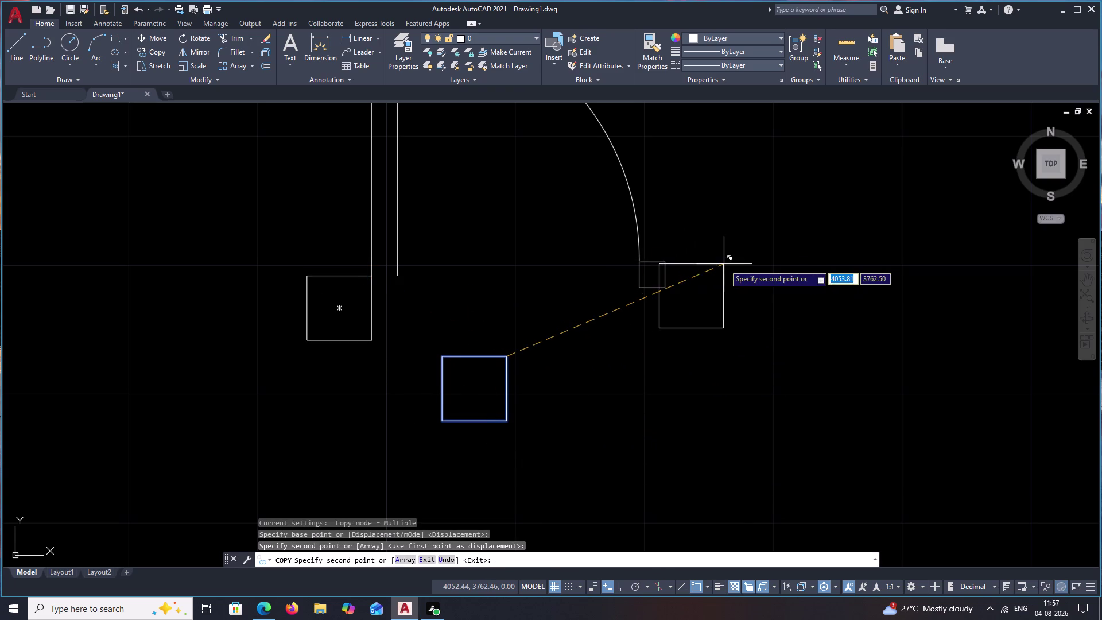
Cancel the unfinished copy and erase the stray square and two short lines at the arc's end.
key(Escape)
drag(688, 238, 640, 310)
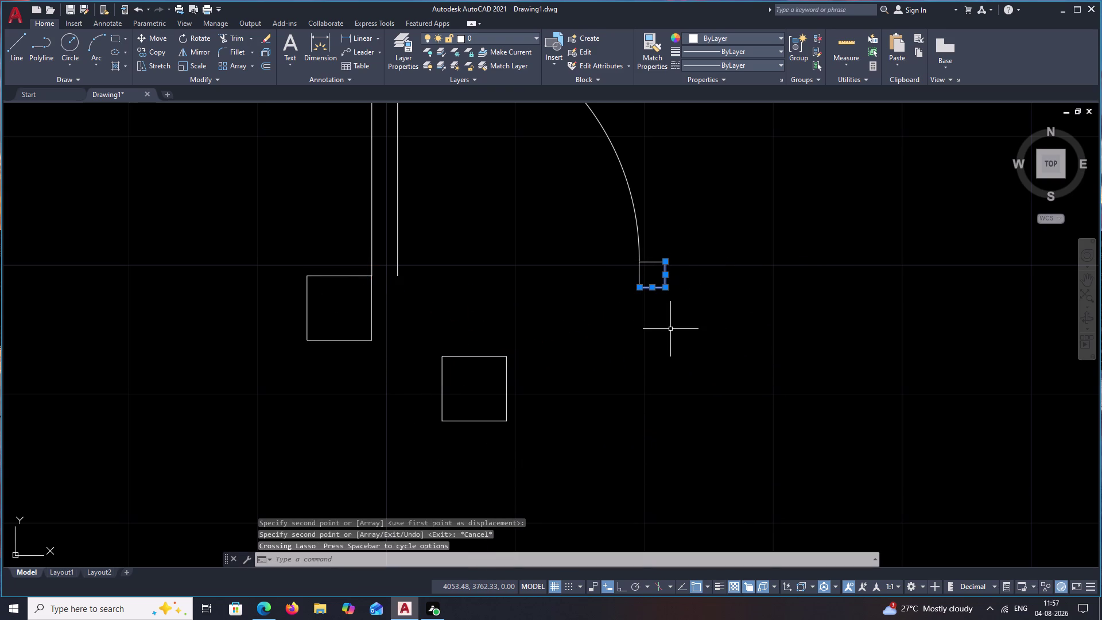
text(E)
key(space)
scroll(up, 3)
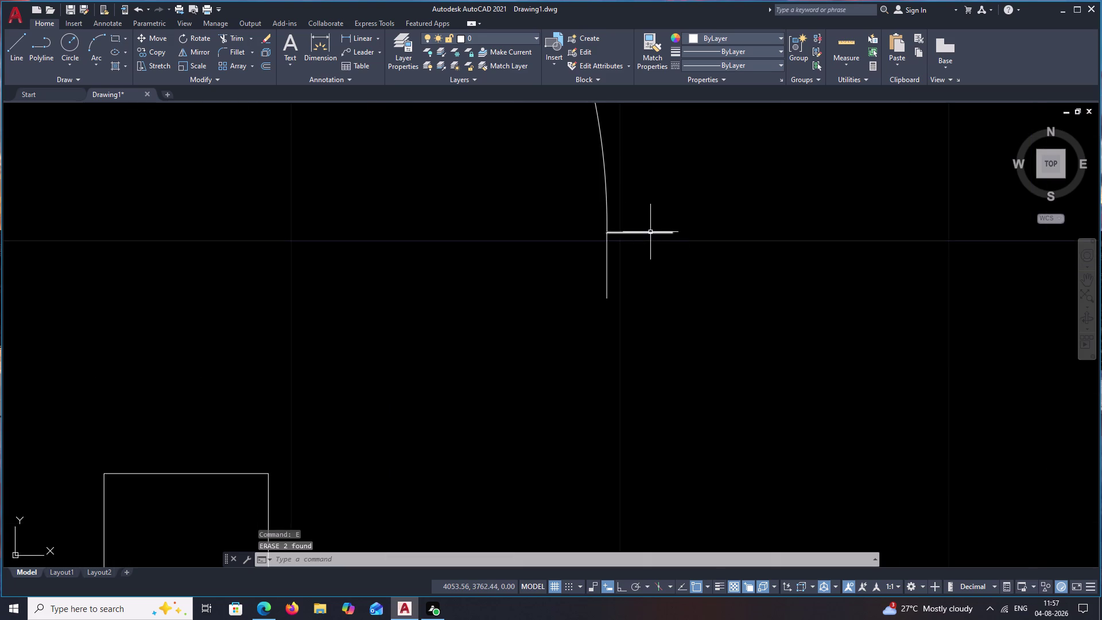
click(651, 232)
click(608, 272)
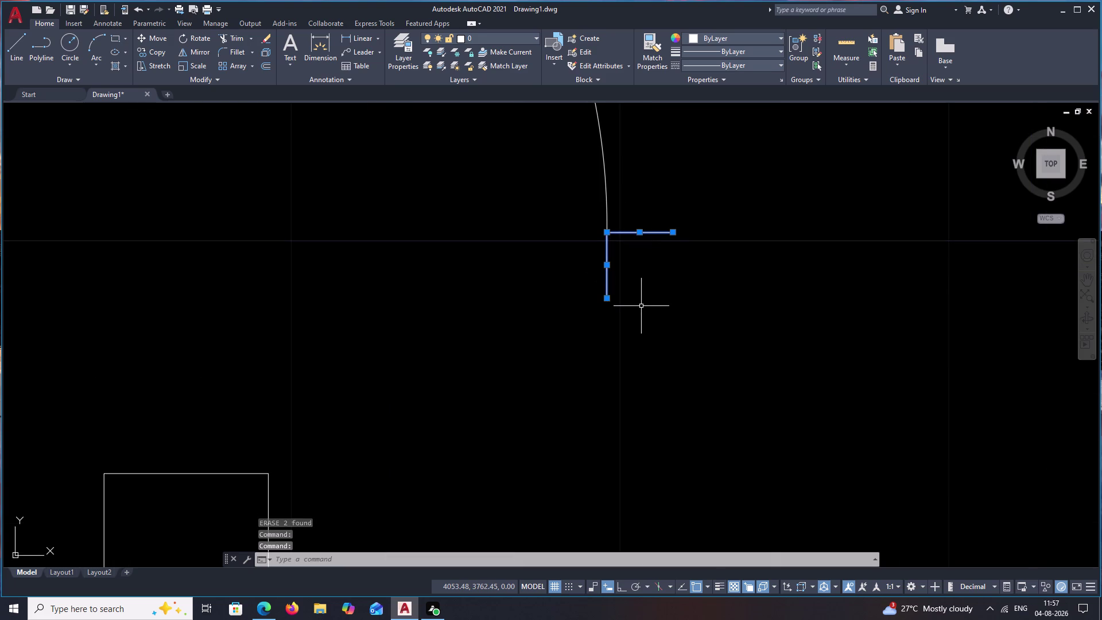
text(E)
key(space)
scroll(down, 3)
Move the loose square from below the door to the door leaf's base.
middle_drag(280, 421, 289, 397)
drag(240, 382, 346, 529)
key(c)
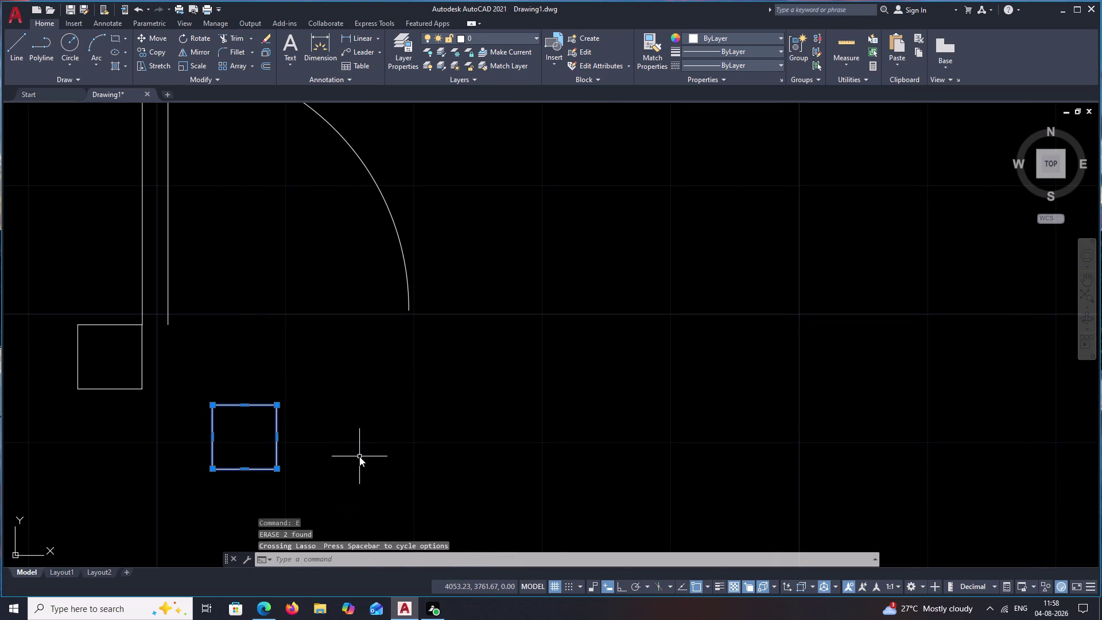
key(BackSpace)
key(m)
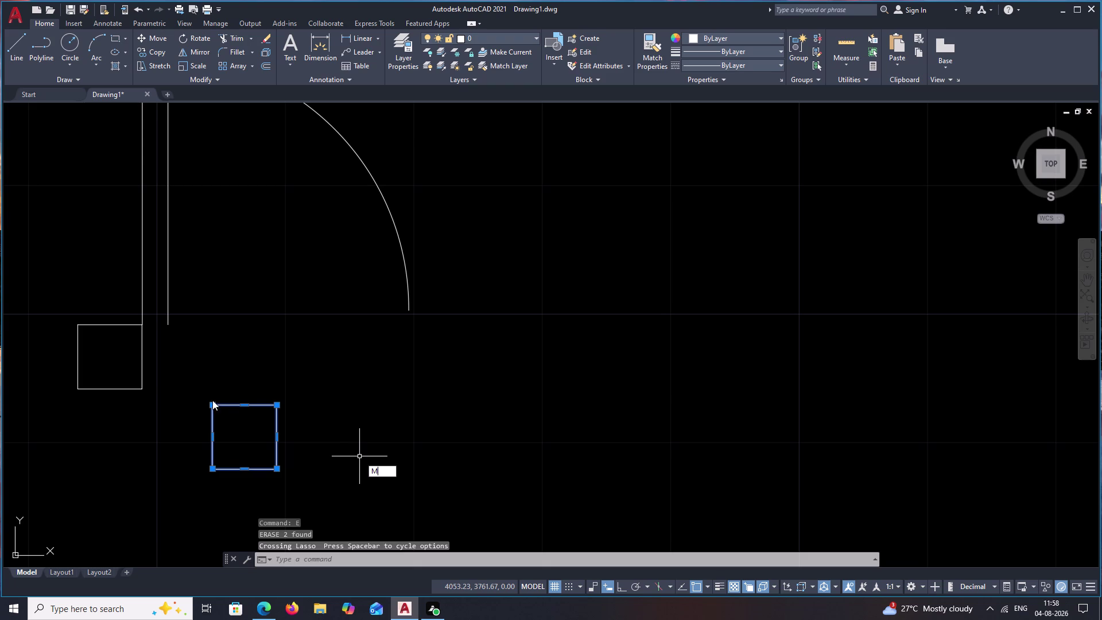
key(space)
click(208, 406)
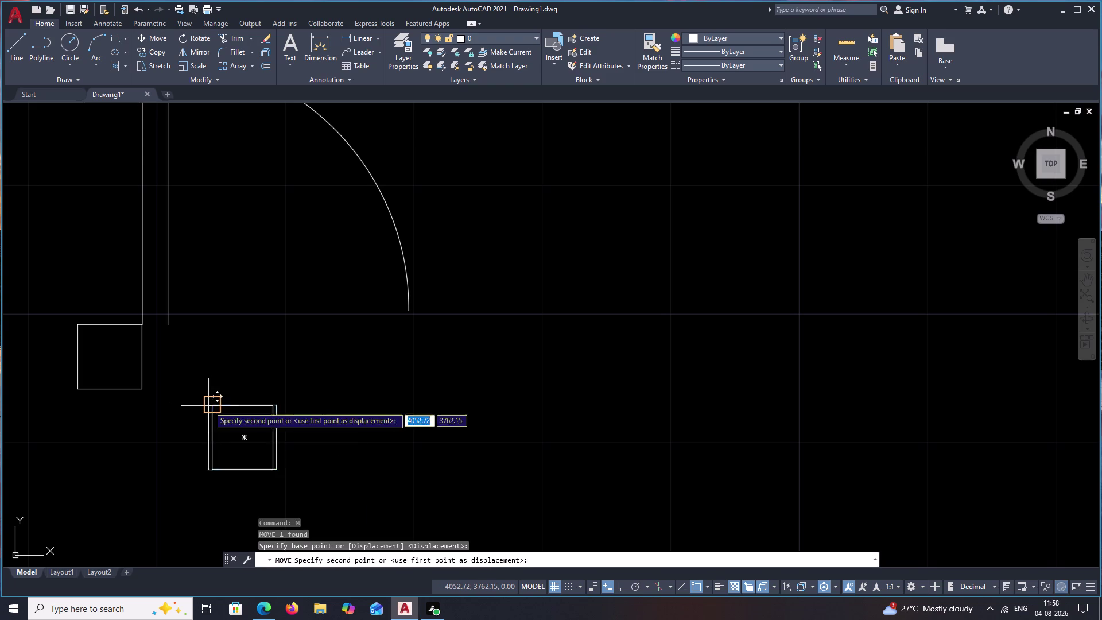
click(412, 315)
scroll(down, 3)
key(Escape)
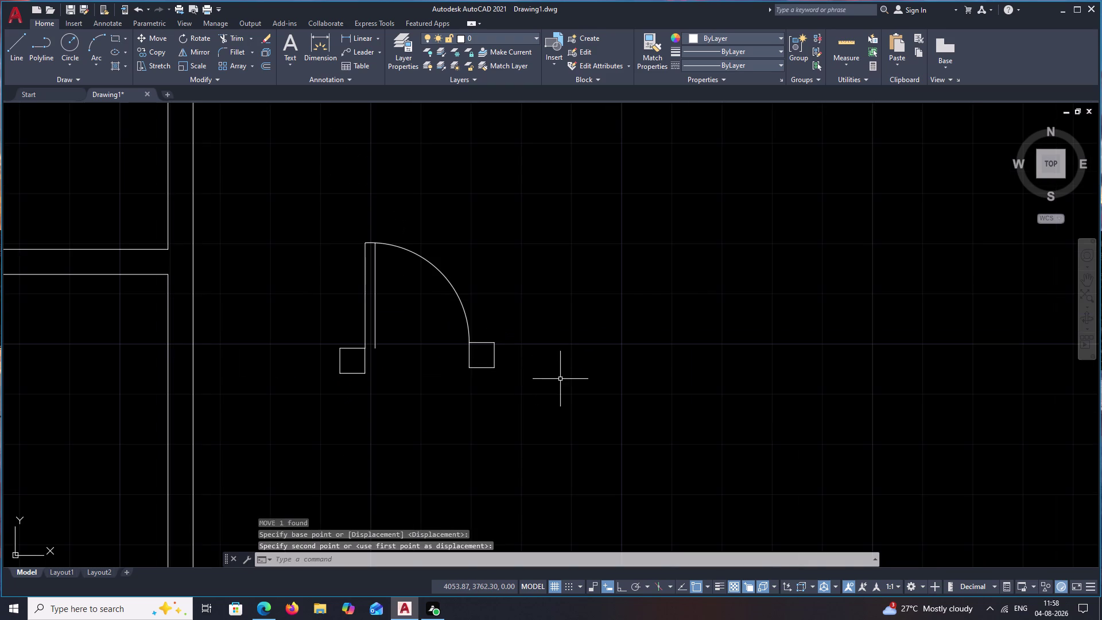
Select all parts of the door symbol and start copying it with CO.
drag(481, 239, 554, 432)
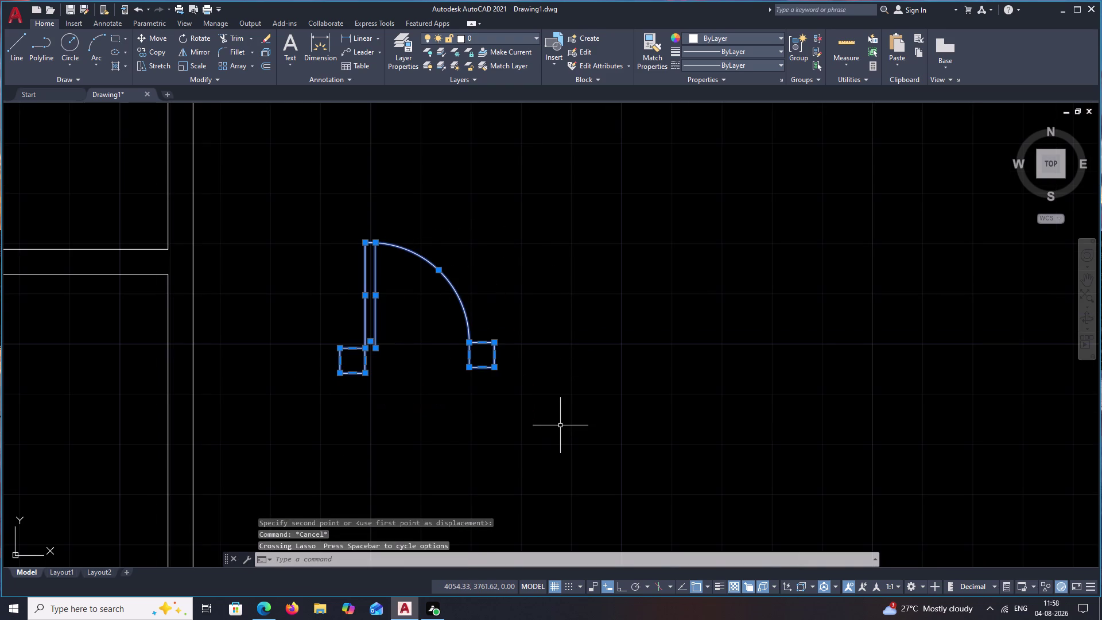
text(CO)
key(space)
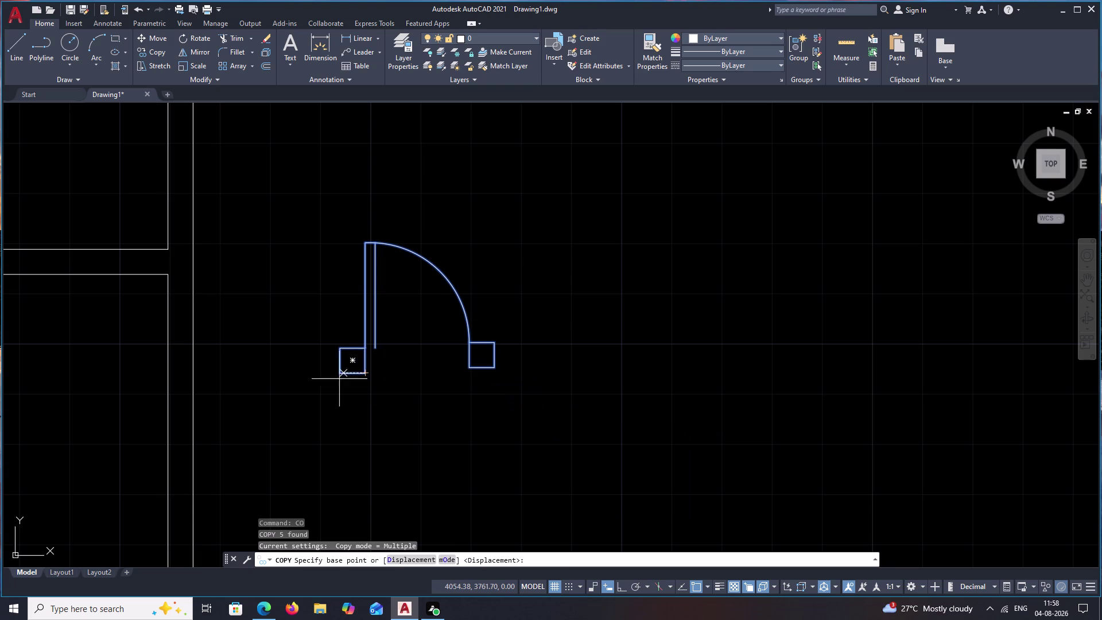
Copy the door symbol from its jamb corner into the lower wall opening.
click(337, 379)
scroll(down, 3)
middle_drag(312, 418, 722, 299)
scroll(up, 3)
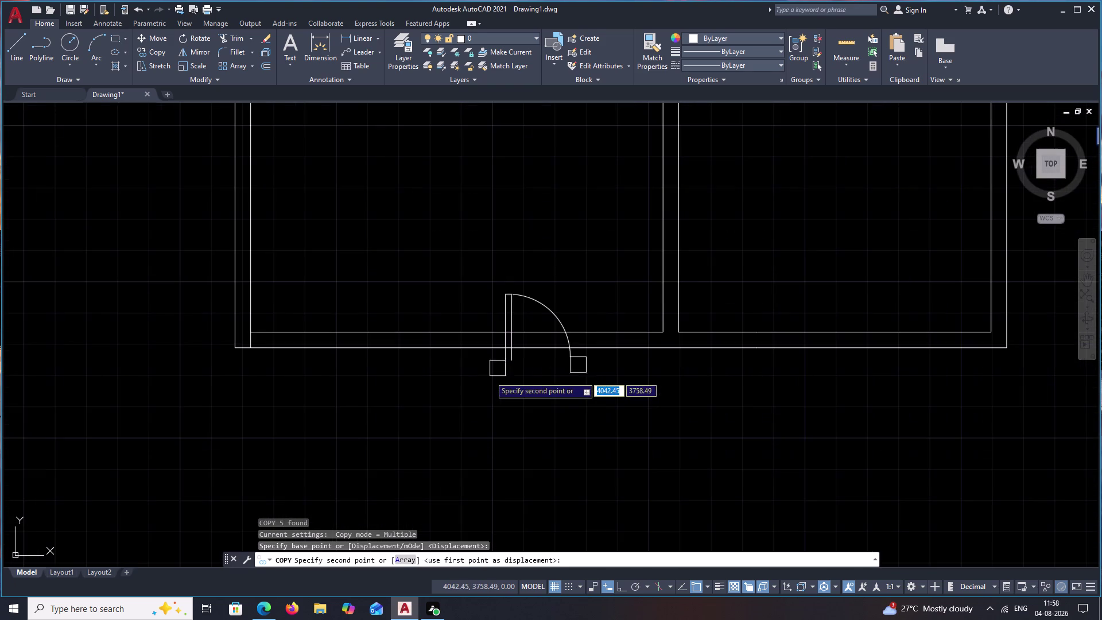
scroll(up, 3)
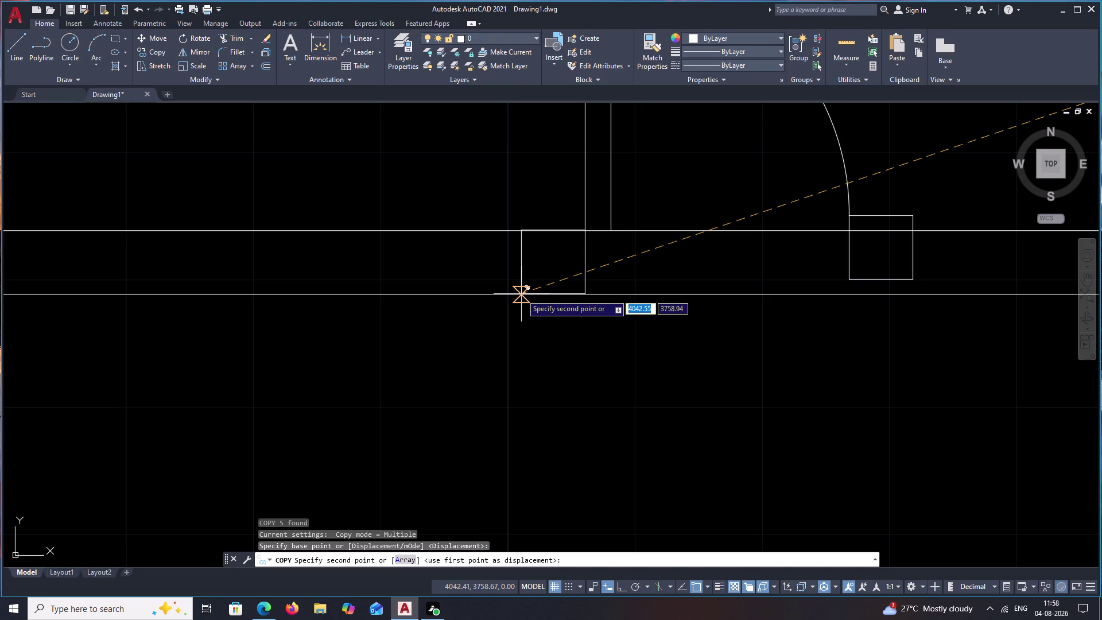
click(521, 294)
scroll(down, 3)
middle_drag(629, 355, 559, 361)
key(Escape)
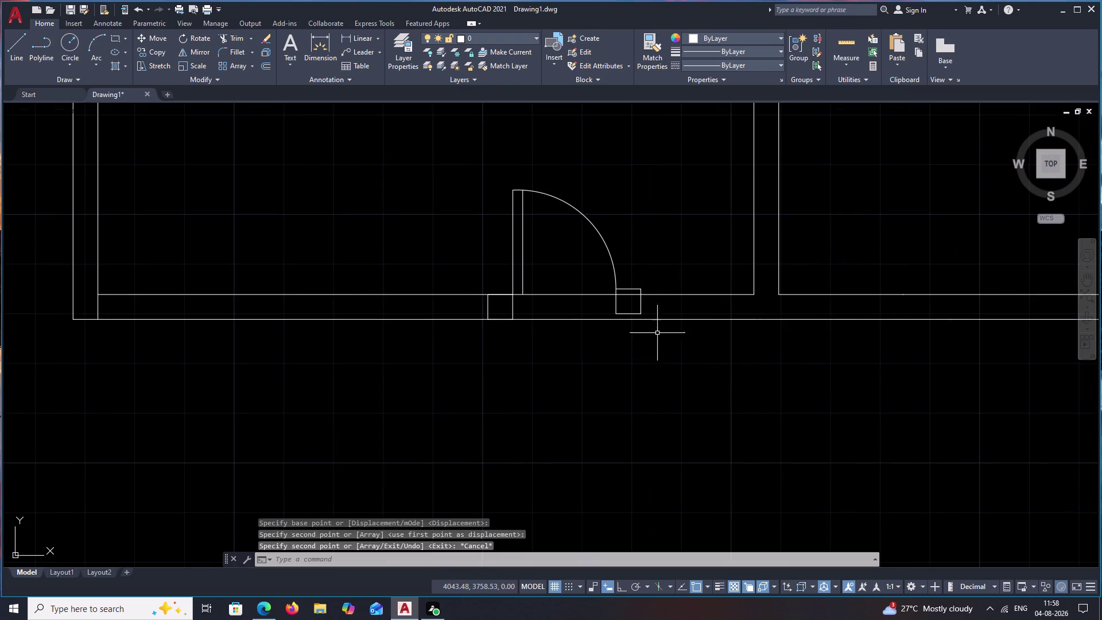
scroll(up, 3)
Move the copied door's right-hand square down into the wall thickness.
click(606, 282)
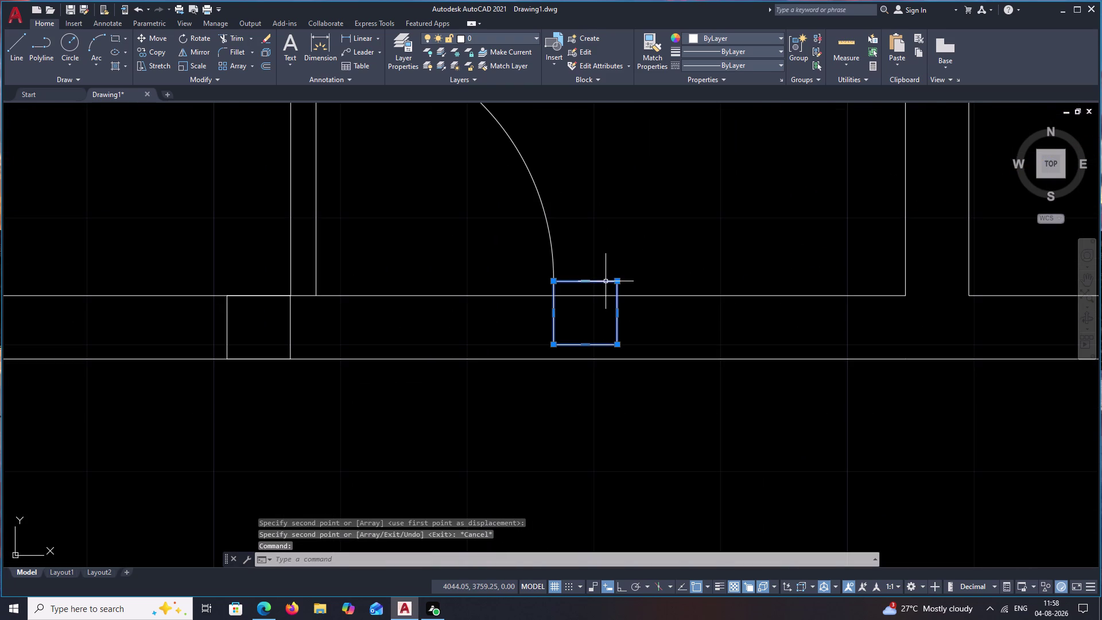
text(M)
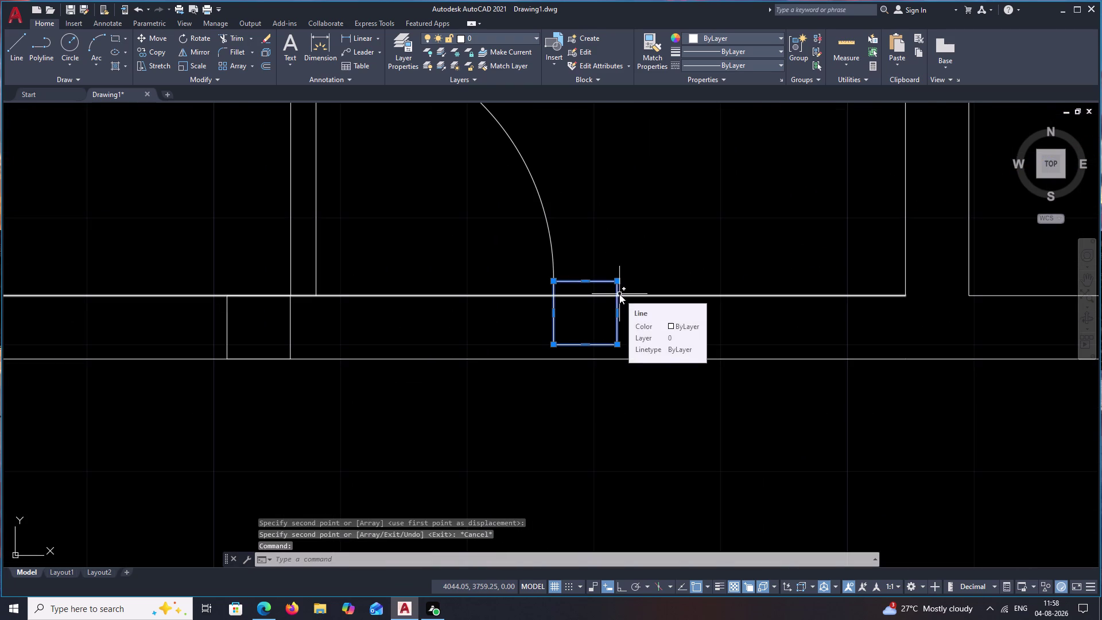
key(space)
click(622, 346)
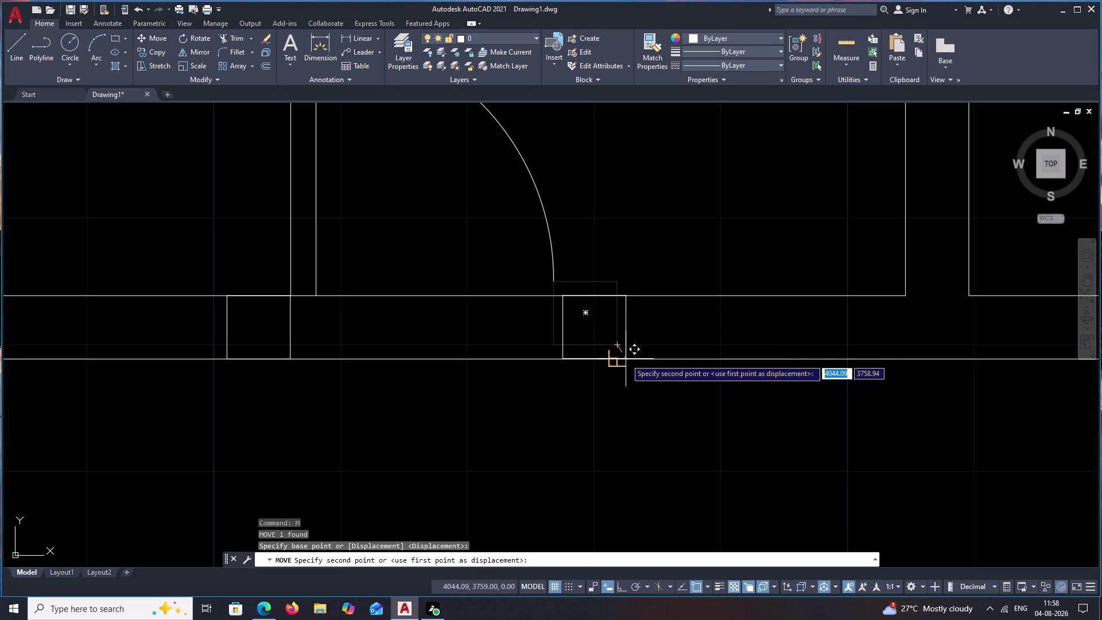
click(626, 358)
key(Escape)
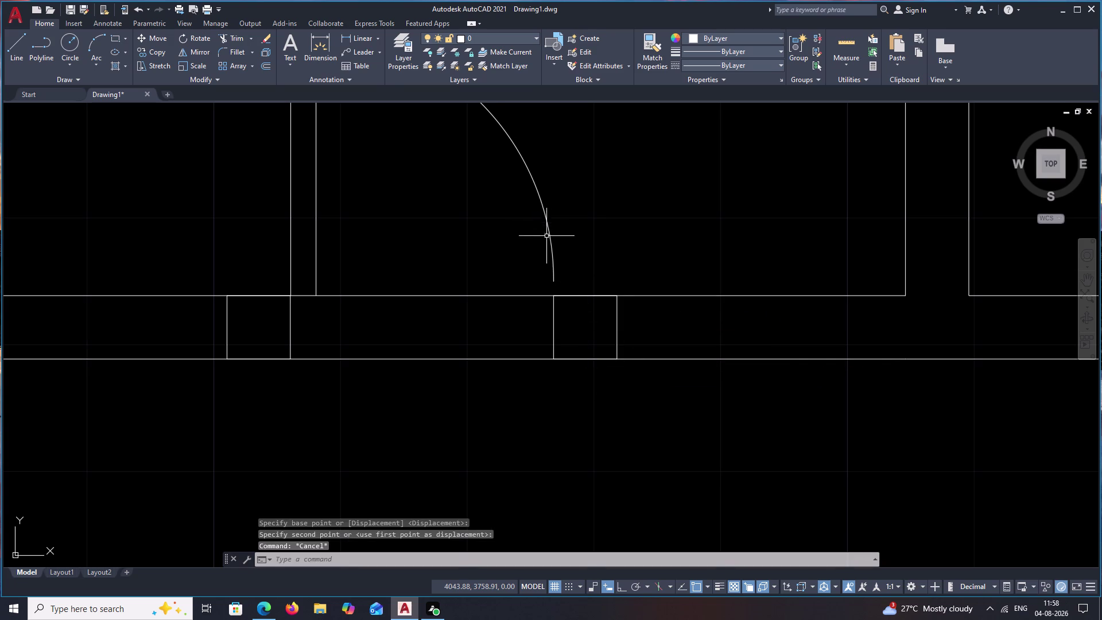
Replace the old swing arc with a 3-point arc from the leaf top to the right square.
click(550, 239)
text(E)
key(space)
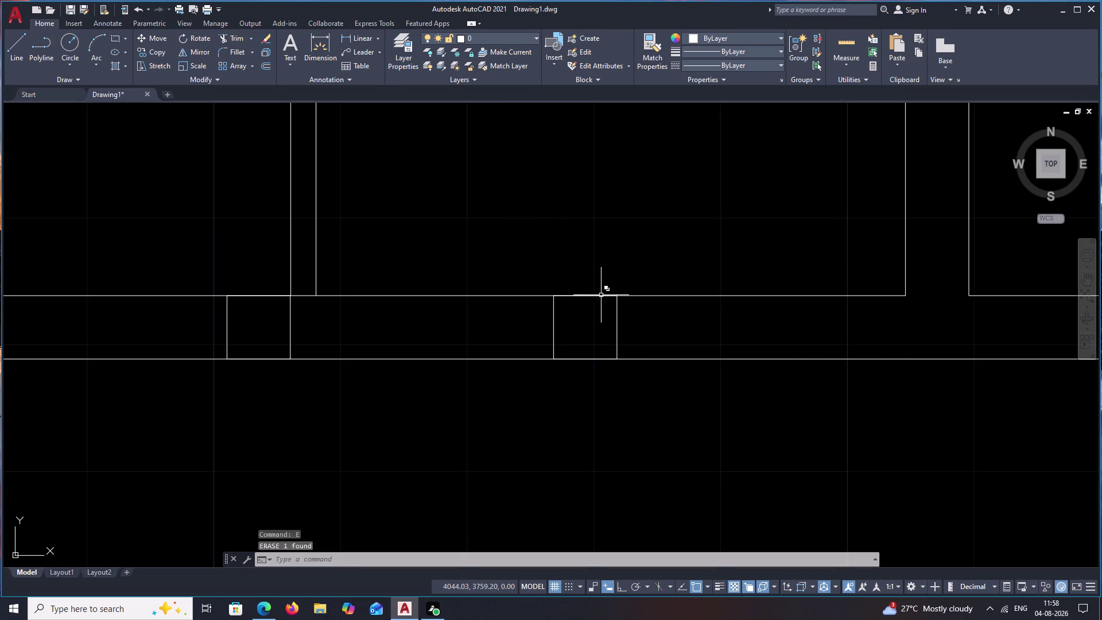
scroll(down, 3)
middle_drag(464, 191, 484, 262)
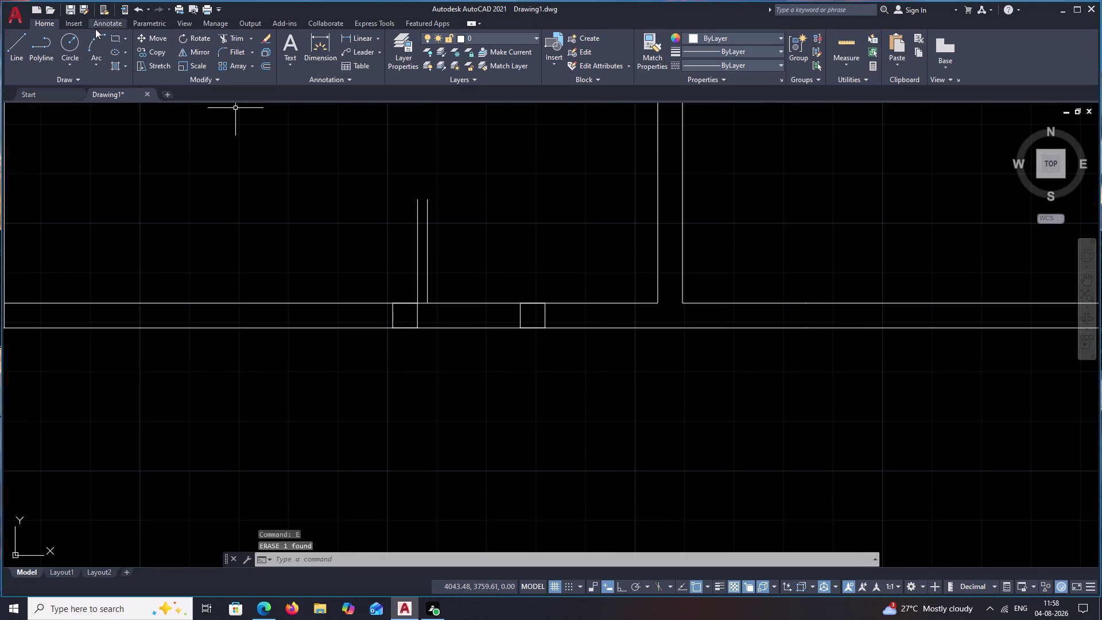
click(98, 36)
click(411, 197)
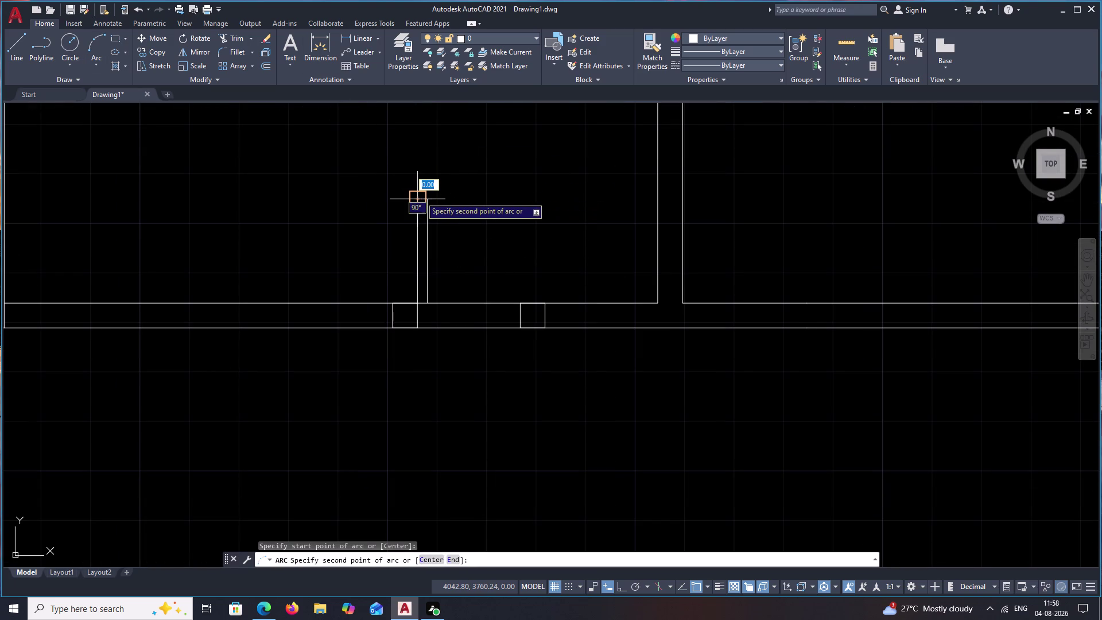
scroll(up, 3)
click(419, 213)
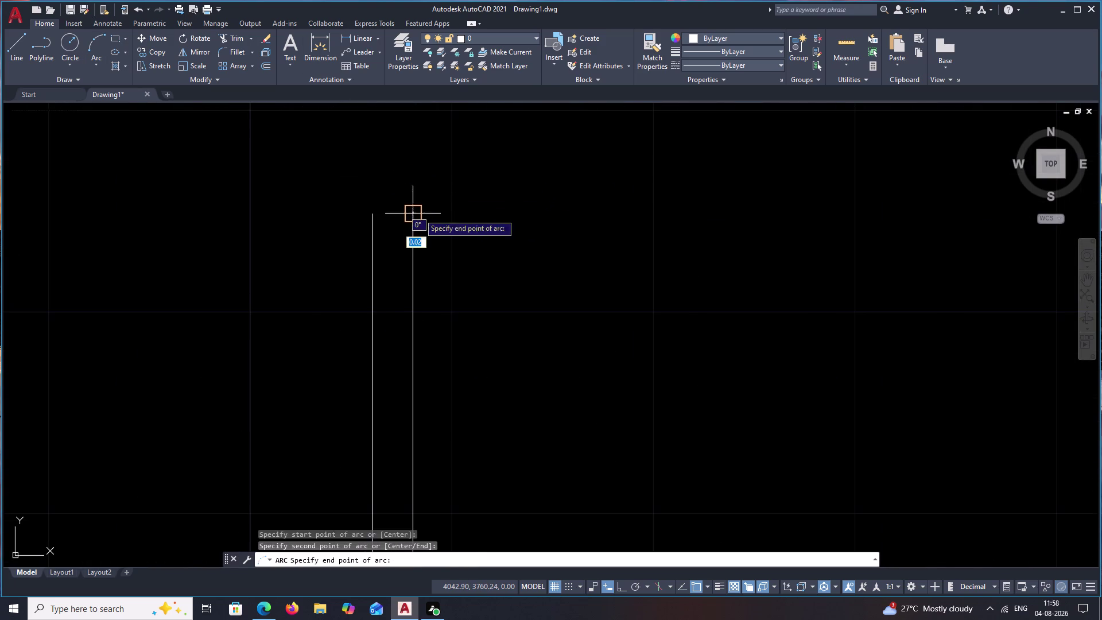
scroll(down, 3)
middle_drag(495, 257, 484, 213)
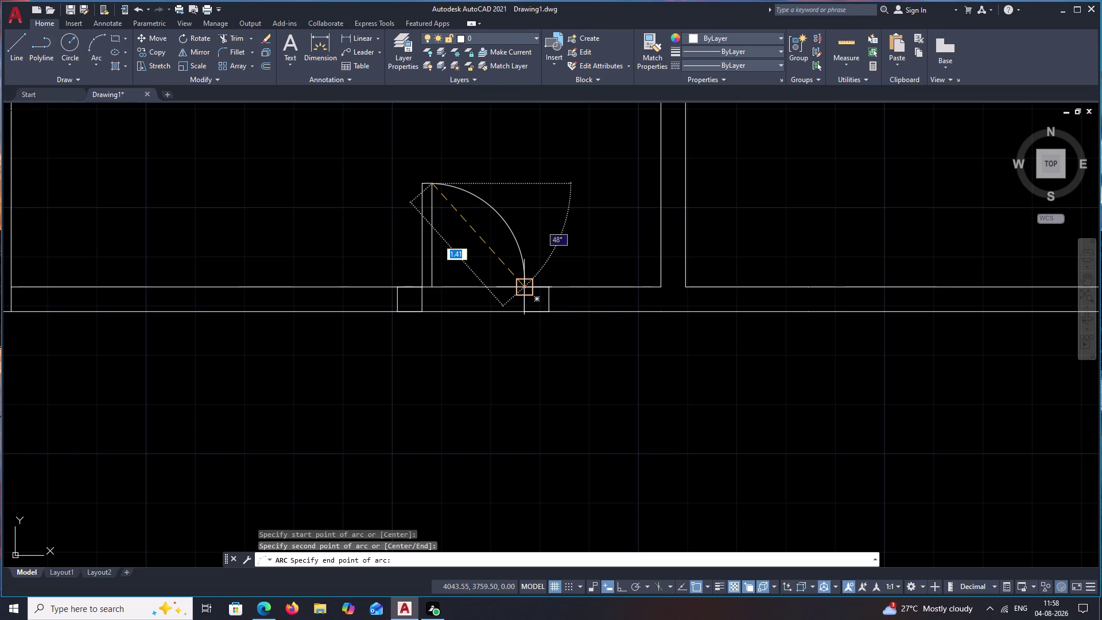
click(525, 286)
key(Escape)
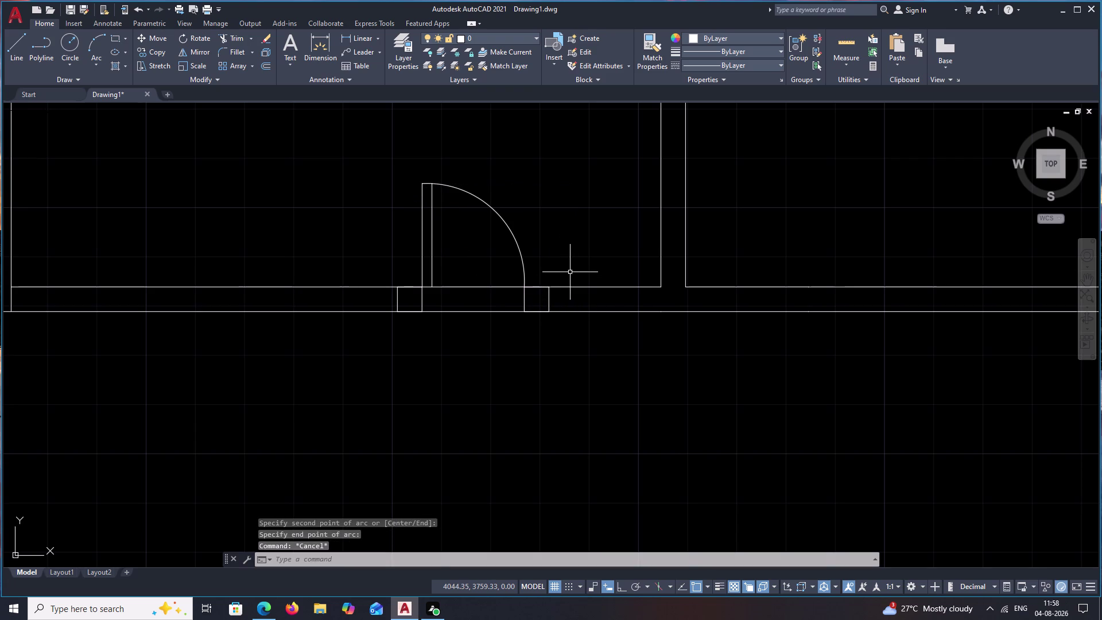
Group the door leaf, swing arc and both jamb squares into one group.
drag(546, 194, 417, 235)
scroll(up, 3)
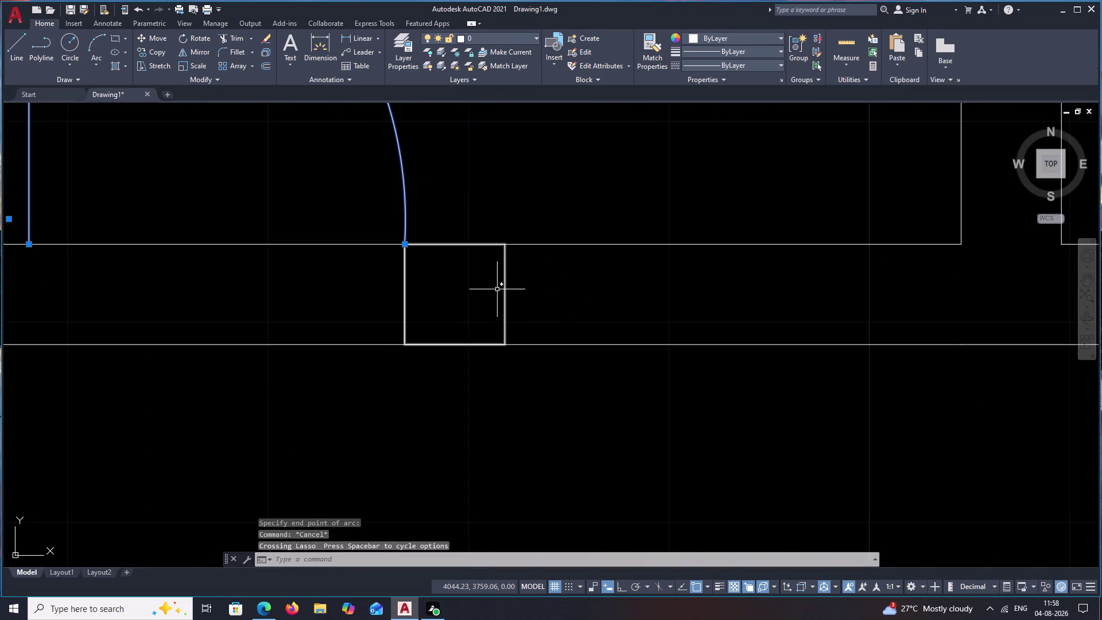
click(505, 289)
middle_drag(333, 295, 633, 285)
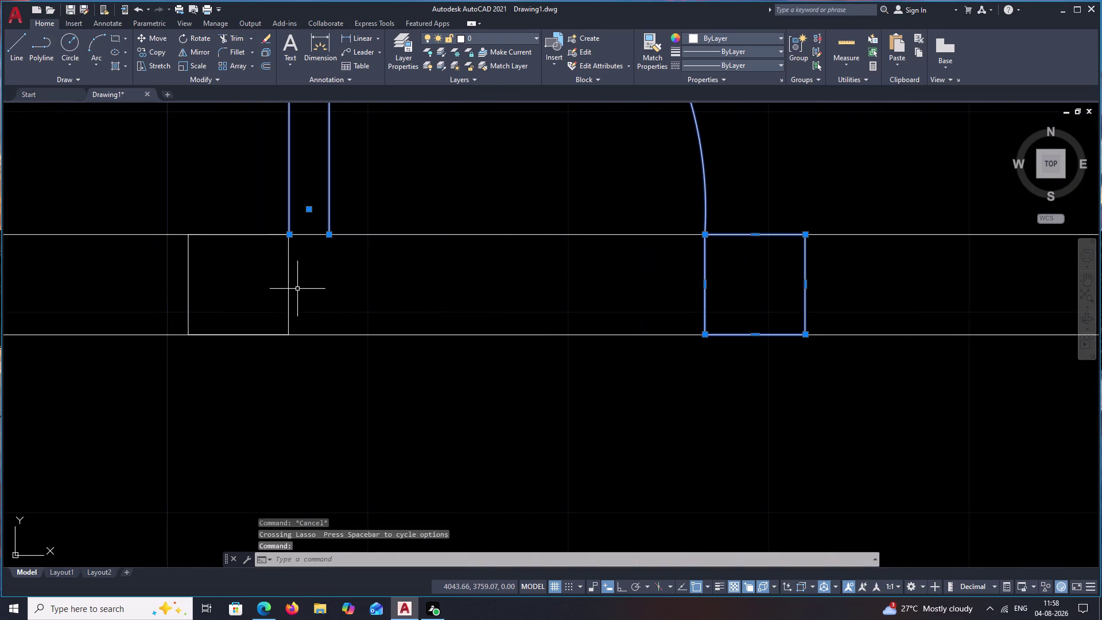
click(288, 291)
text(G)
key(space)
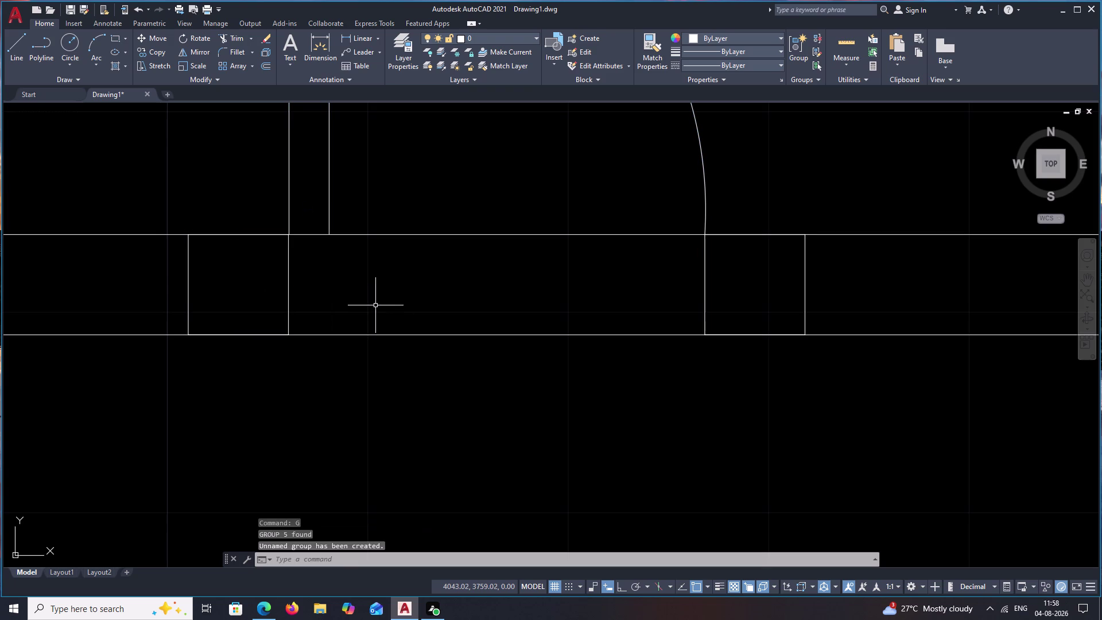
click(707, 291)
click(288, 287)
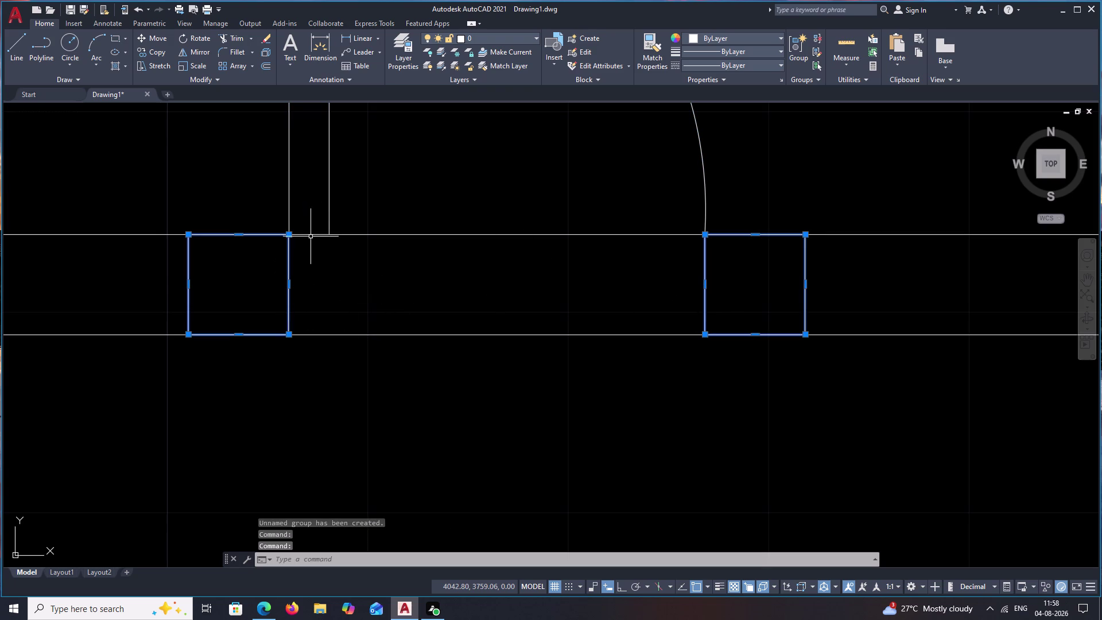
click(329, 196)
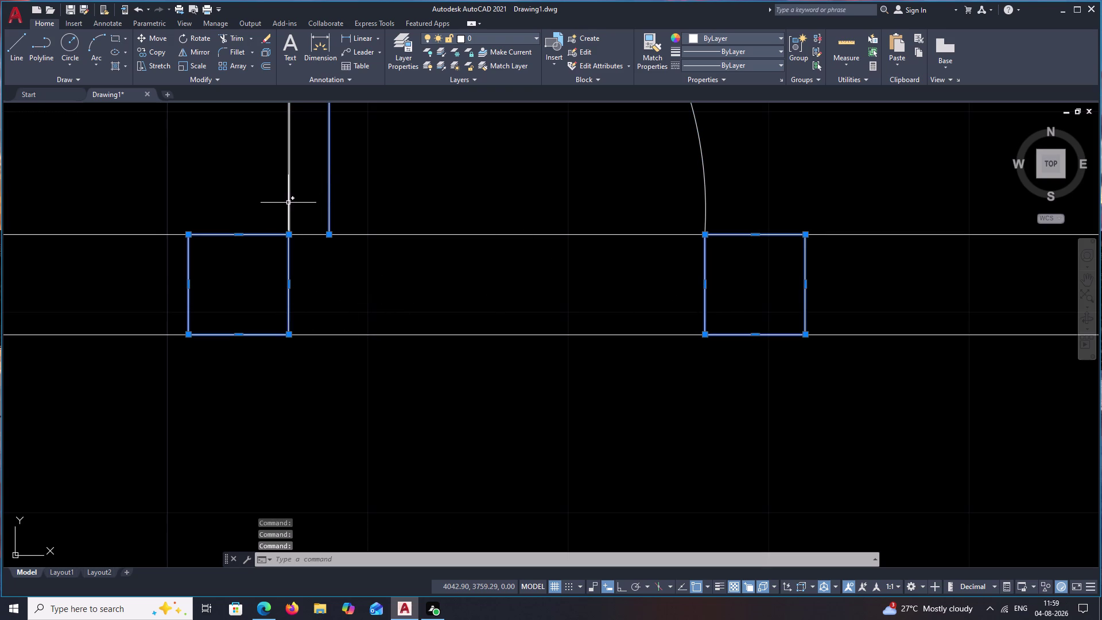
click(289, 203)
scroll(down, 3)
middle_drag(407, 191, 387, 261)
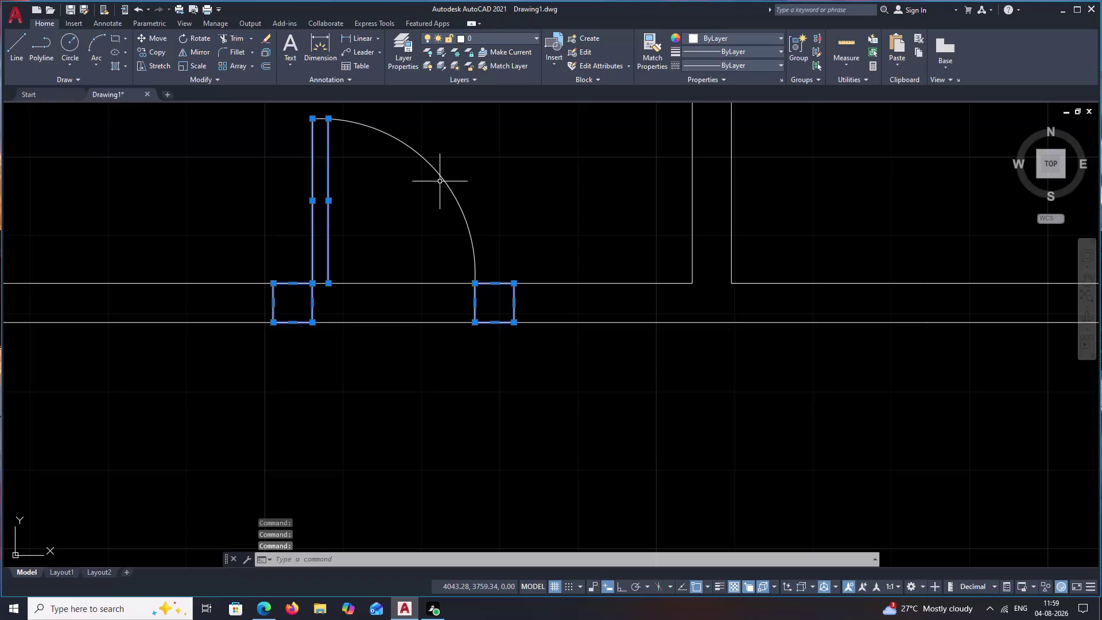
Try copying the grouped door to an upper opening, then cancel.
click(442, 179)
text(C)
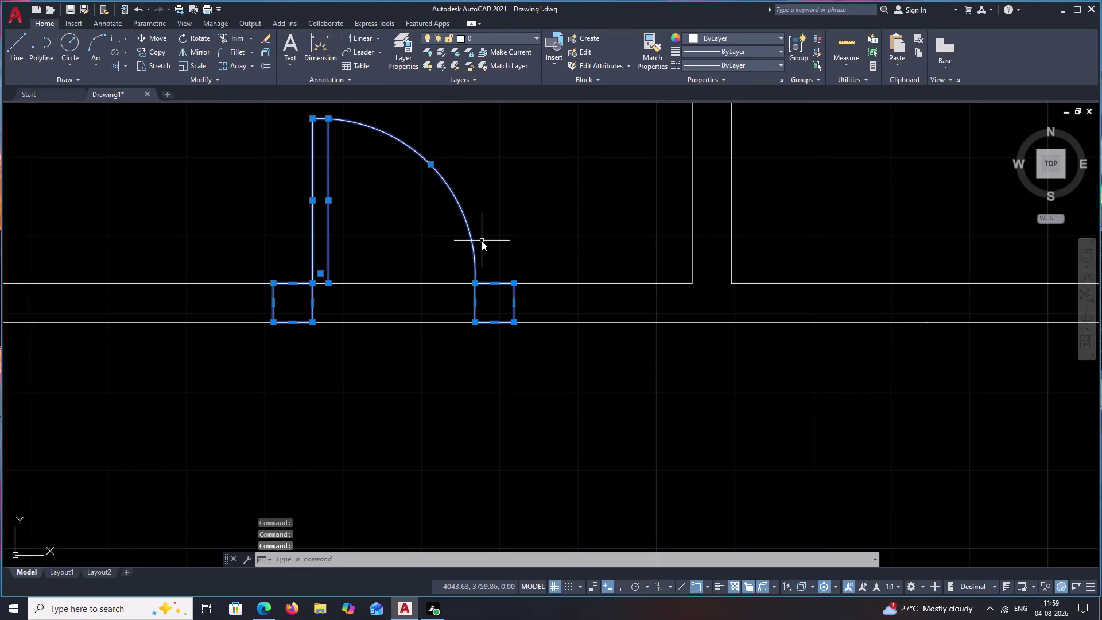
text(O)
key(space)
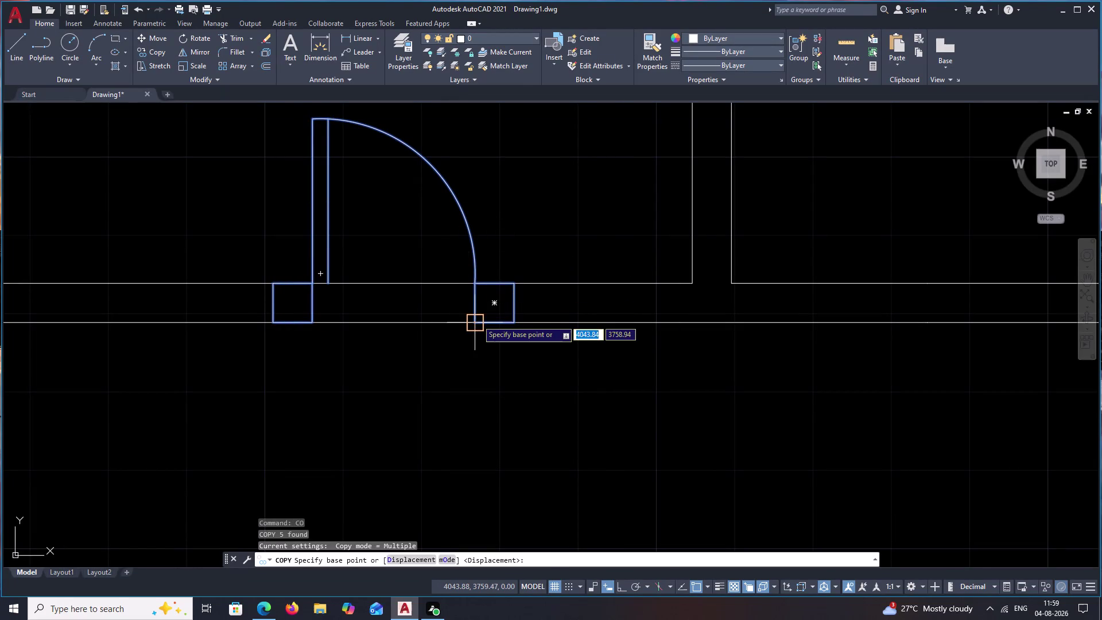
click(477, 320)
scroll(down, 3)
middle_drag(528, 417, 479, 146)
click(509, 267)
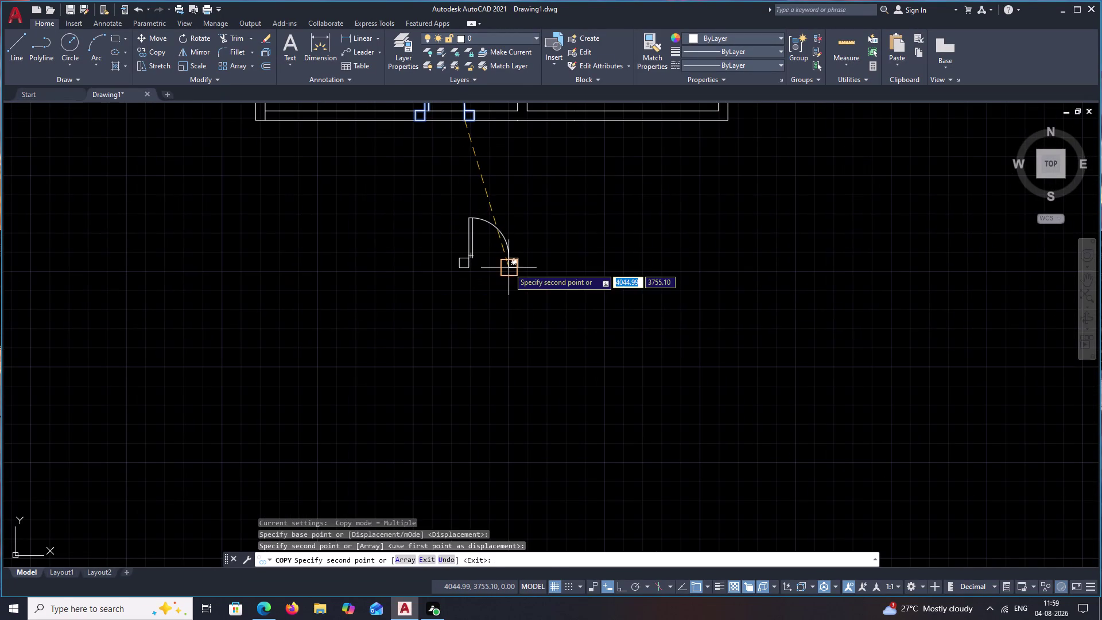
key(Escape)
Rotate the door symbol 90° about its bottom corner.
drag(508, 201, 538, 326)
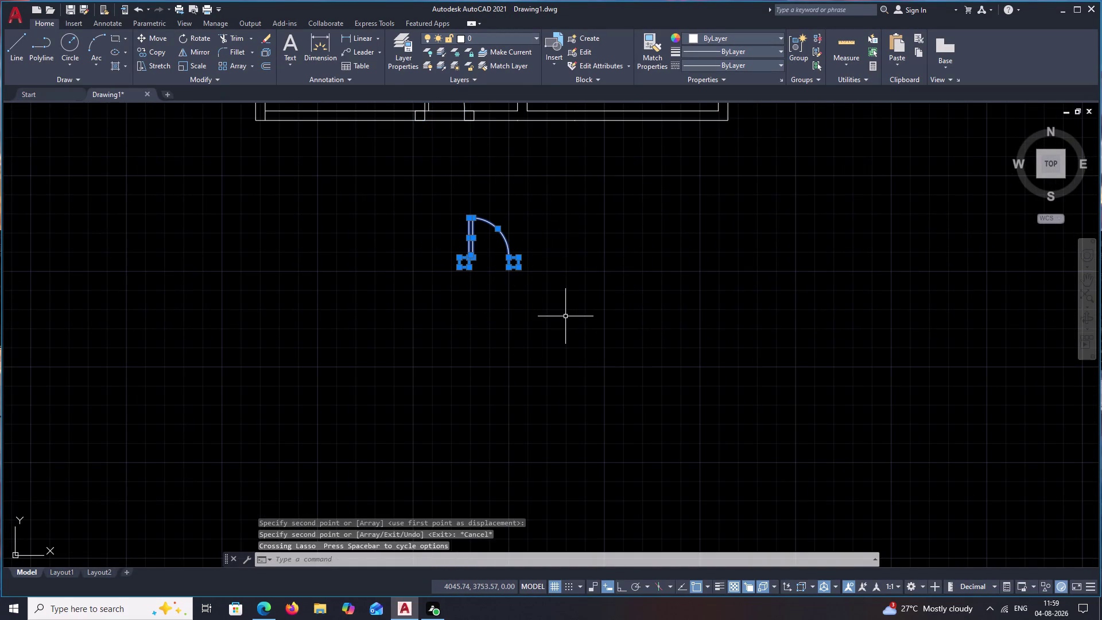
key(r)
text(O)
key(space)
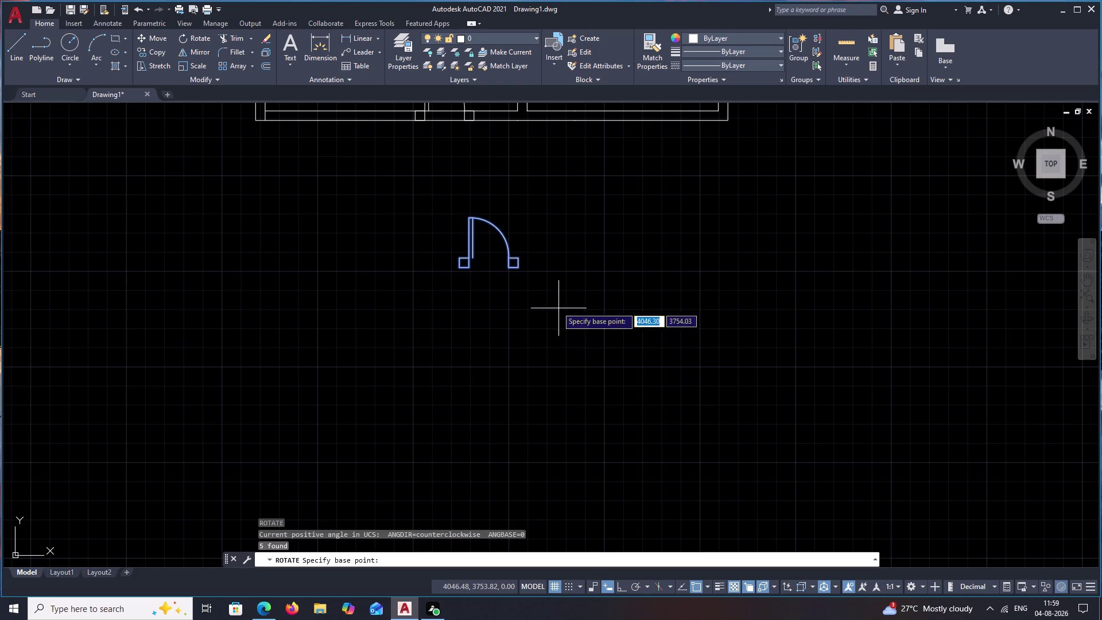
click(523, 256)
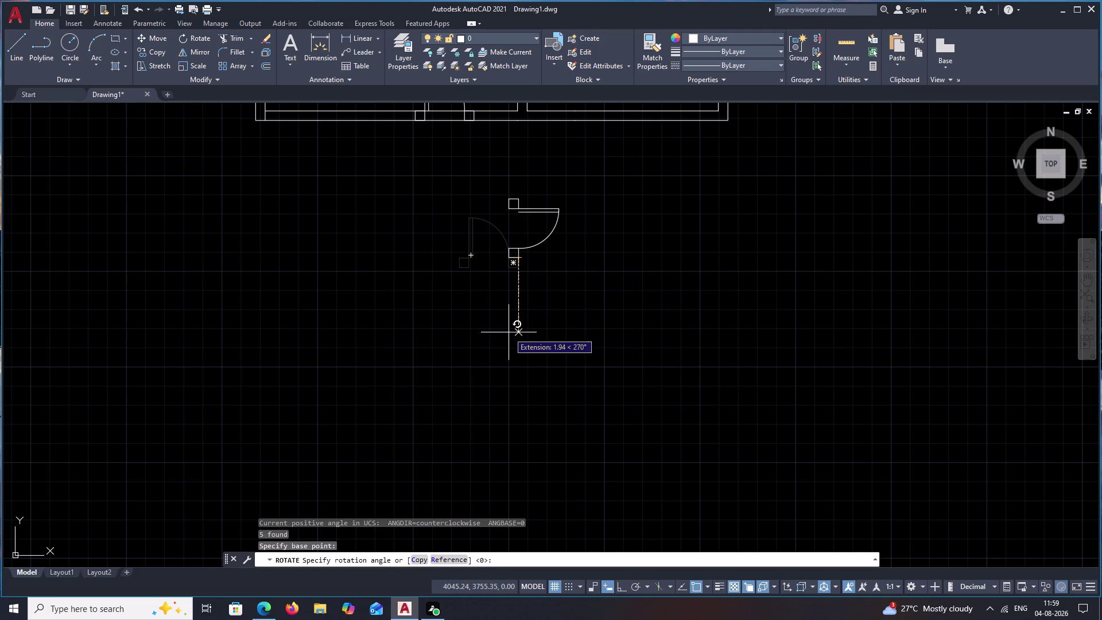
click(510, 332)
Start copying the rotated door, cancel, and reselect the door symbol.
drag(573, 183, 605, 356)
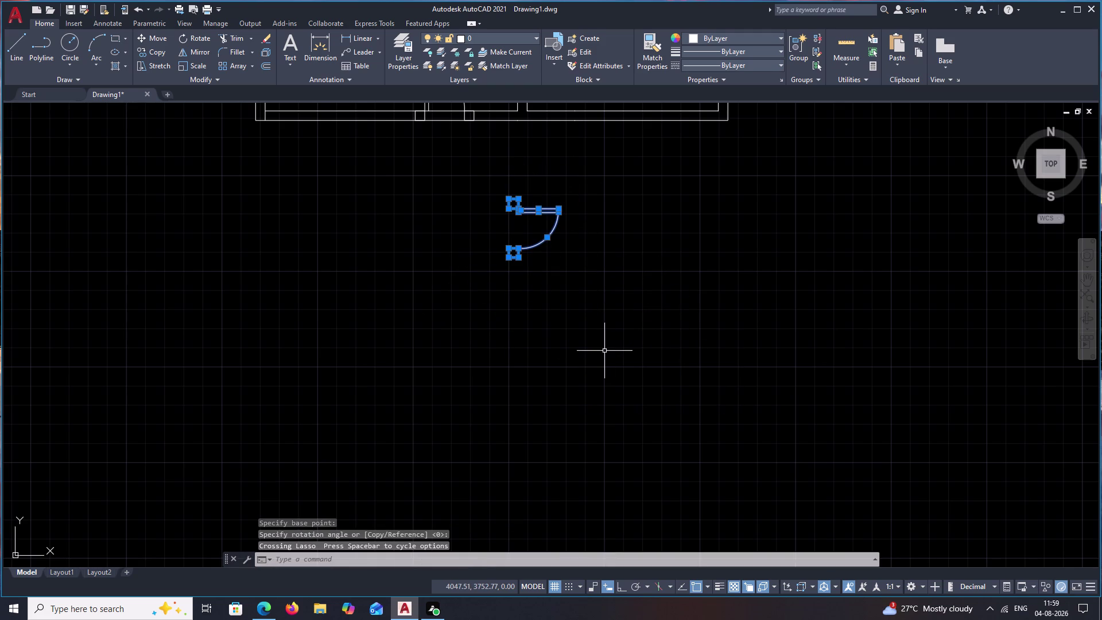
text(CO)
key(space)
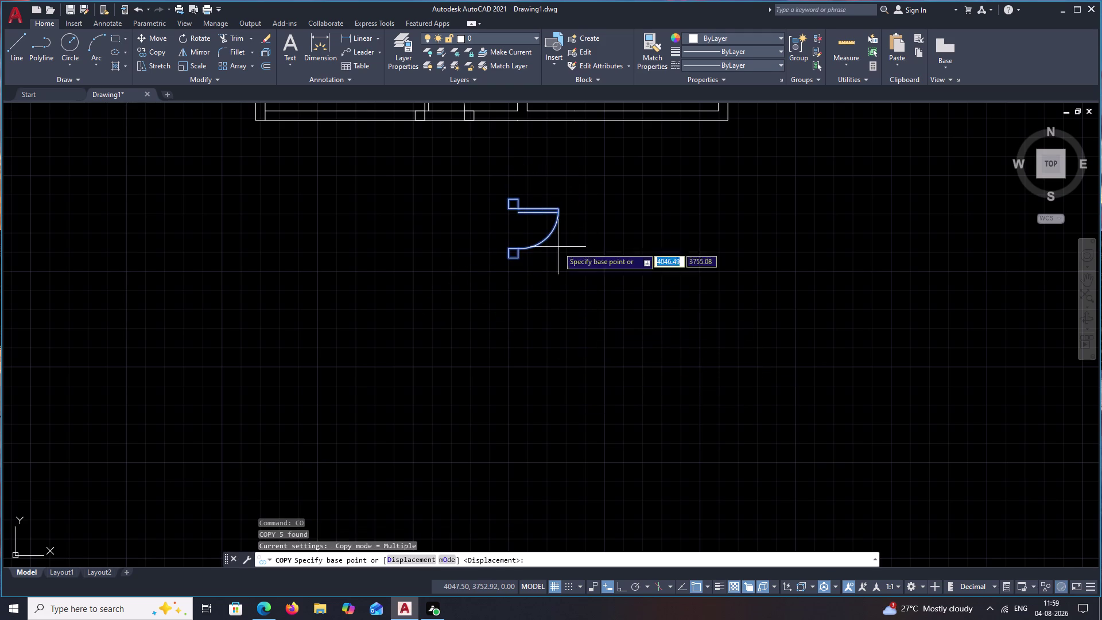
scroll(up, 3)
click(531, 265)
scroll(down, 3)
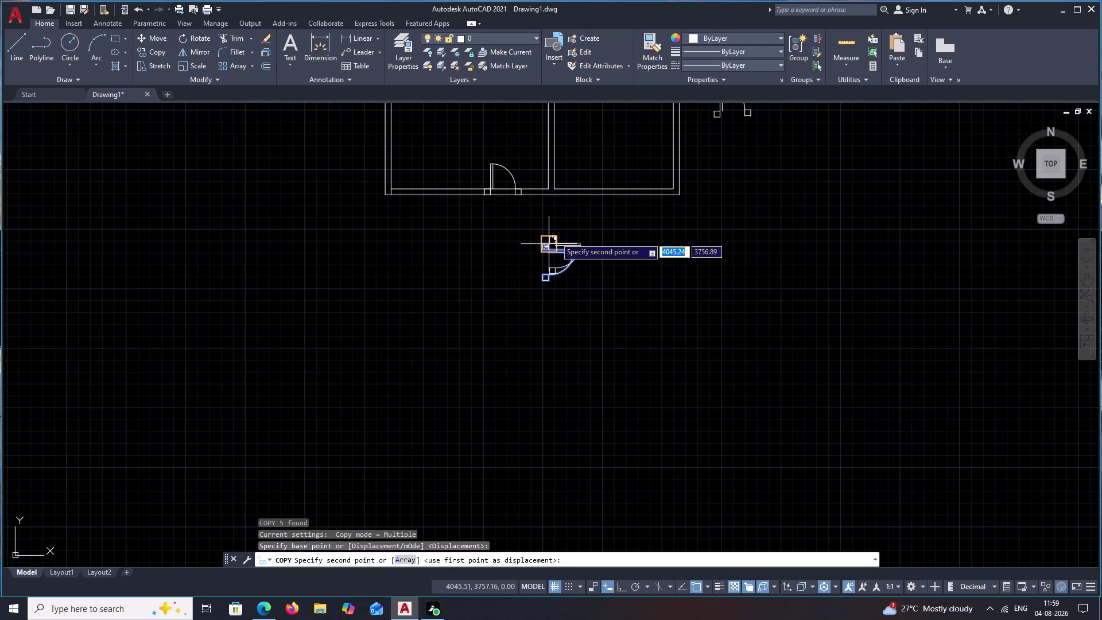
key(Escape)
drag(579, 240, 517, 240)
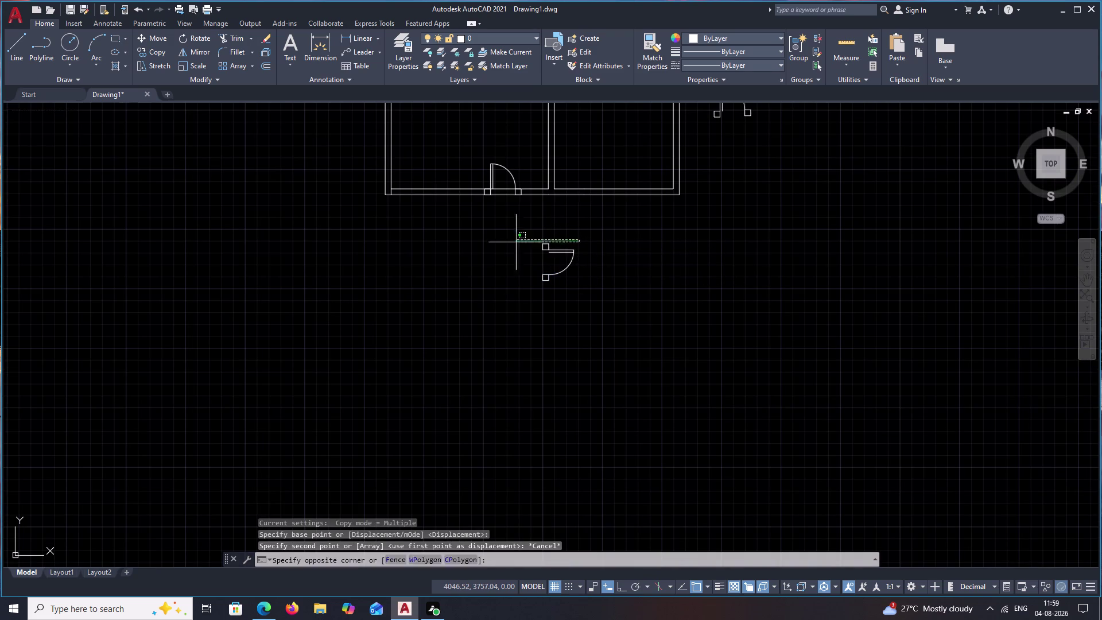
drag(517, 240, 581, 322)
Copy the rotated door from its corner into the central wall opening.
text(CO)
key(space)
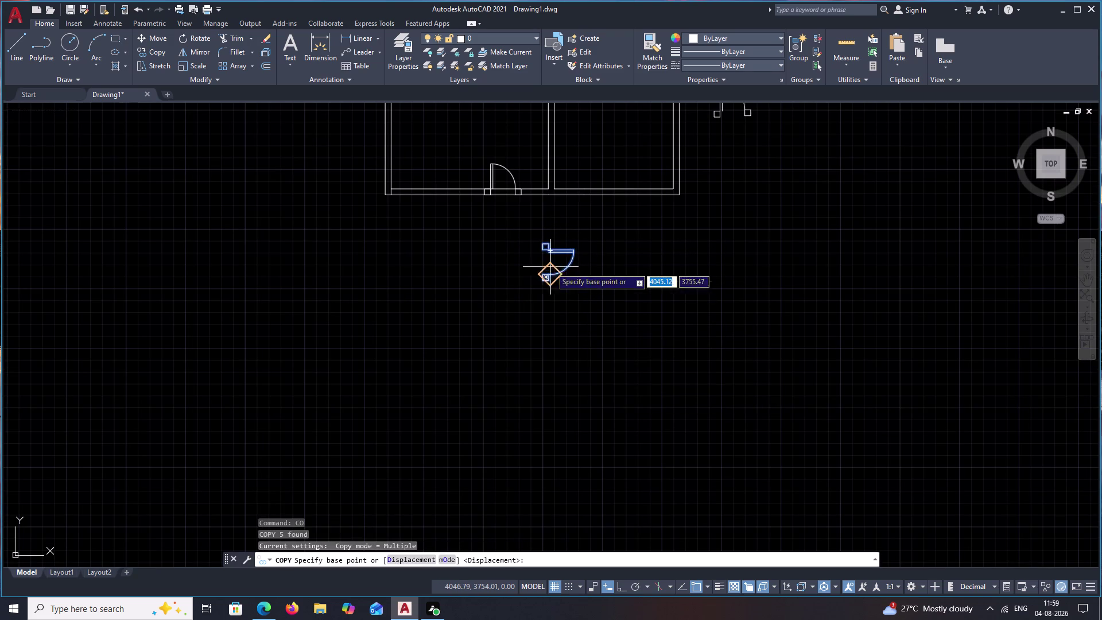
scroll(up, 3)
scroll(up, 3)
click(524, 233)
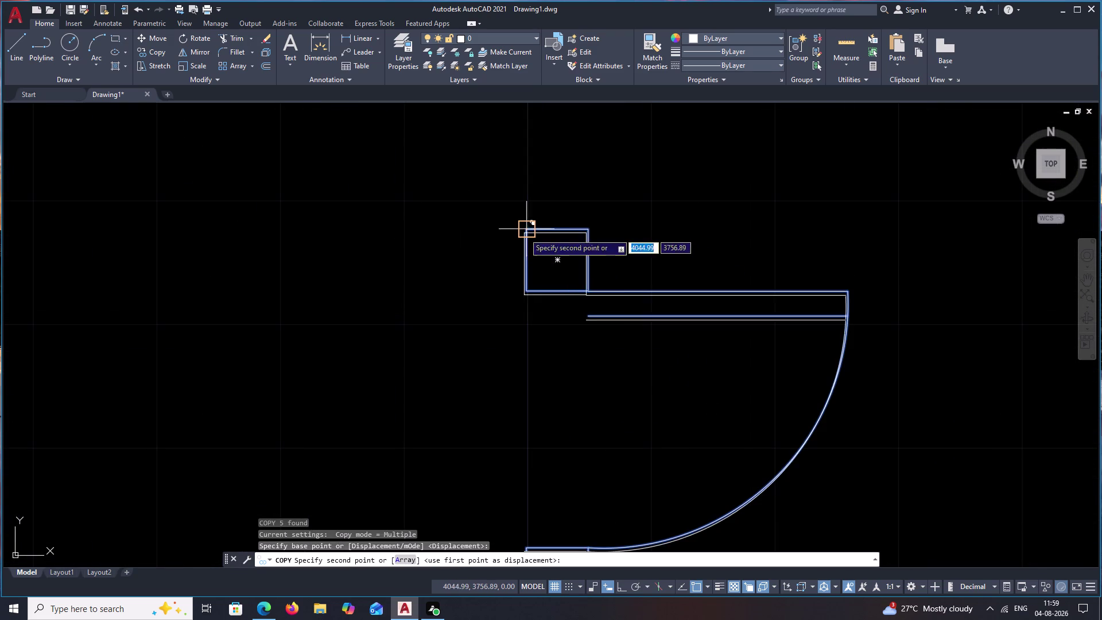
scroll(down, 3)
scroll(down, 3)
middle_drag(581, 214, 579, 379)
scroll(up, 3)
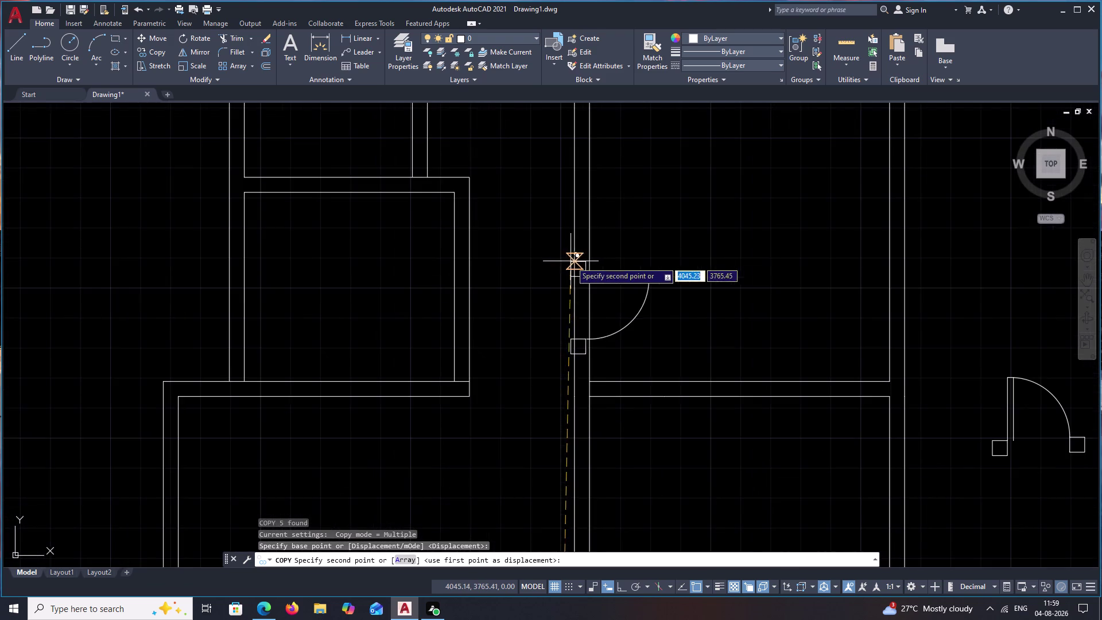
middle_drag(631, 225, 607, 407)
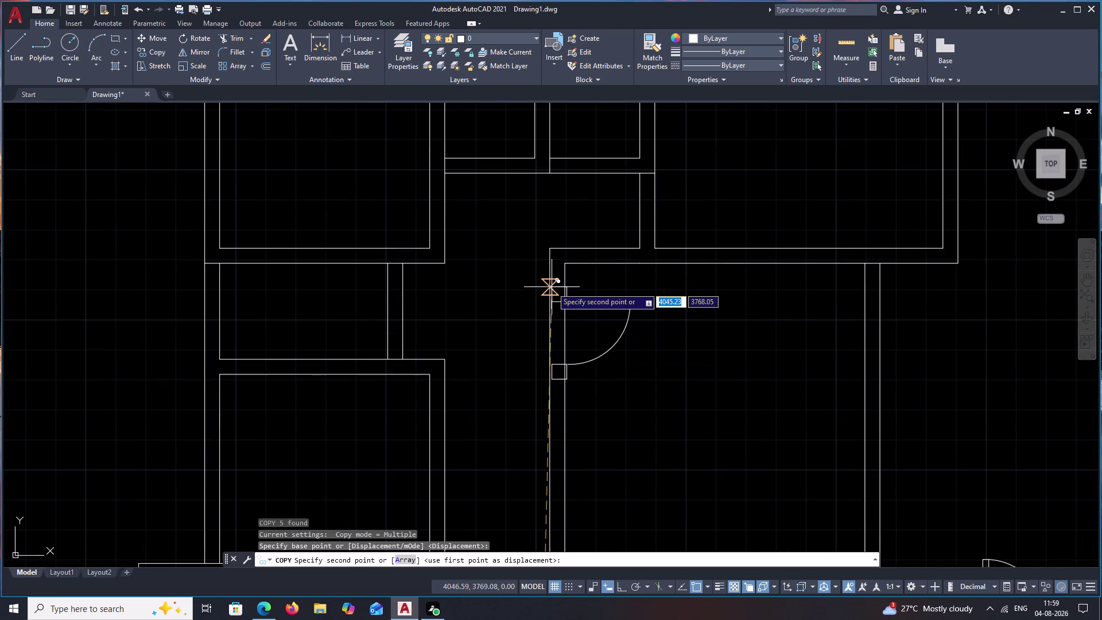
scroll(up, 3)
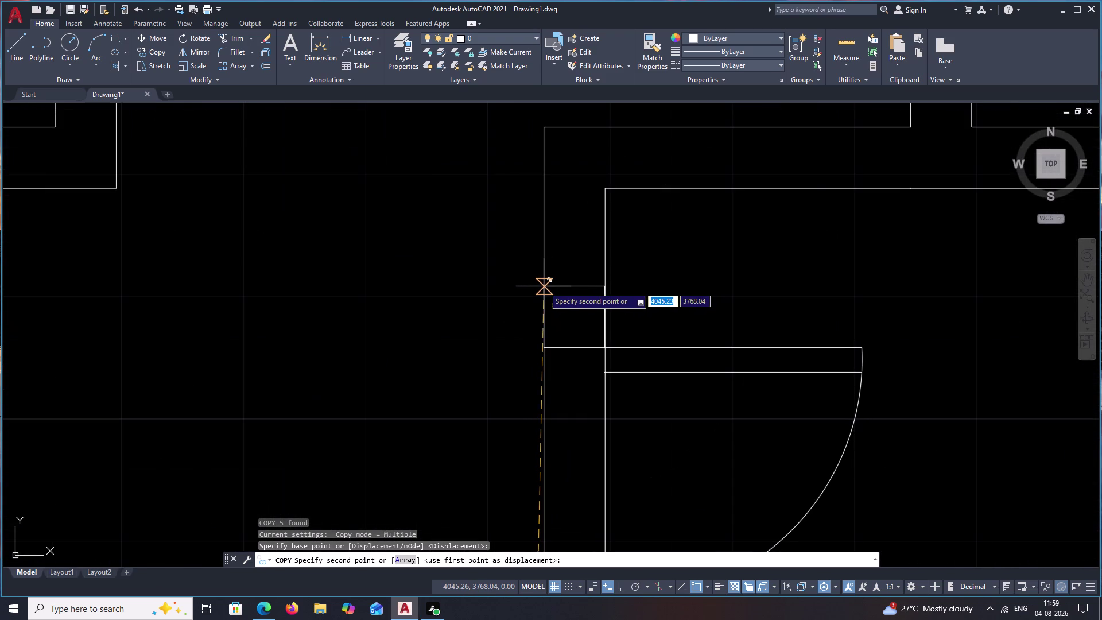
click(544, 286)
Place a second door copy at the next opening along the central wall.
scroll(down, 3)
scroll(down, 3)
middle_drag(668, 425, 637, 206)
scroll(up, 3)
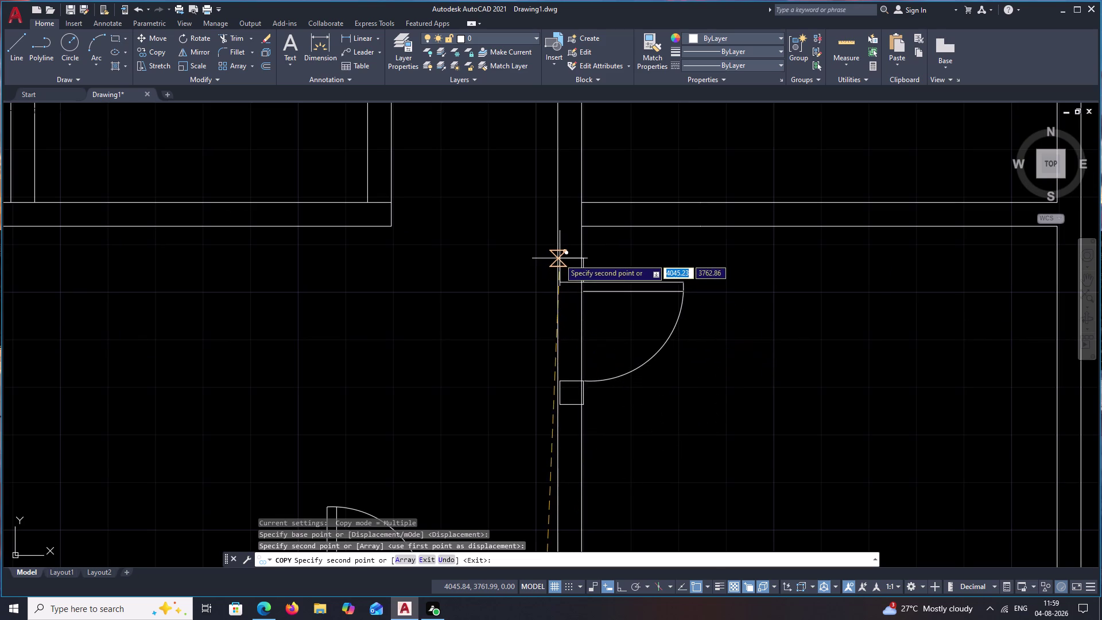
scroll(up, 3)
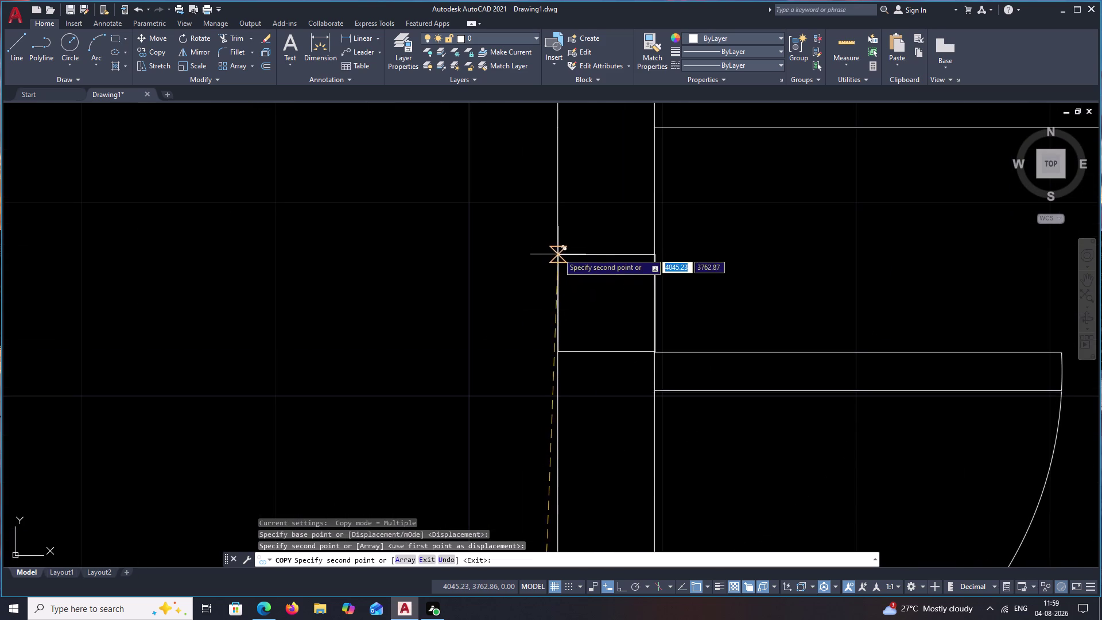
click(558, 165)
scroll(down, 3)
scroll(down, 3)
middle_drag(748, 294, 742, 384)
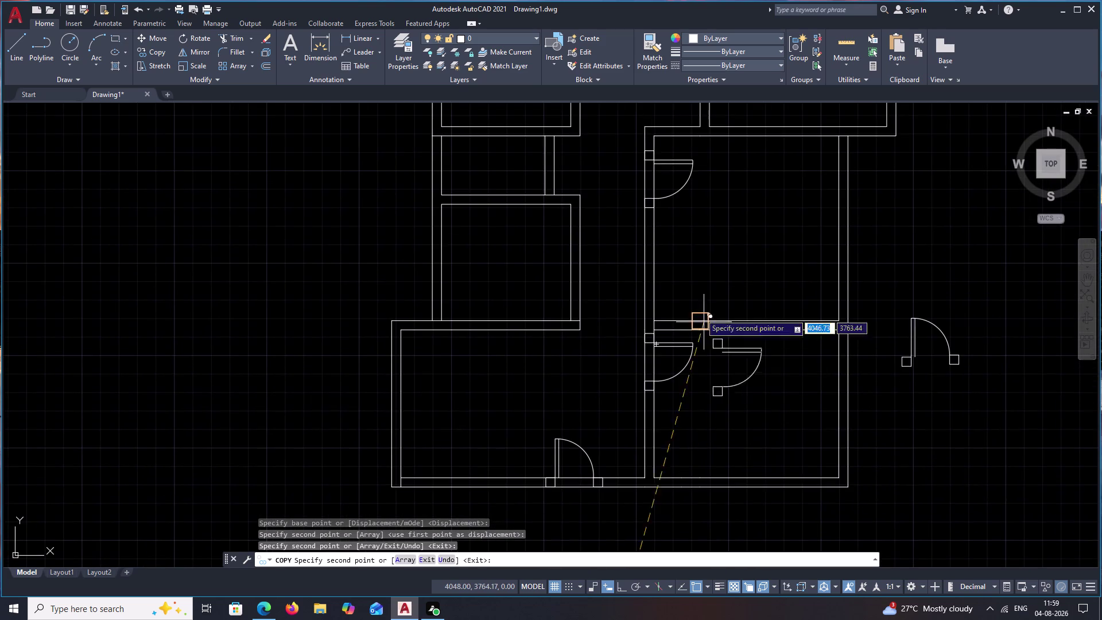
middle_drag(588, 193, 600, 310)
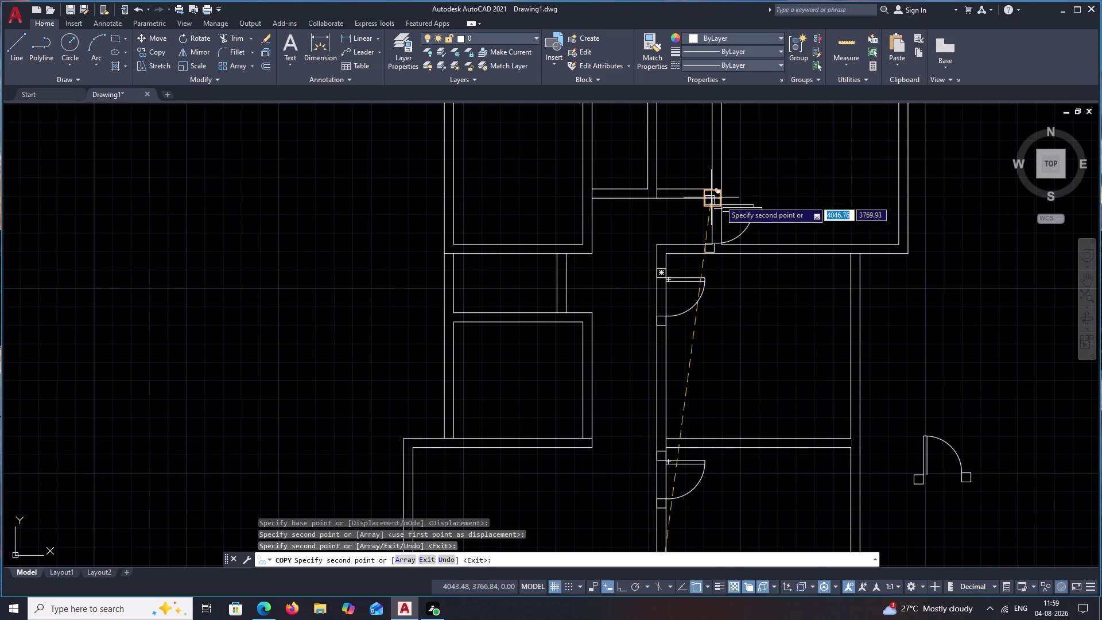
scroll(up, 3)
scroll(down, 3)
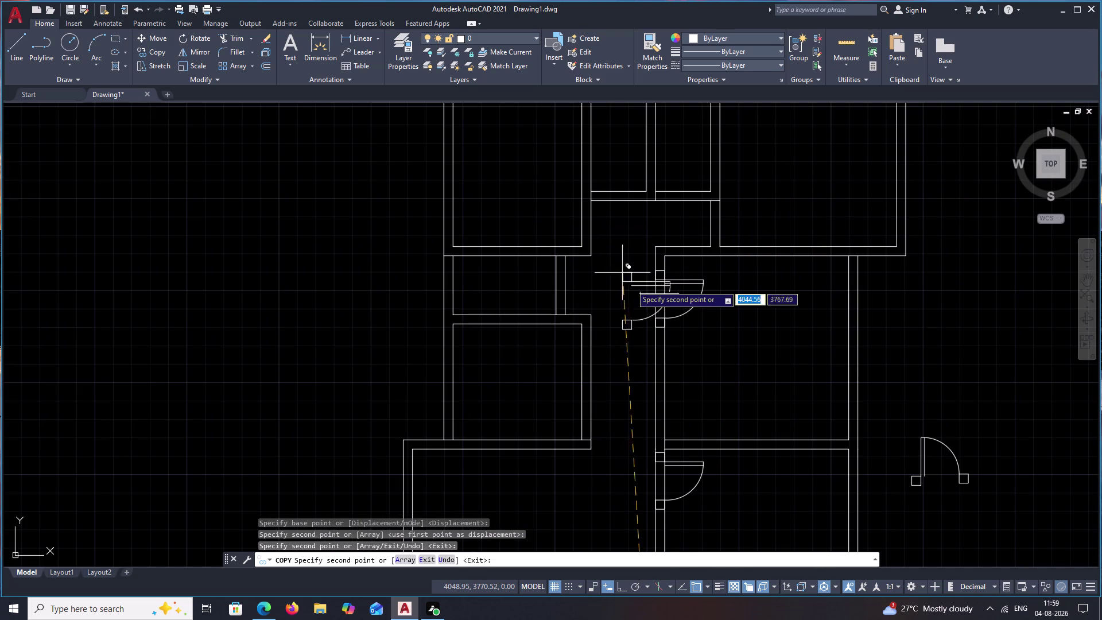
middle_drag(627, 303, 620, 263)
scroll(down, 3)
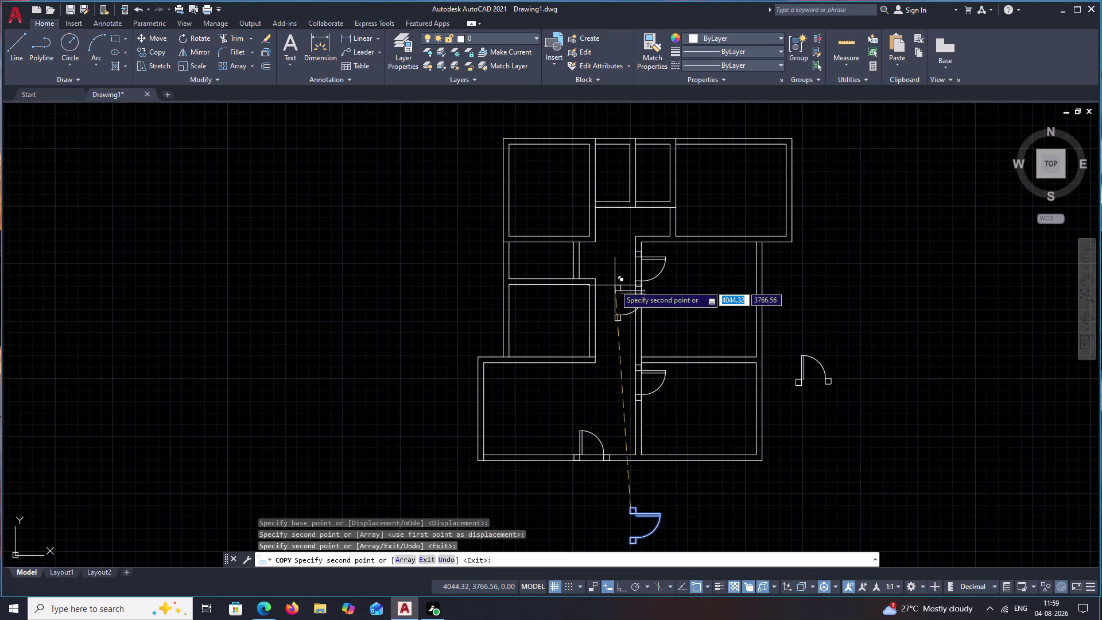
key(Escape)
scroll(down, 3)
middle_drag(863, 342, 794, 342)
scroll(up, 3)
middle_drag(795, 342, 790, 289)
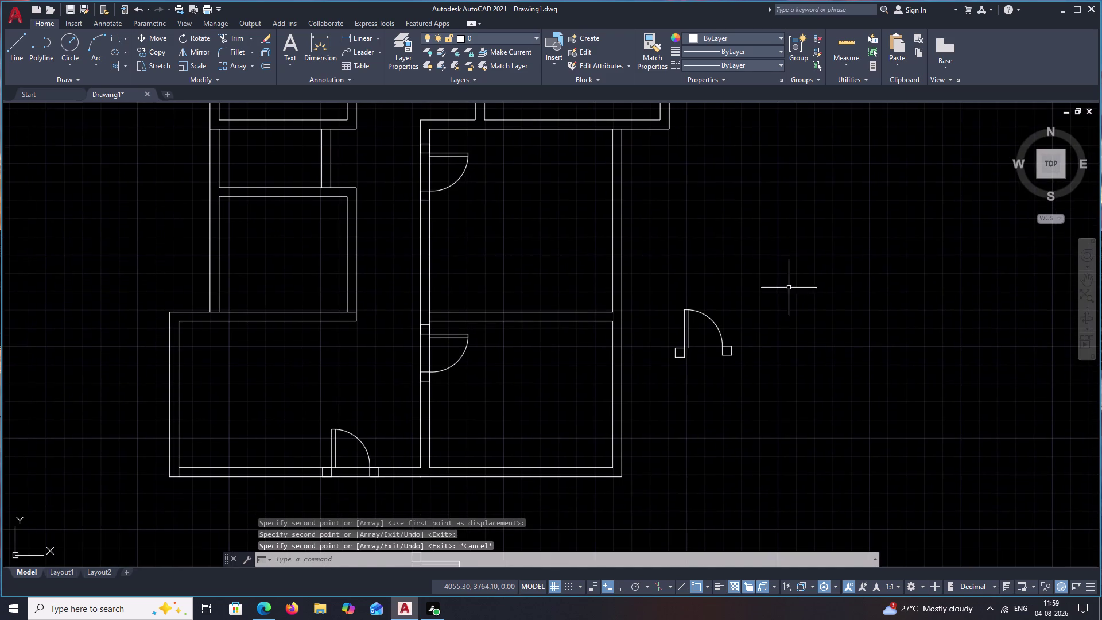
middle_drag(738, 276, 758, 326)
scroll(up, 3)
middle_drag(709, 290, 731, 338)
scroll(down, 3)
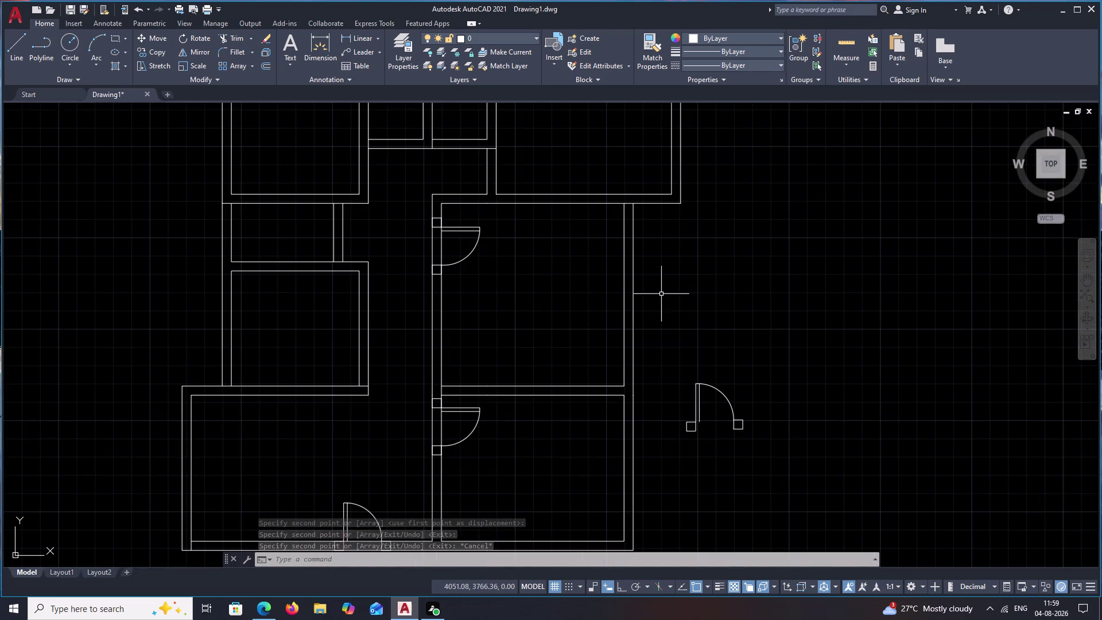
middle_drag(663, 294, 729, 337)
scroll(up, 3)
middle_drag(626, 271, 632, 249)
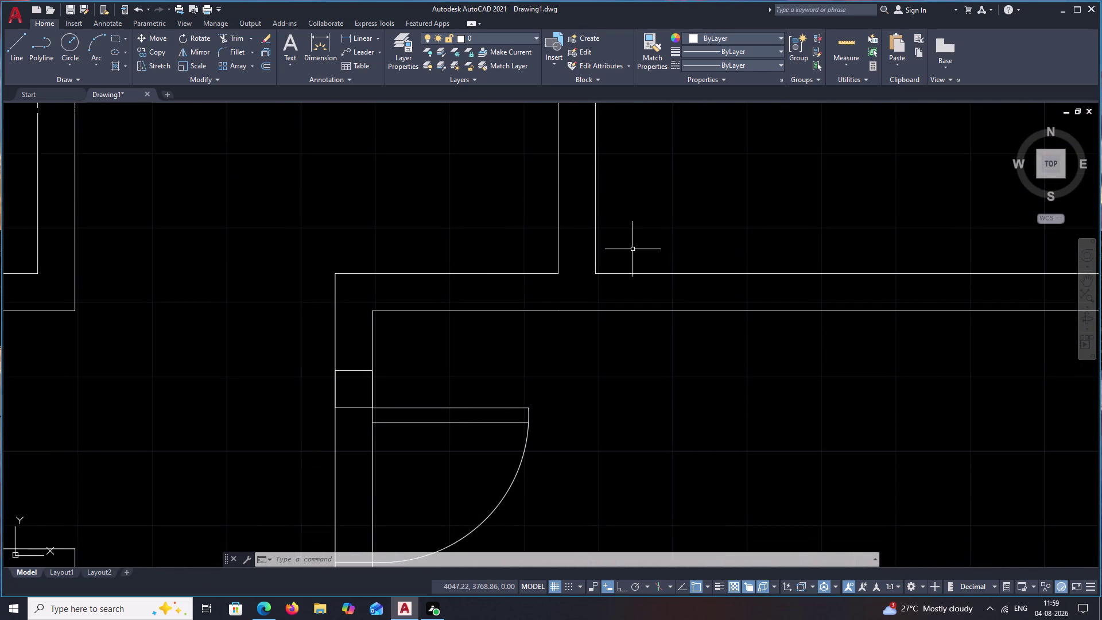
scroll(down, 3)
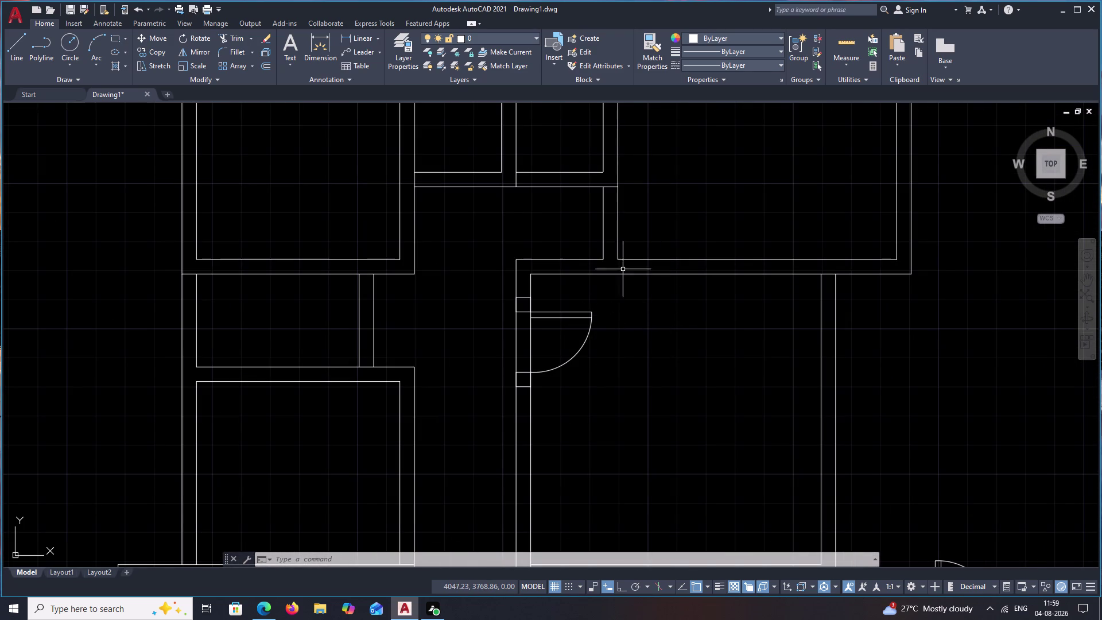
text(L)
key(space)
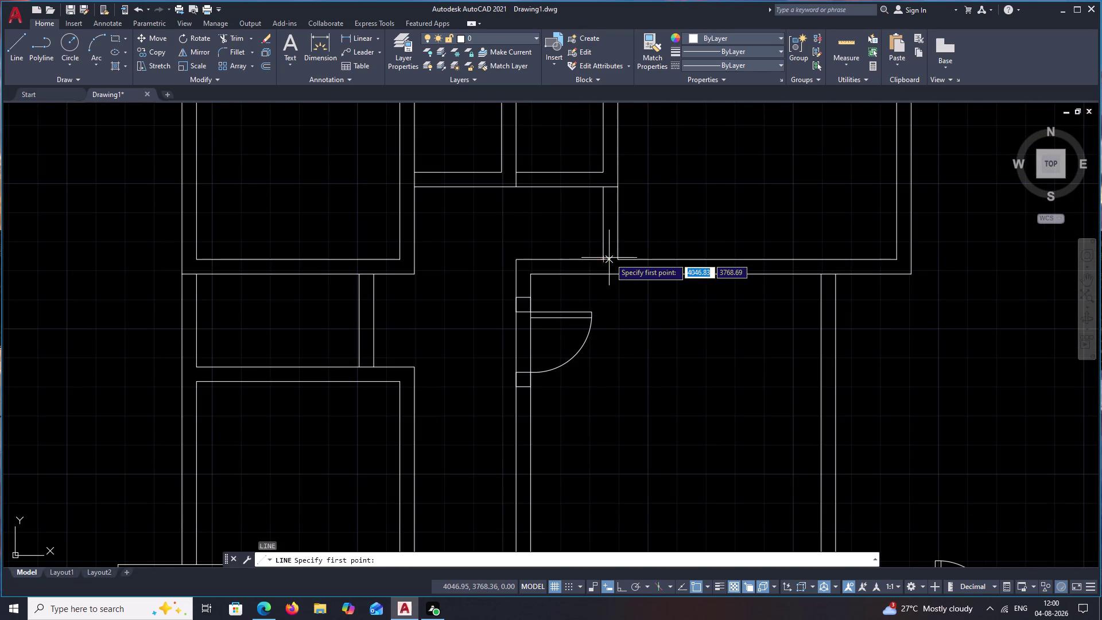
click(610, 258)
click(626, 258)
key(Escape)
scroll(down, 3)
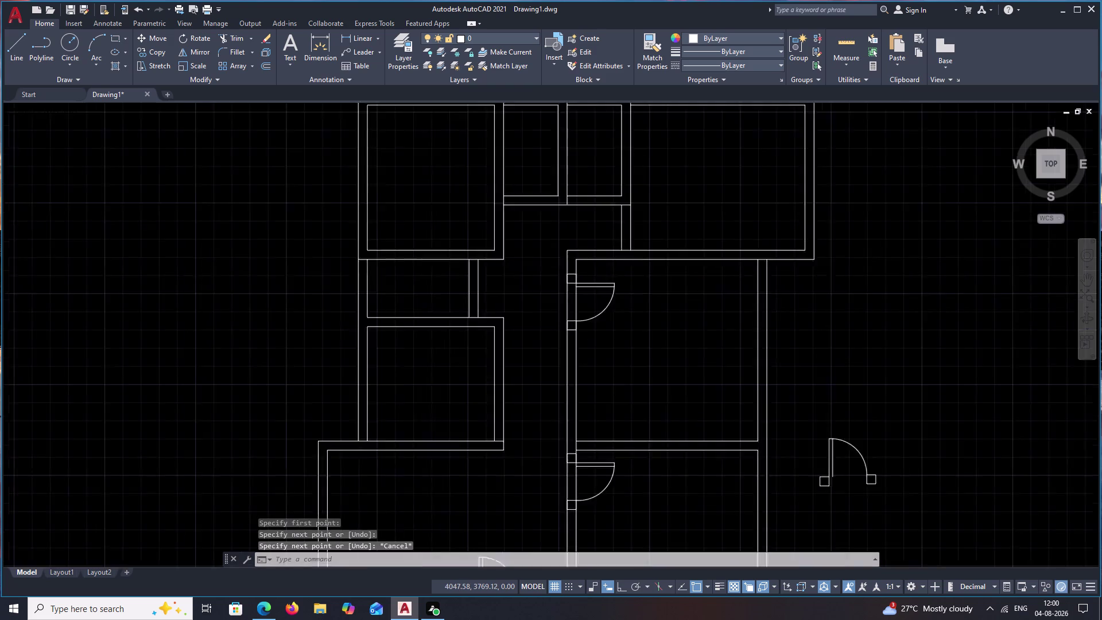
middle_drag(653, 234, 619, 262)
scroll(up, 3)
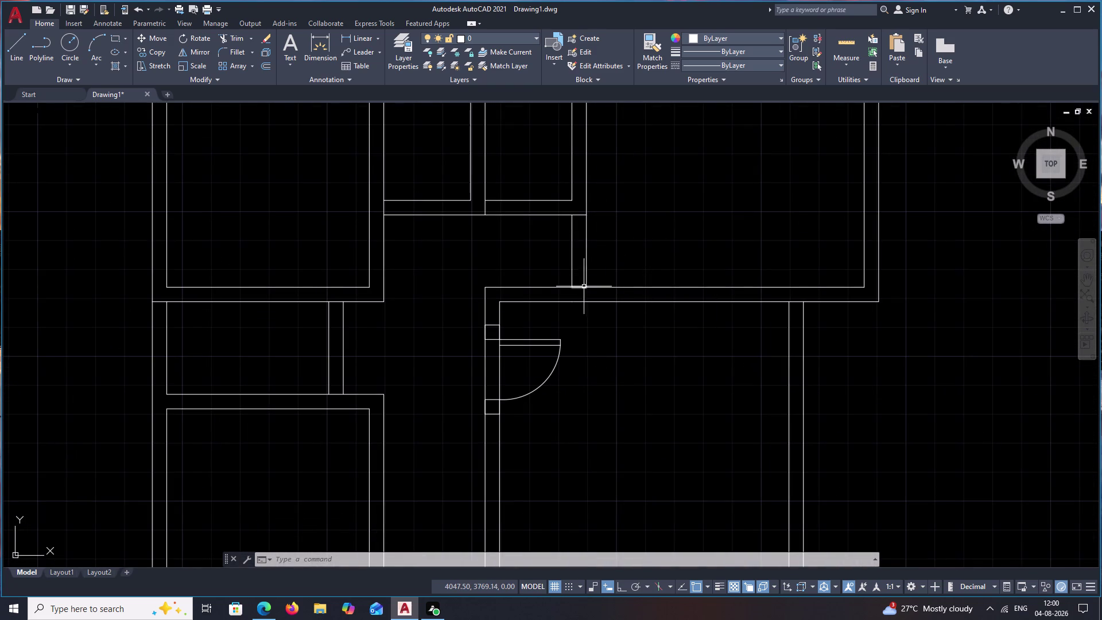
Offset the wall line by 0.25 units.
key(o)
key(space)
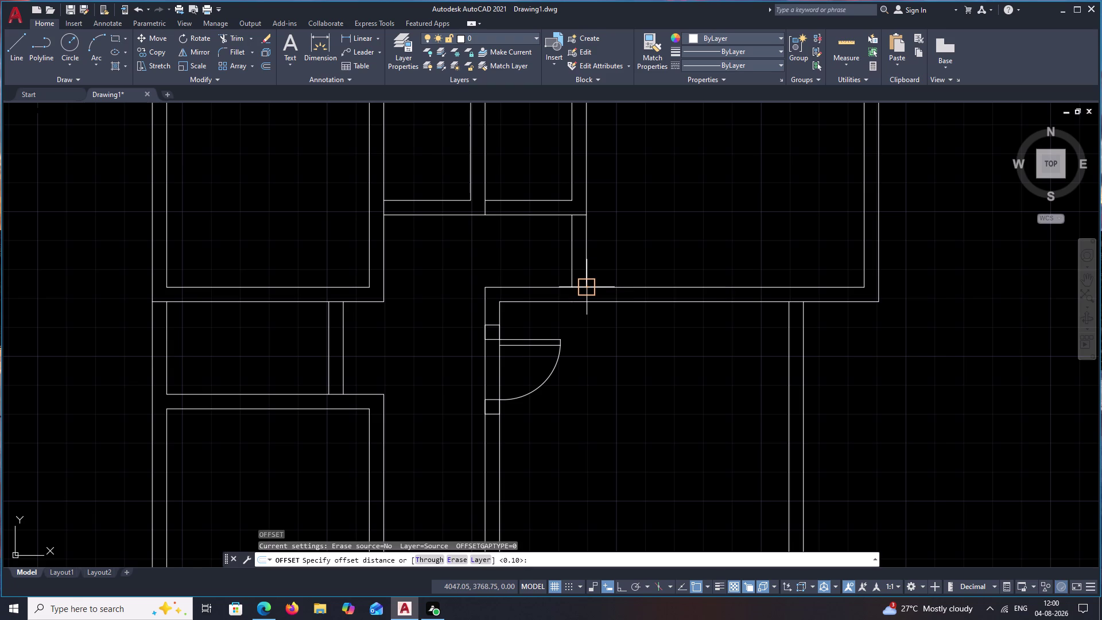
text(.25)
key(space)
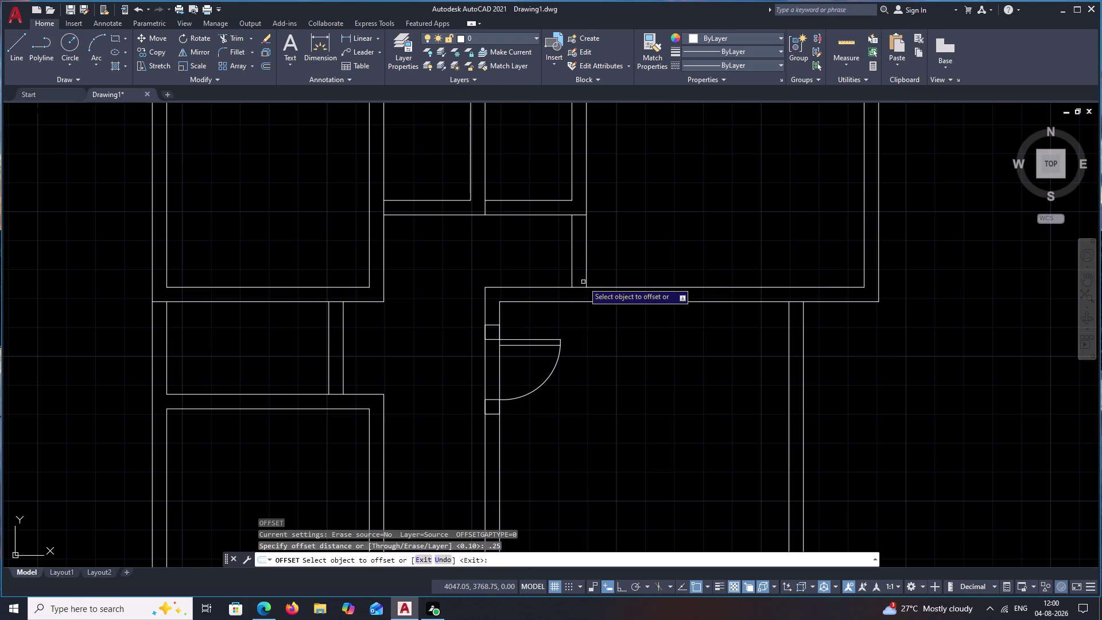
click(581, 287)
click(577, 272)
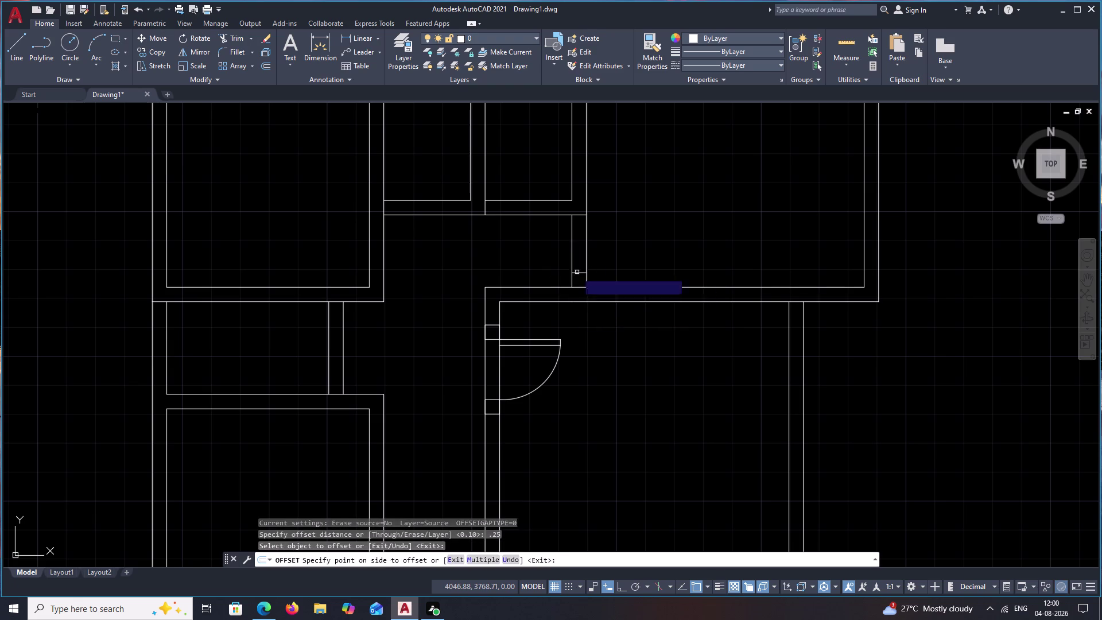
key(Escape)
Draw a 0.9-unit door leaf line from the wall corner.
key(l)
key(space)
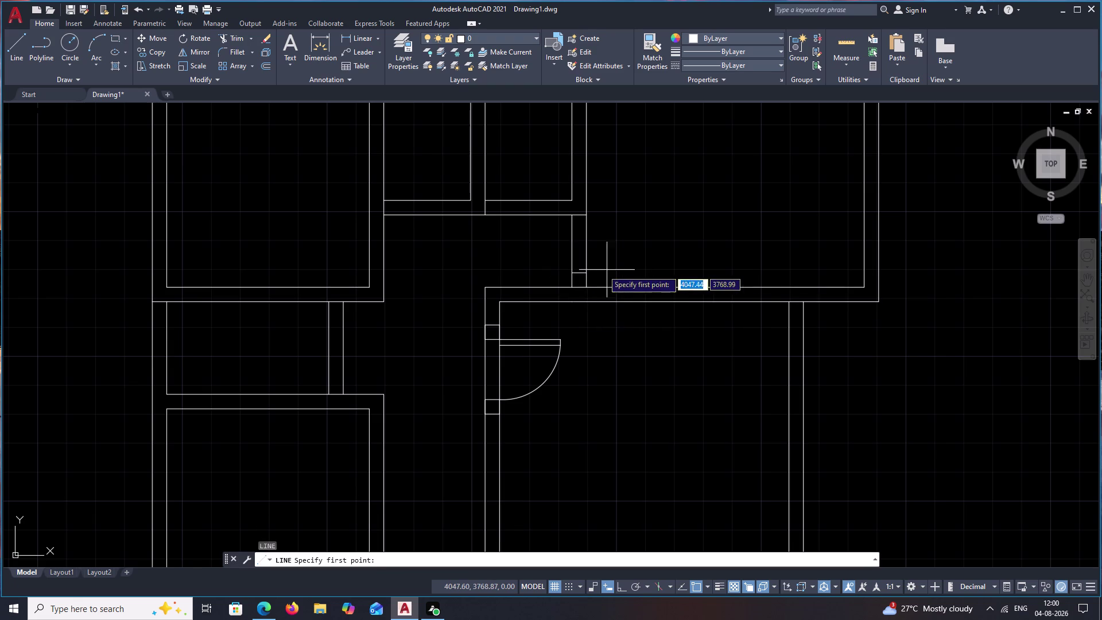
click(587, 274)
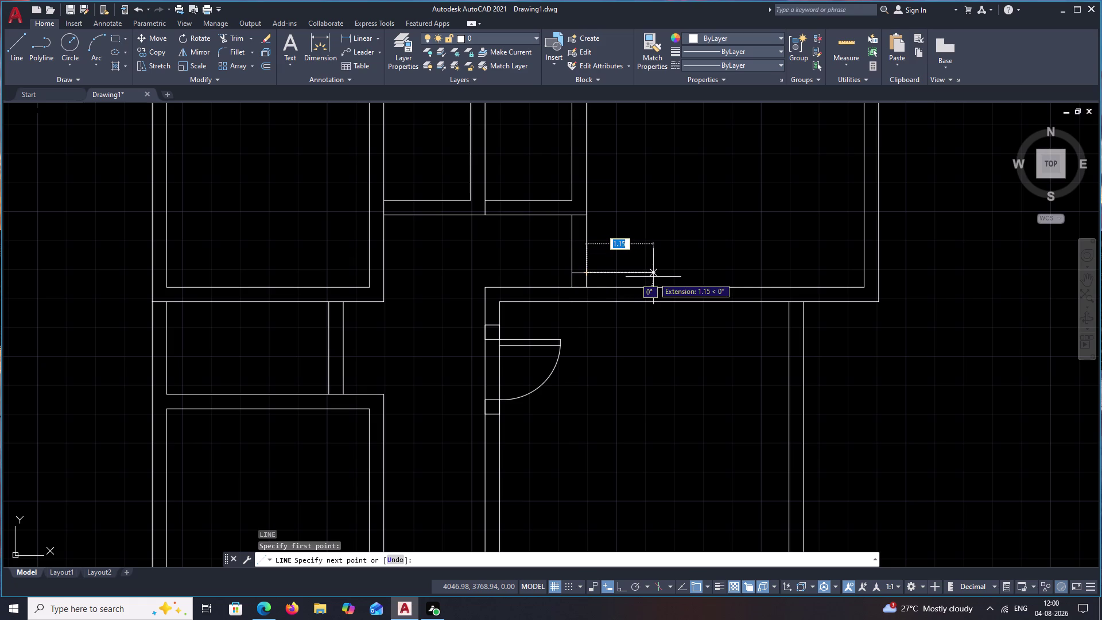
text(.9)
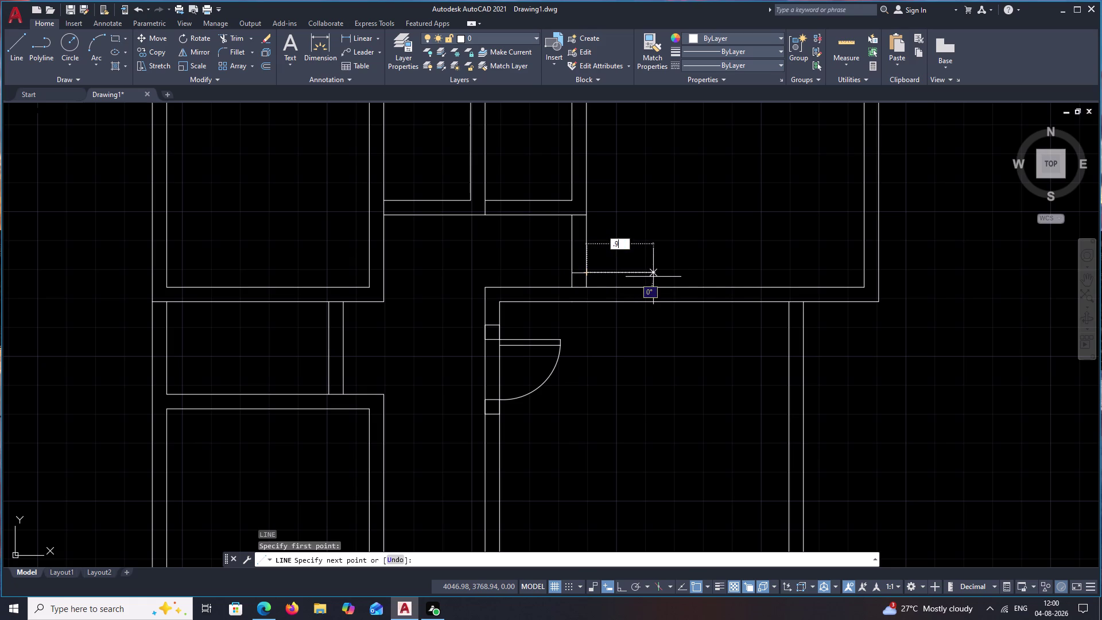
key(space)
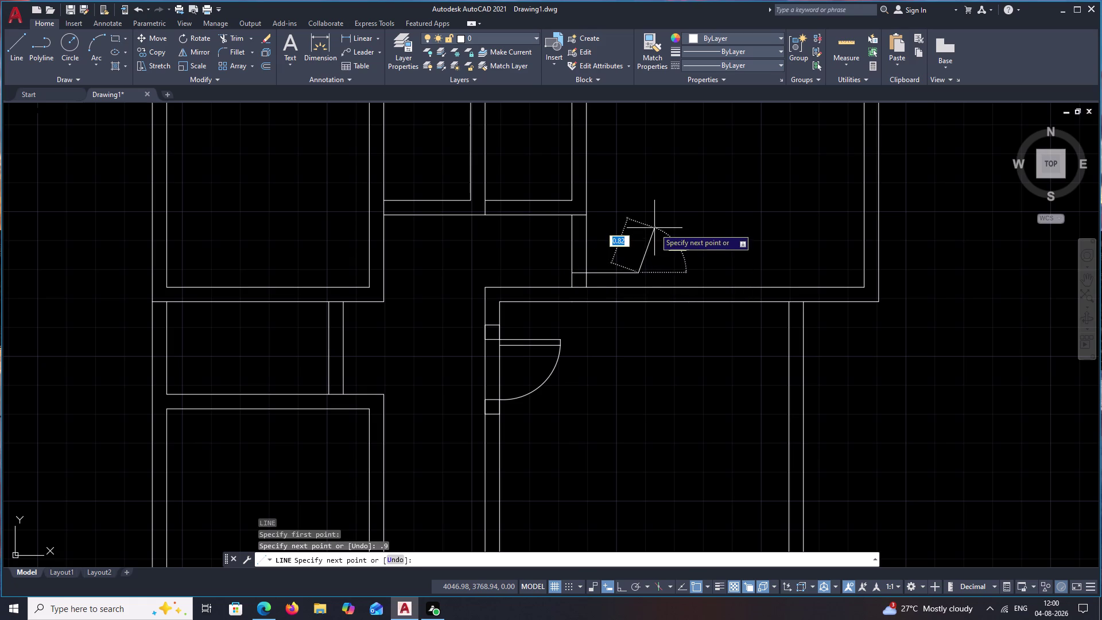
key(Escape)
key(space)
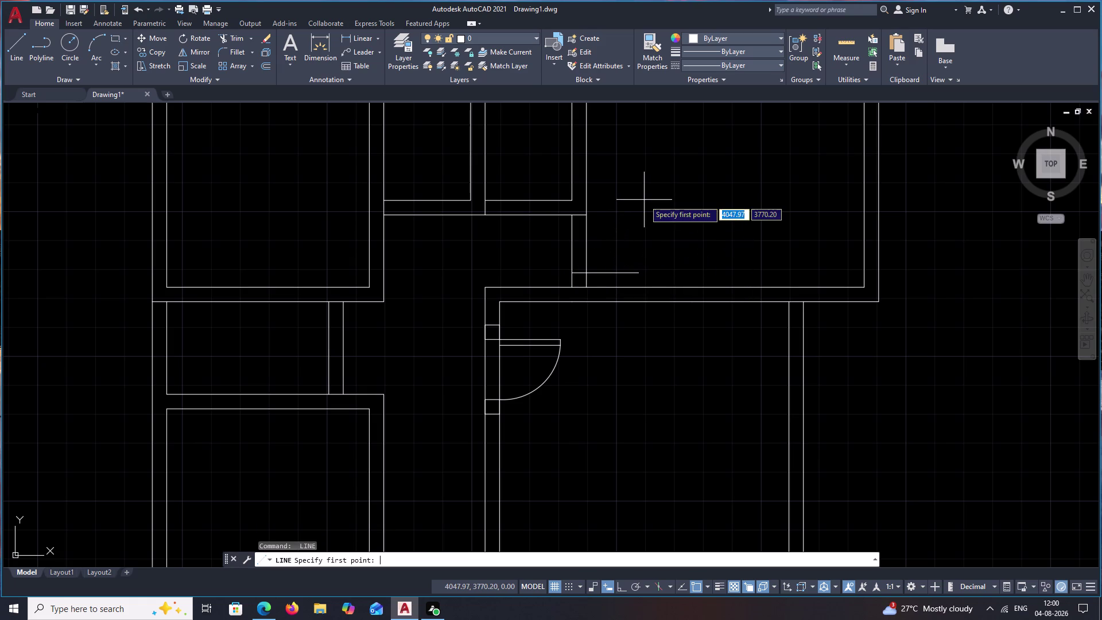
text(.1)
key(space)
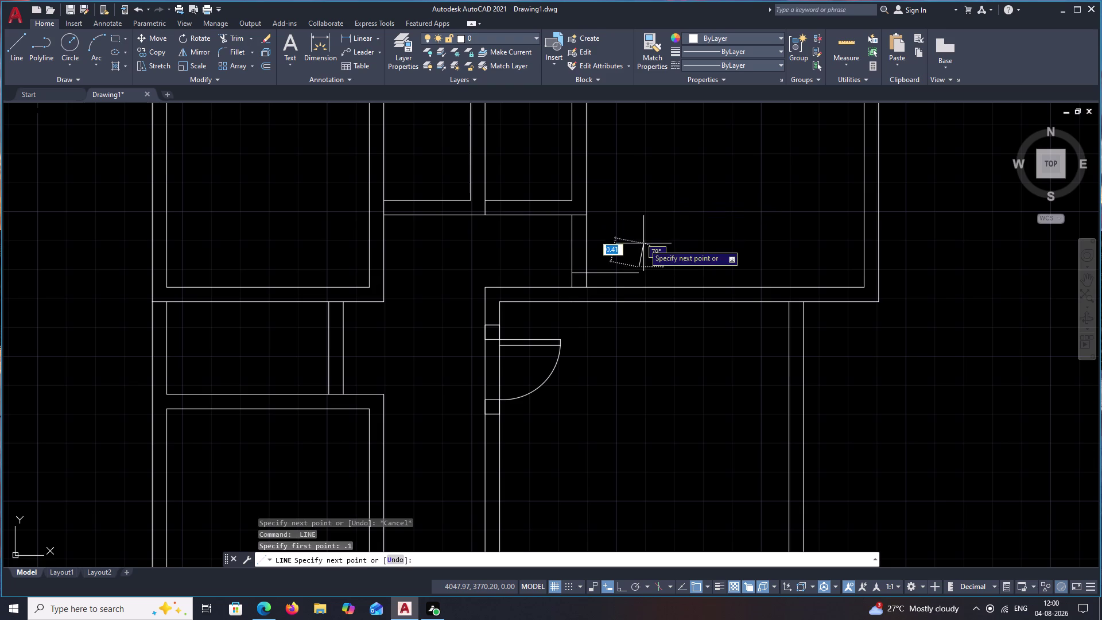
key(Escape)
Offset the door leaf line 0.1 units to the side above it.
key(o)
key(space)
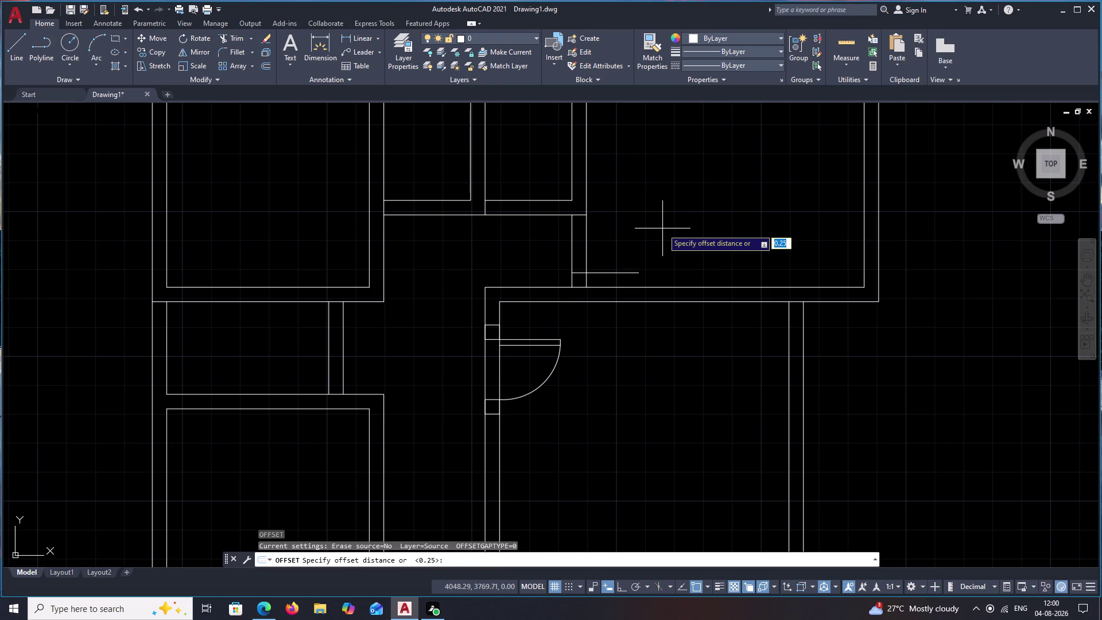
text(.1)
key(space)
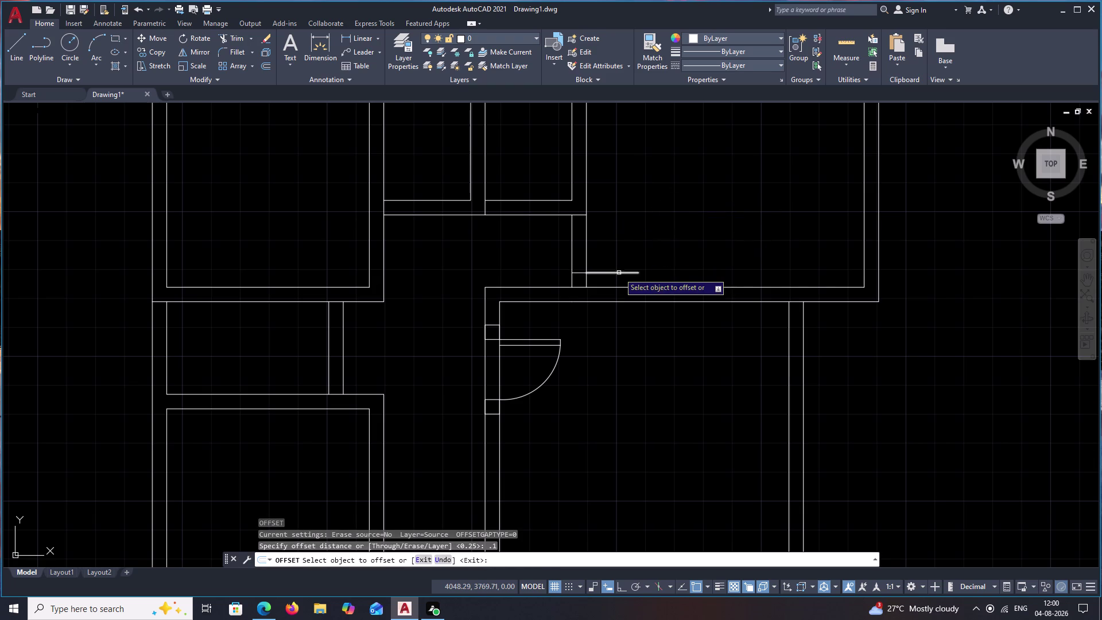
click(619, 273)
click(619, 252)
key(Escape)
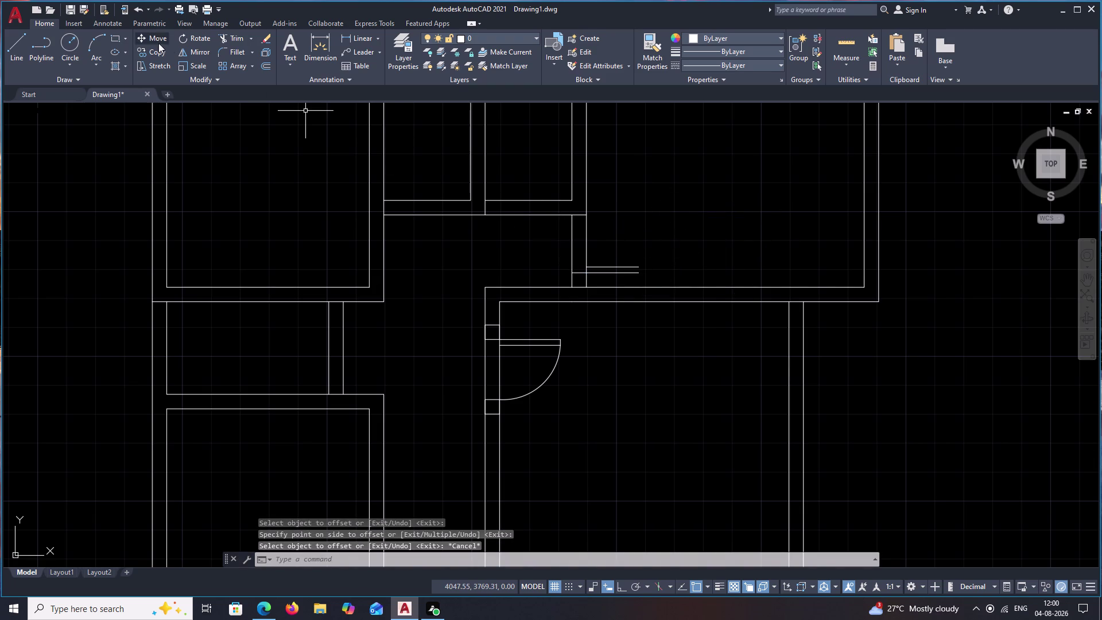
Draw a 3-point swing arc from the leaf end up to the wall.
click(103, 41)
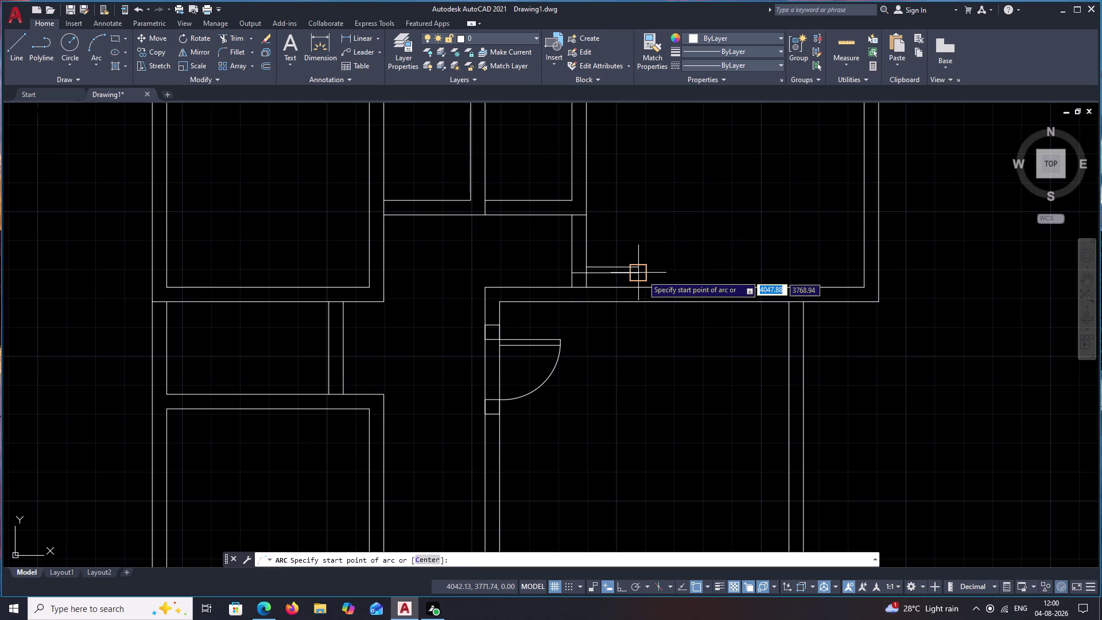
click(639, 274)
click(638, 263)
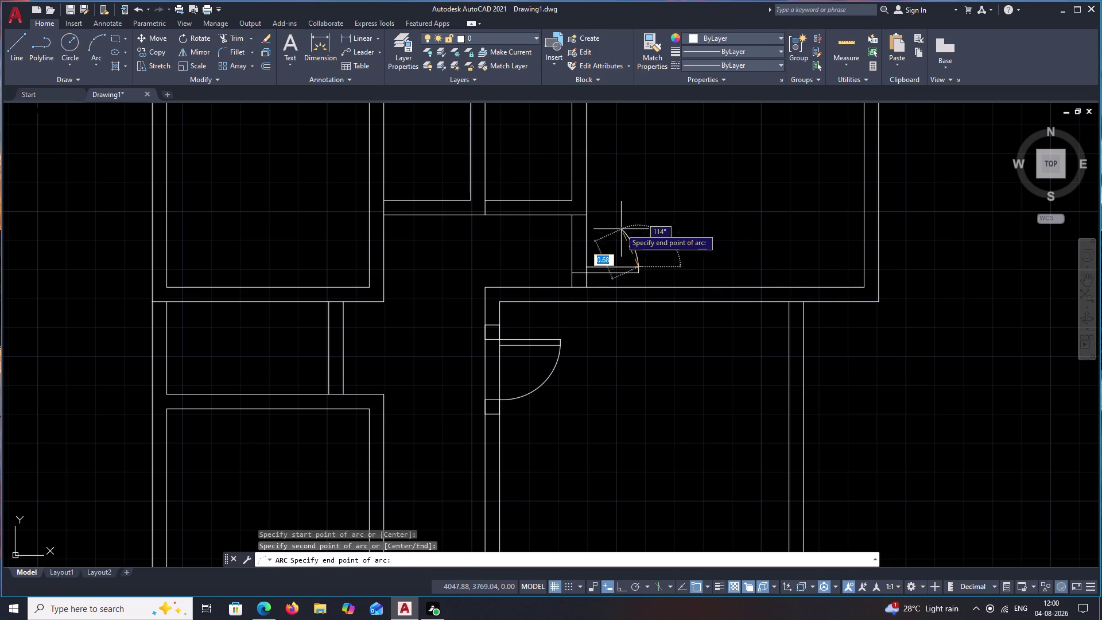
click(590, 212)
scroll(down, 3)
key(Escape)
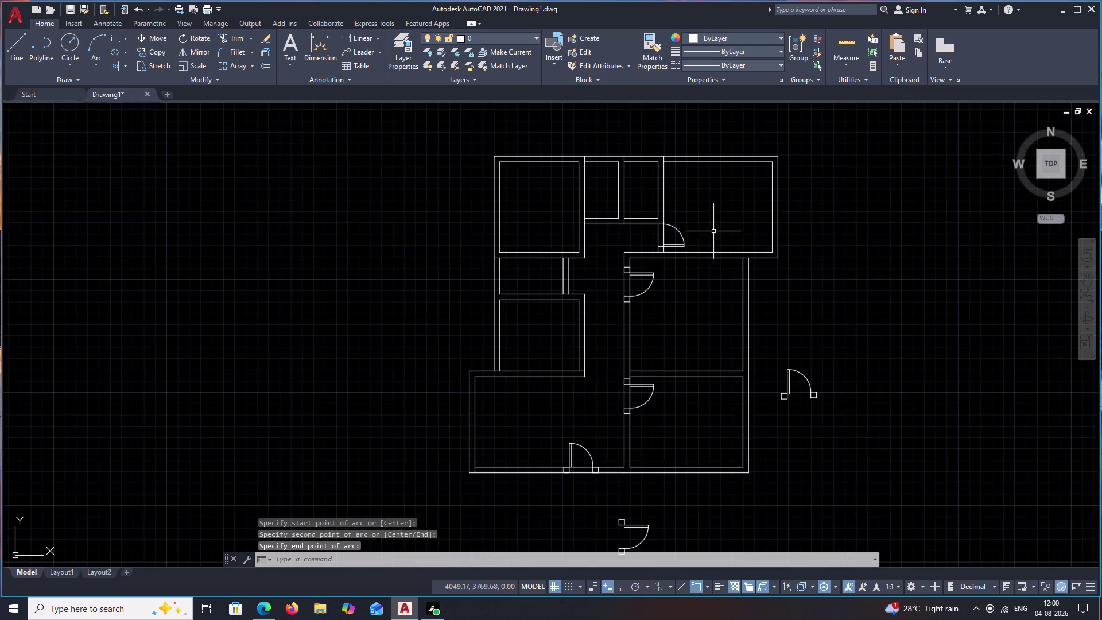
scroll(up, 3)
Select the new door leaf and swing arc, then enter MI to mirror.
drag(679, 214, 638, 282)
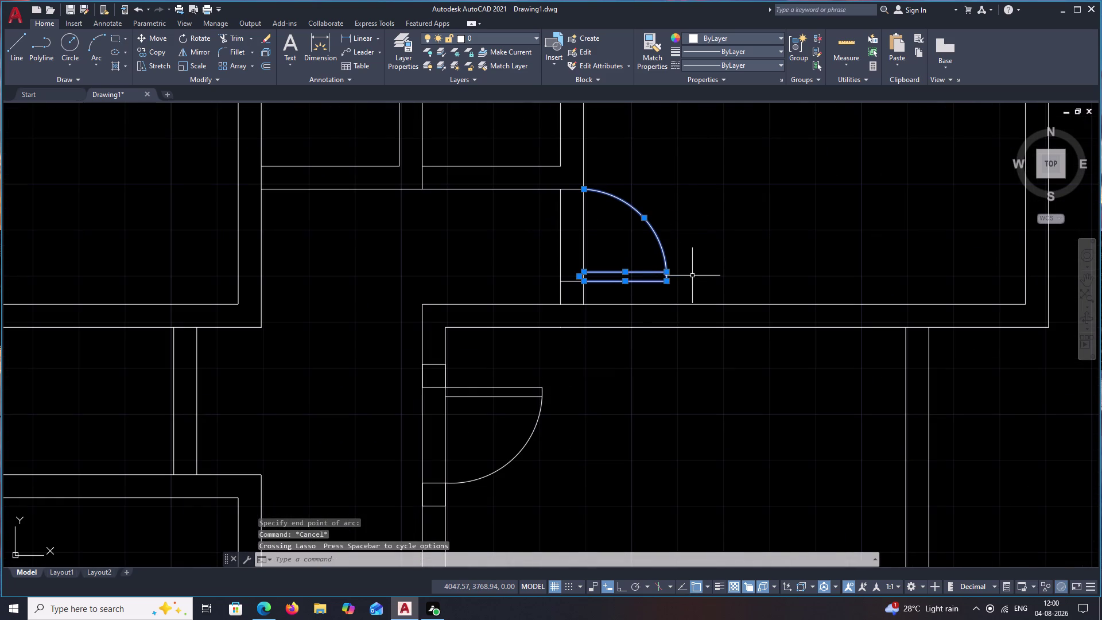
key(e)
key(Escape)
text(MI)
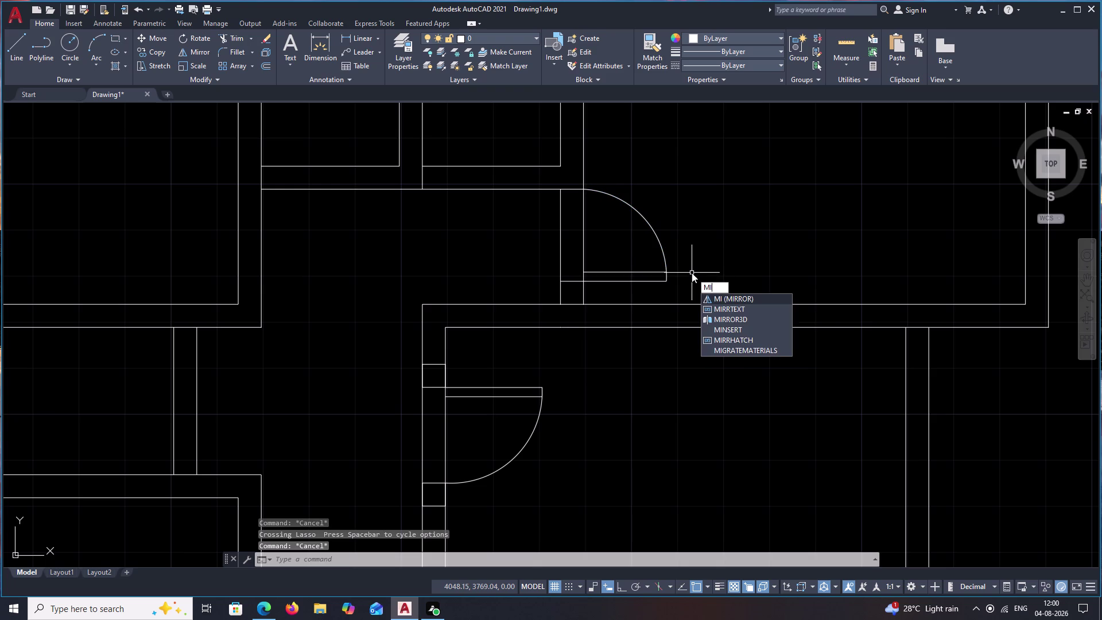
Mirror the leaf lines and swing arc about a vertical line, keeping the originals.
key(space)
click(568, 282)
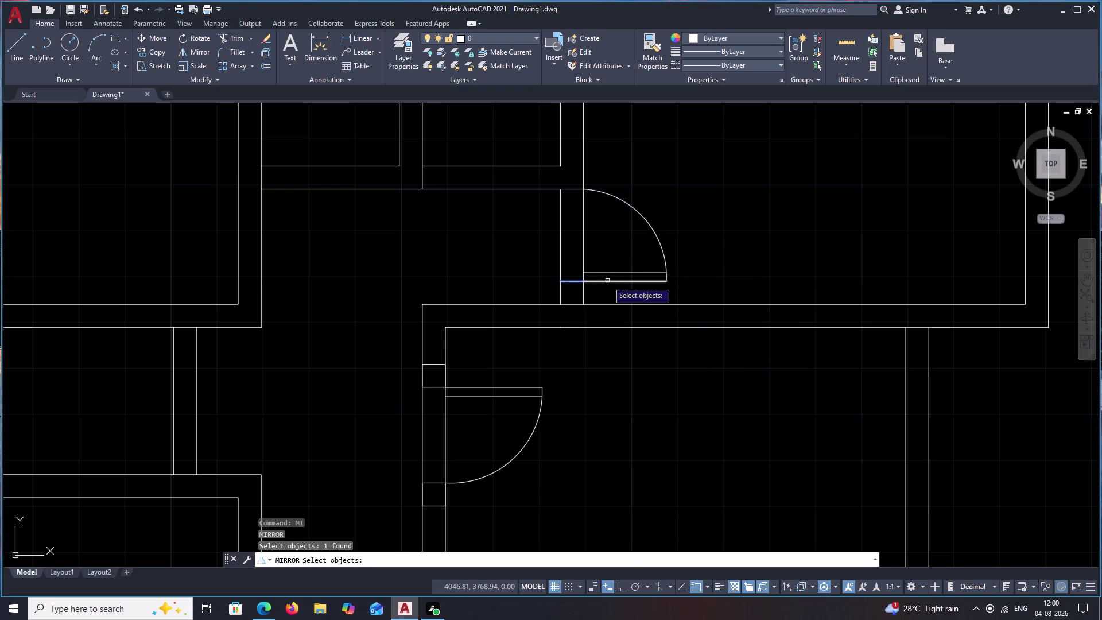
click(616, 281)
click(614, 272)
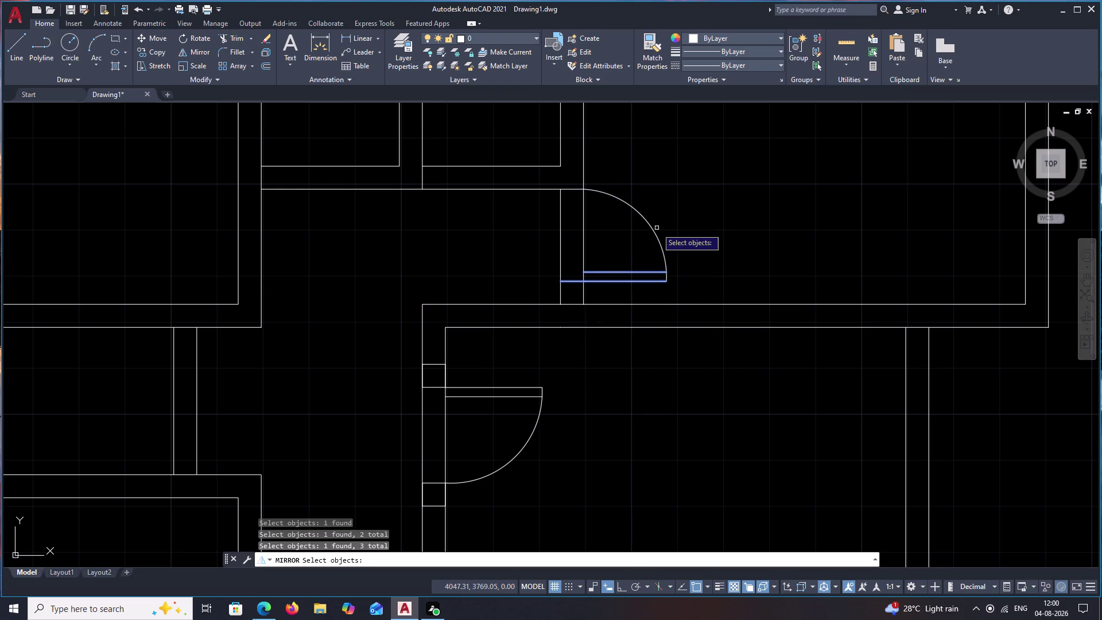
click(653, 229)
right_click(700, 244)
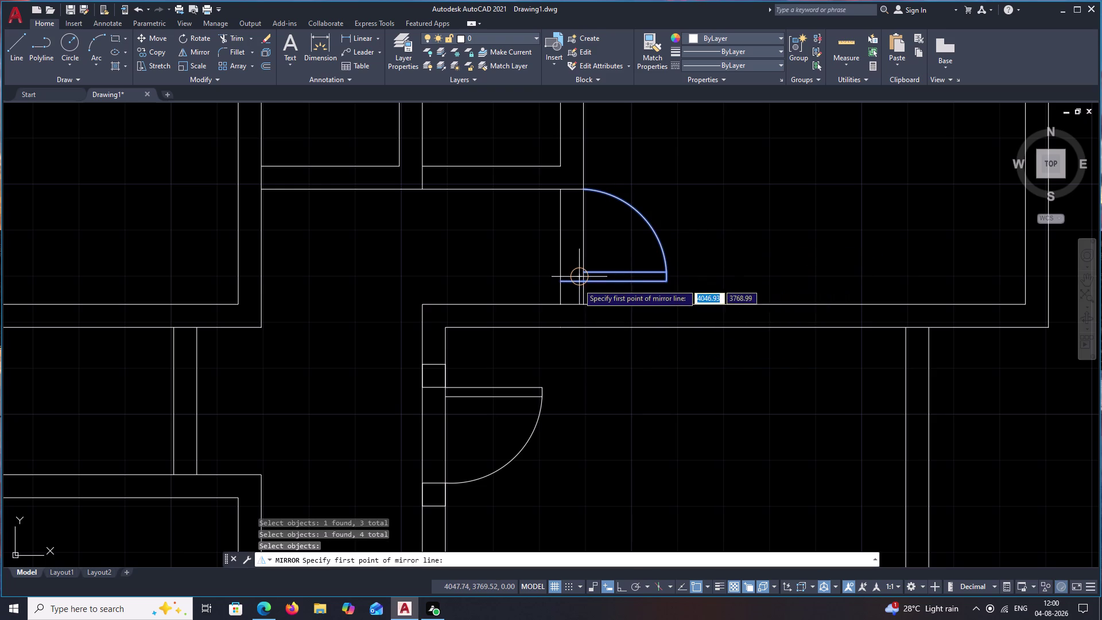
click(559, 249)
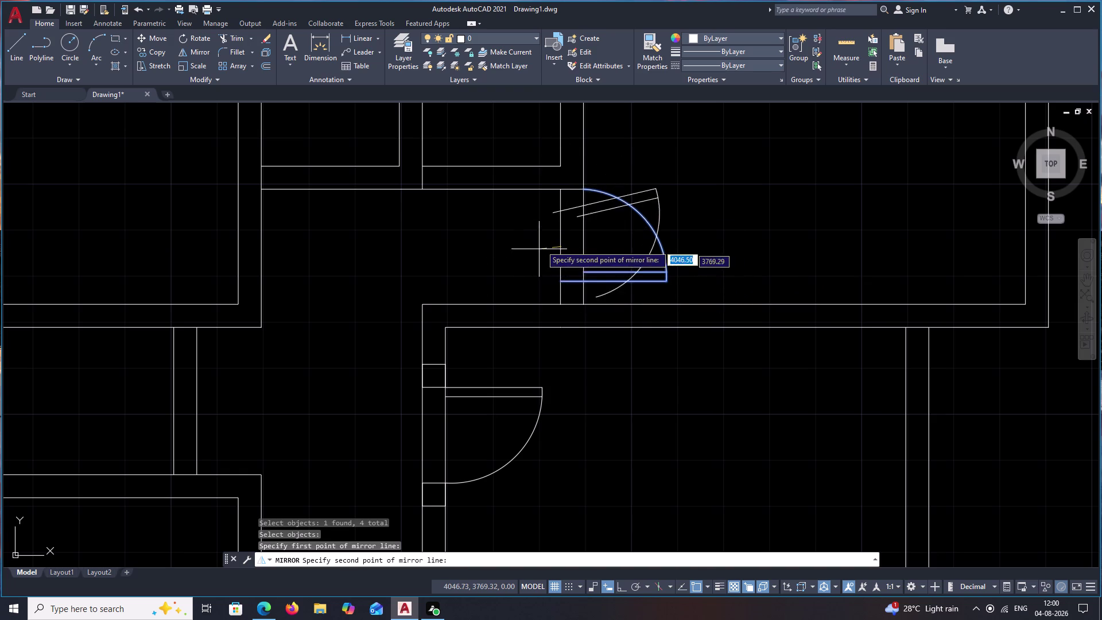
click(568, 166)
text(N)
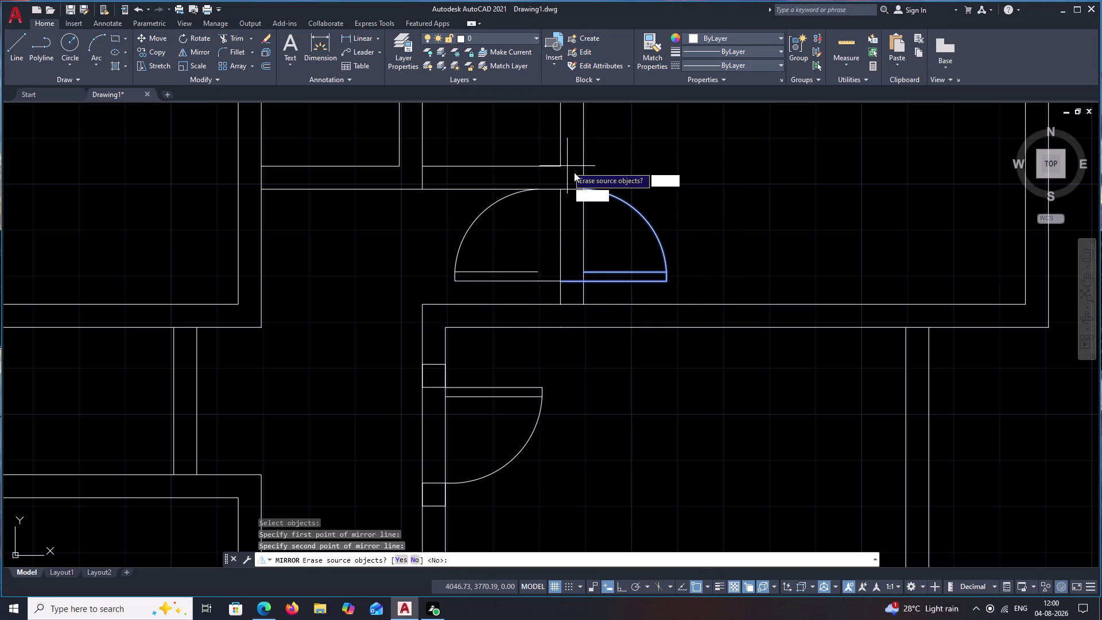
key(space)
Select the mirrored leaf lines and arc and start copying them.
click(537, 272)
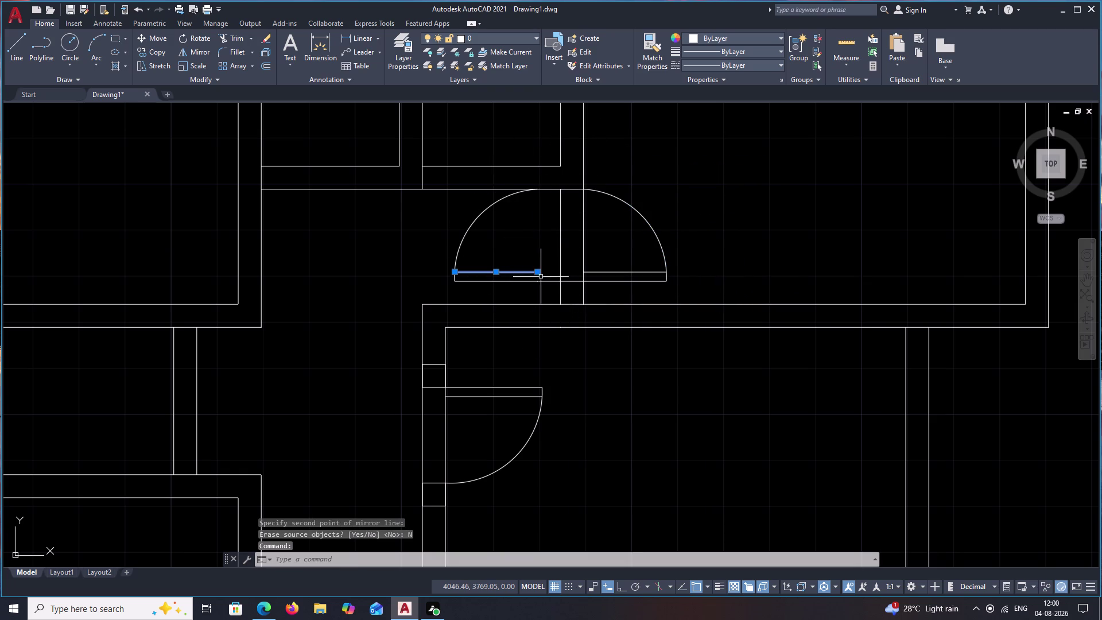
click(545, 282)
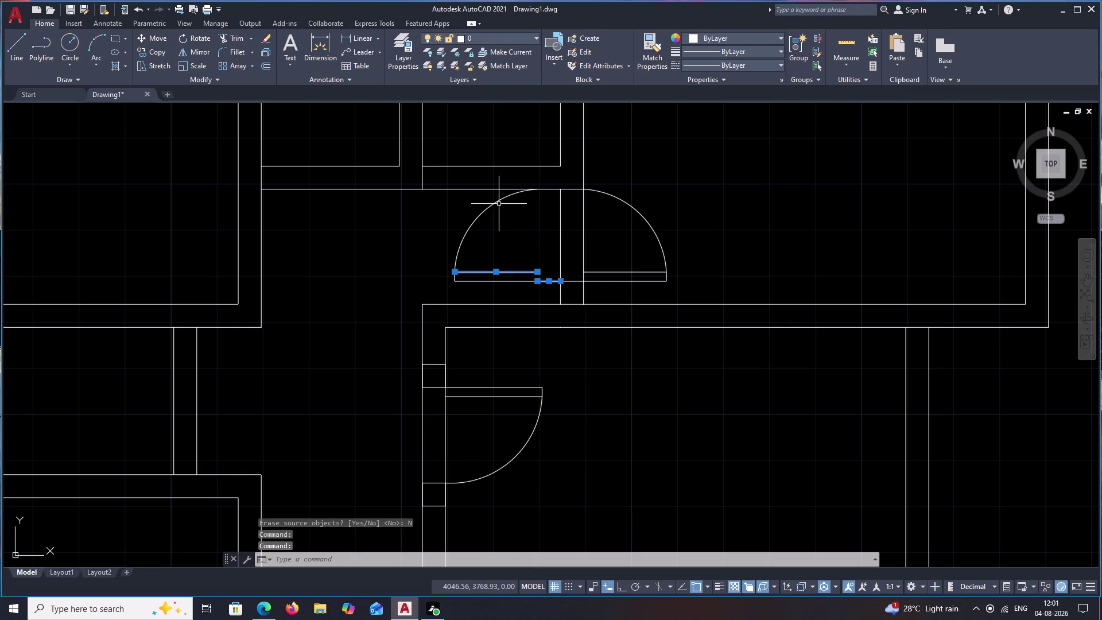
click(498, 200)
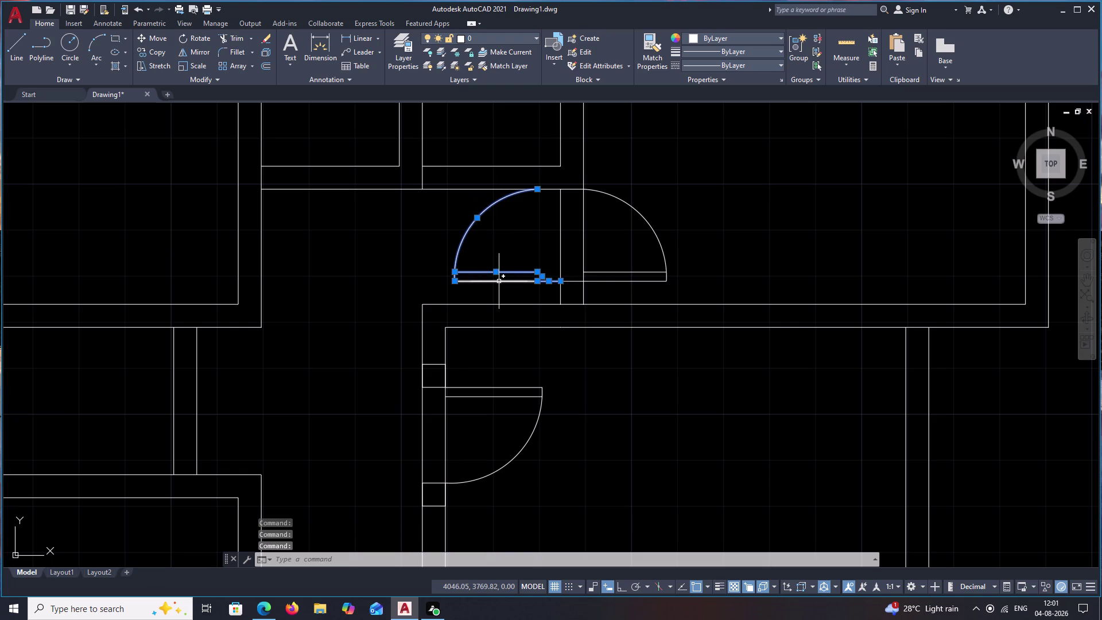
click(499, 282)
text(CO)
key(space)
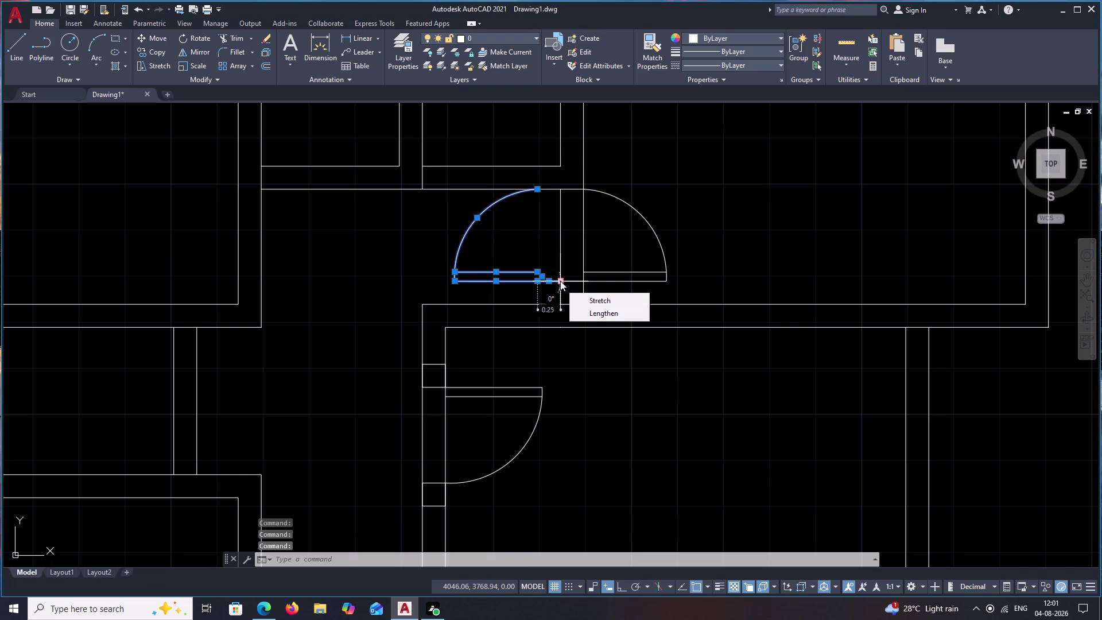
key(space)
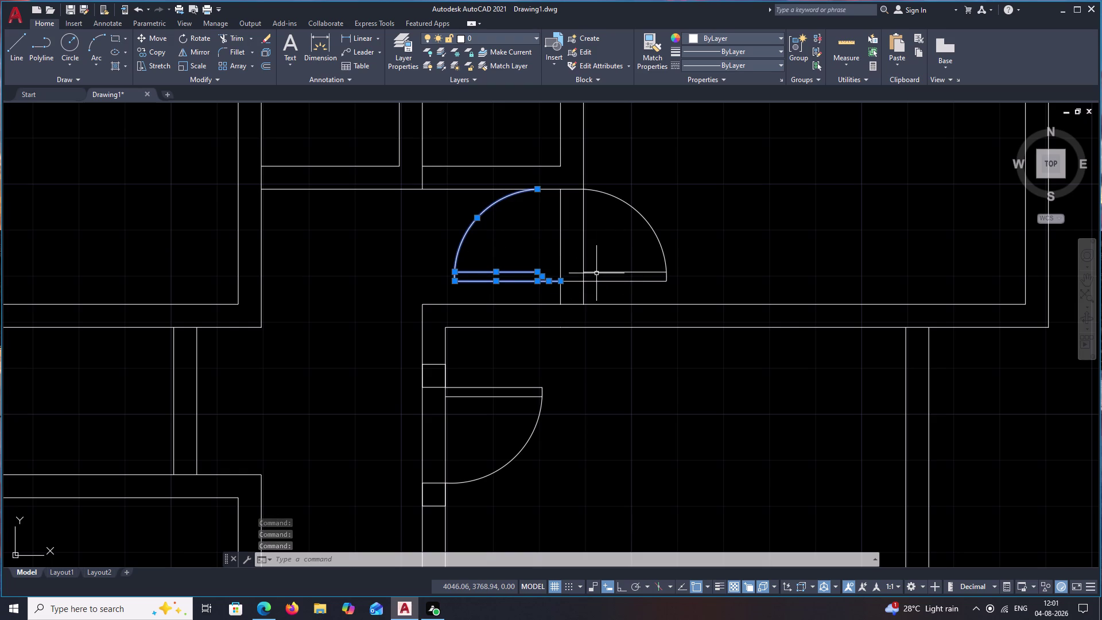
text(CO)
key(space)
scroll(up, 3)
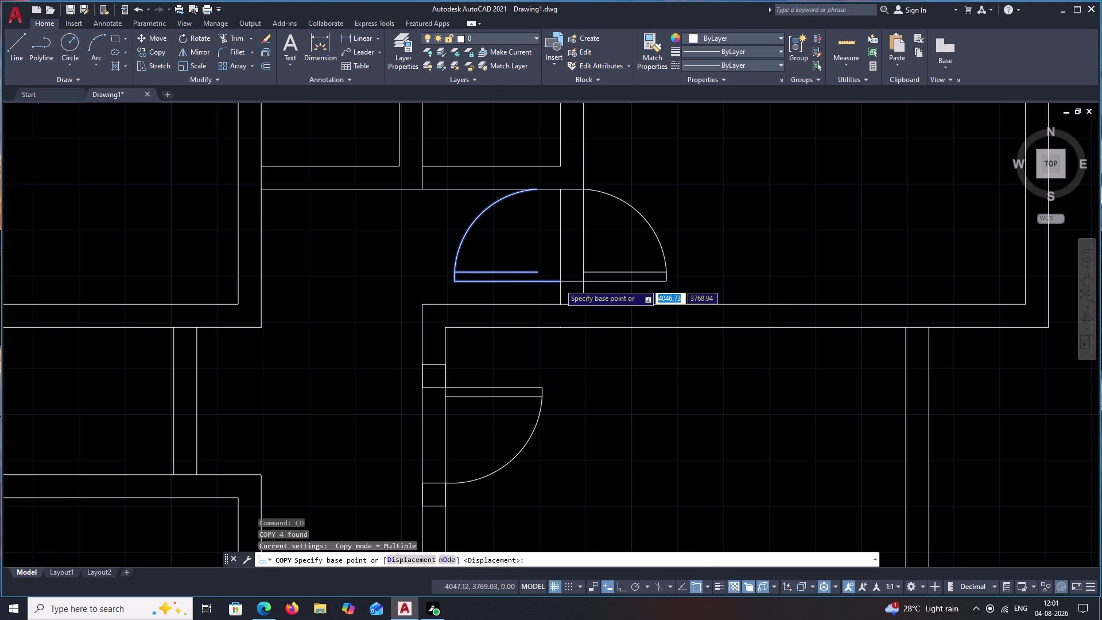
scroll(up, 3)
scroll(up, 3)
click(570, 248)
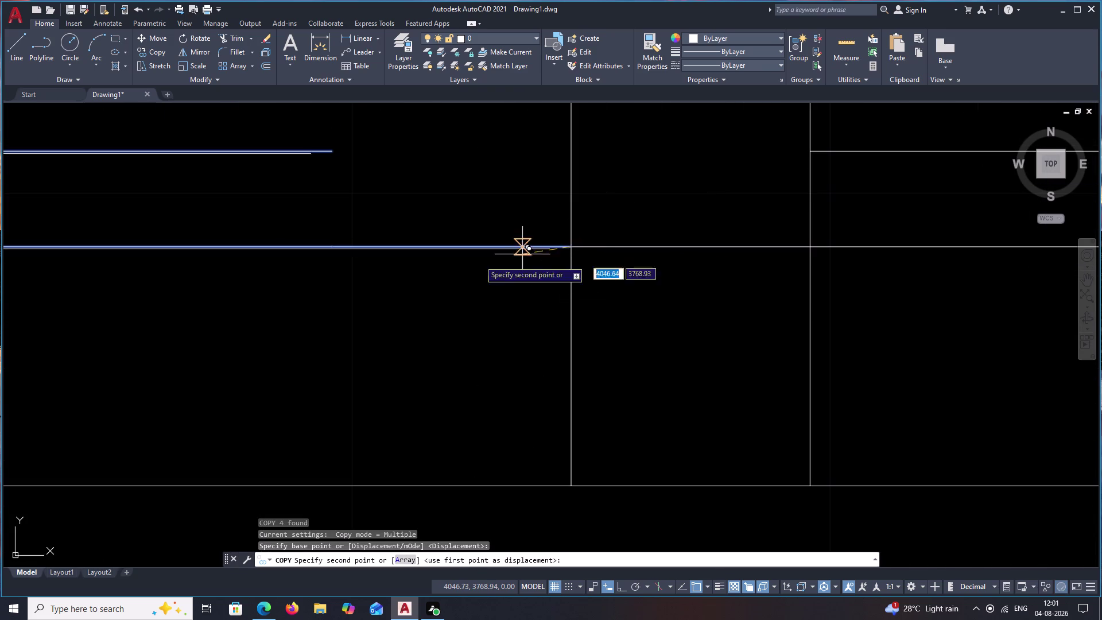
scroll(down, 3)
middle_drag(394, 261, 676, 261)
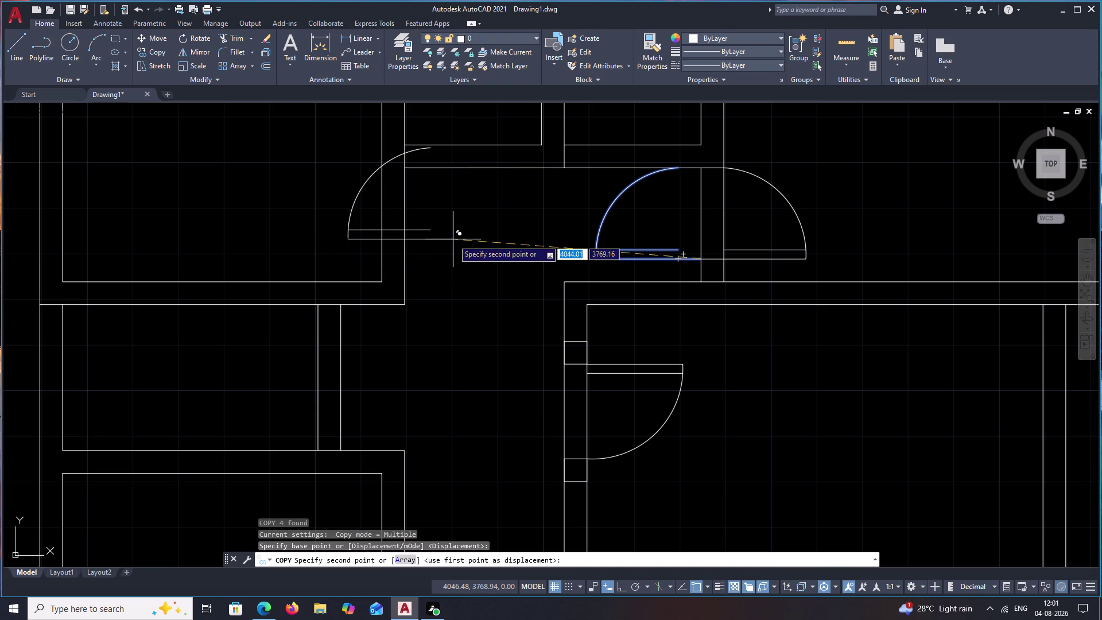
key(Escape)
key(p)
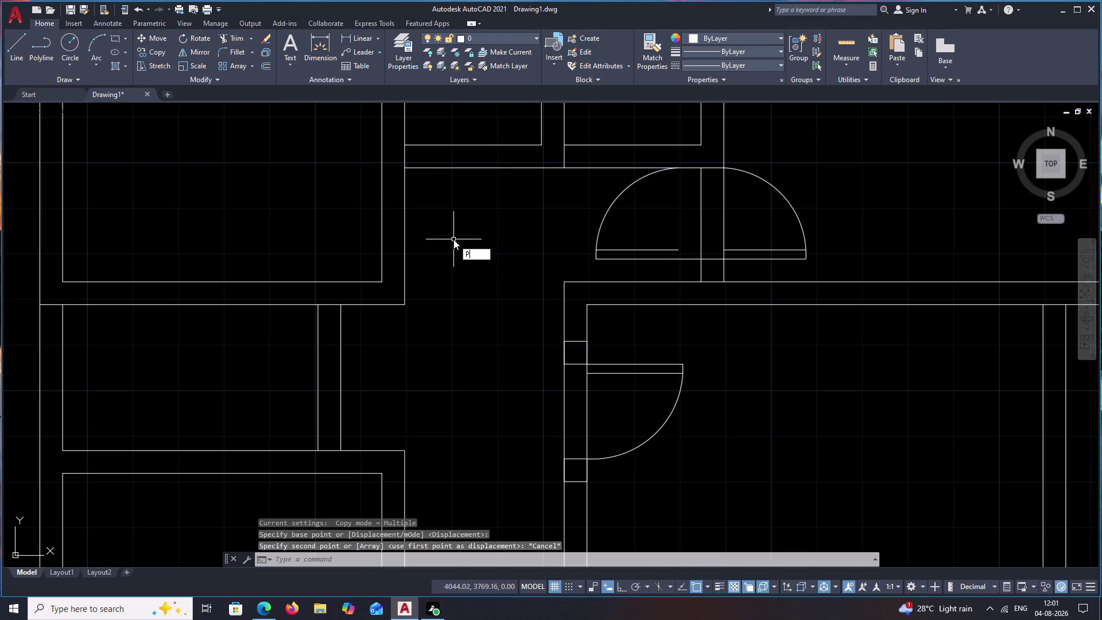
key(BackSpace)
text(O)
key(space)
key(Escape)
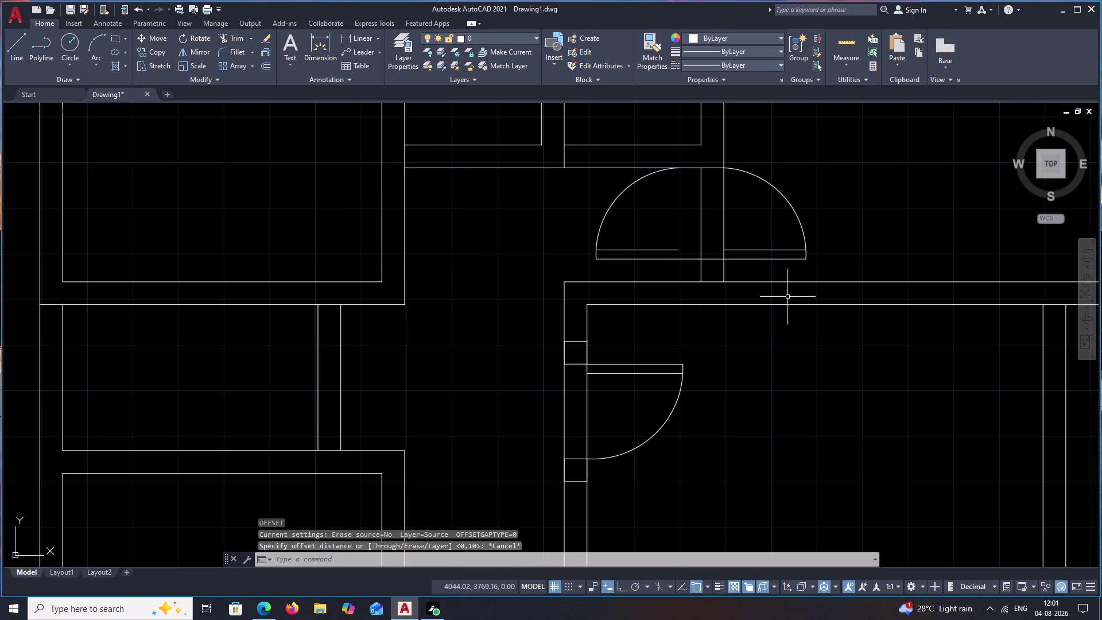
Cancel the offset and try extending a wall line, then cancel.
click(711, 259)
key(Escape)
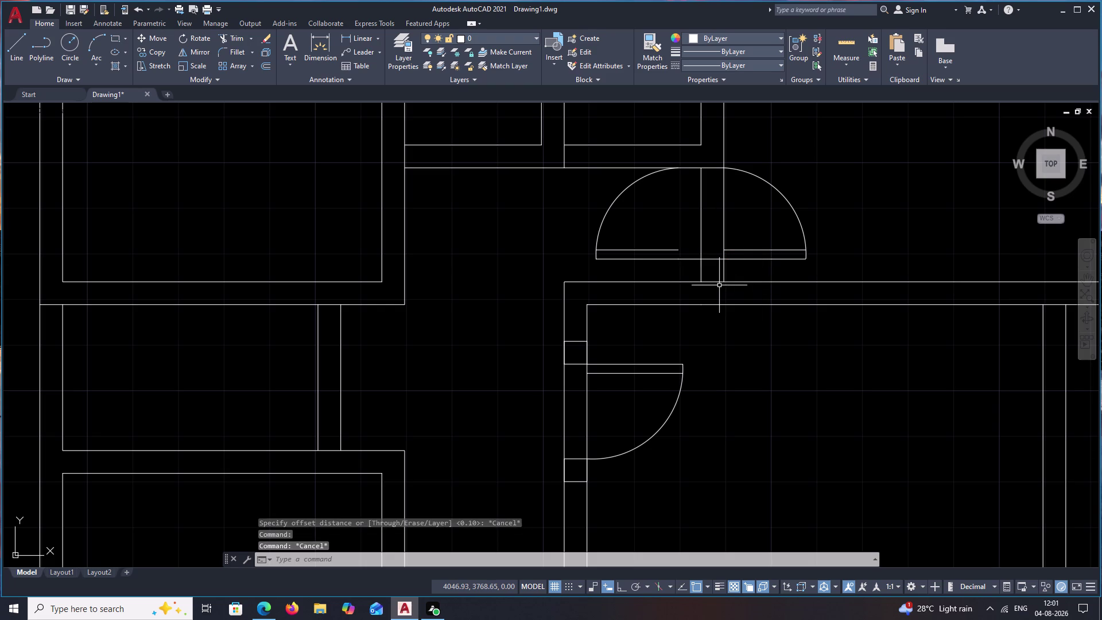
text(E)
text(X)
key(space)
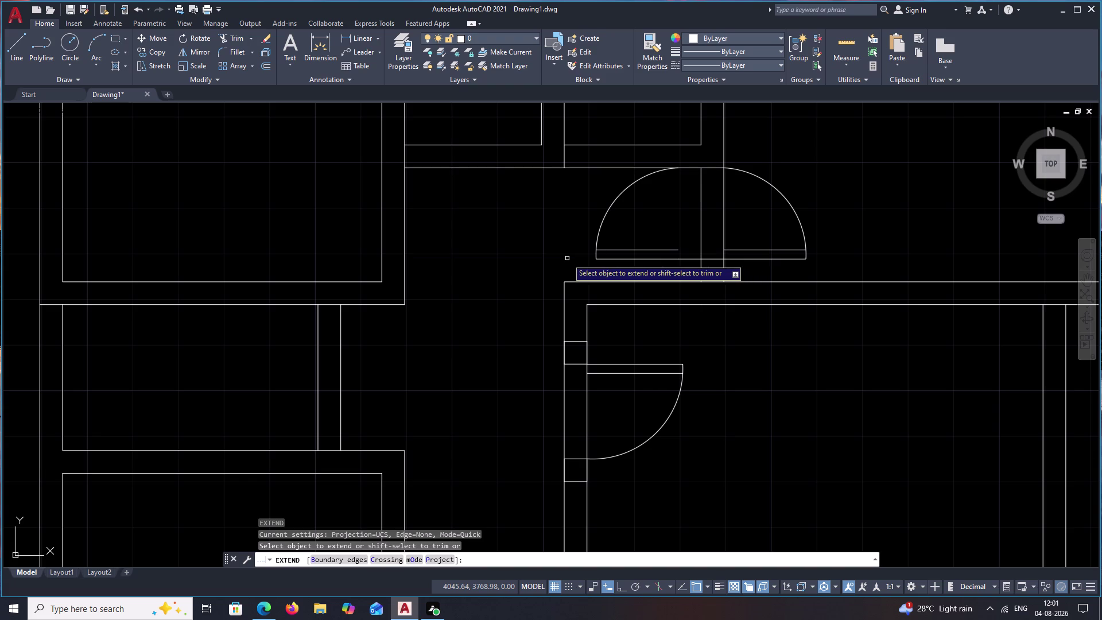
click(606, 259)
key(Escape)
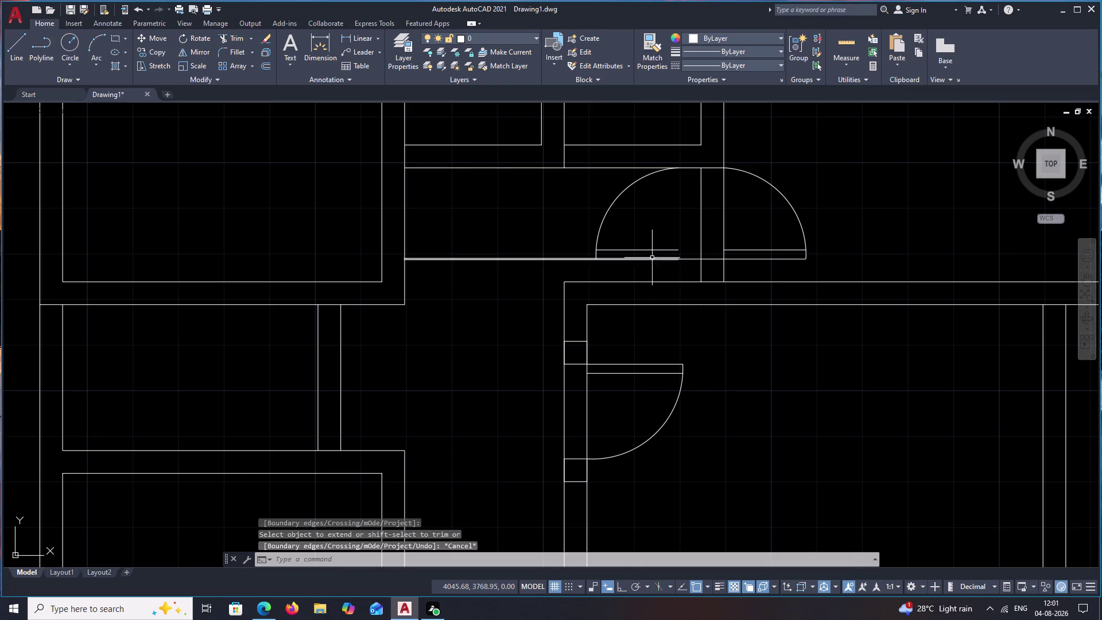
Select the door parts, then try breaking the wall line at the hinge and cancel.
click(665, 251)
click(690, 259)
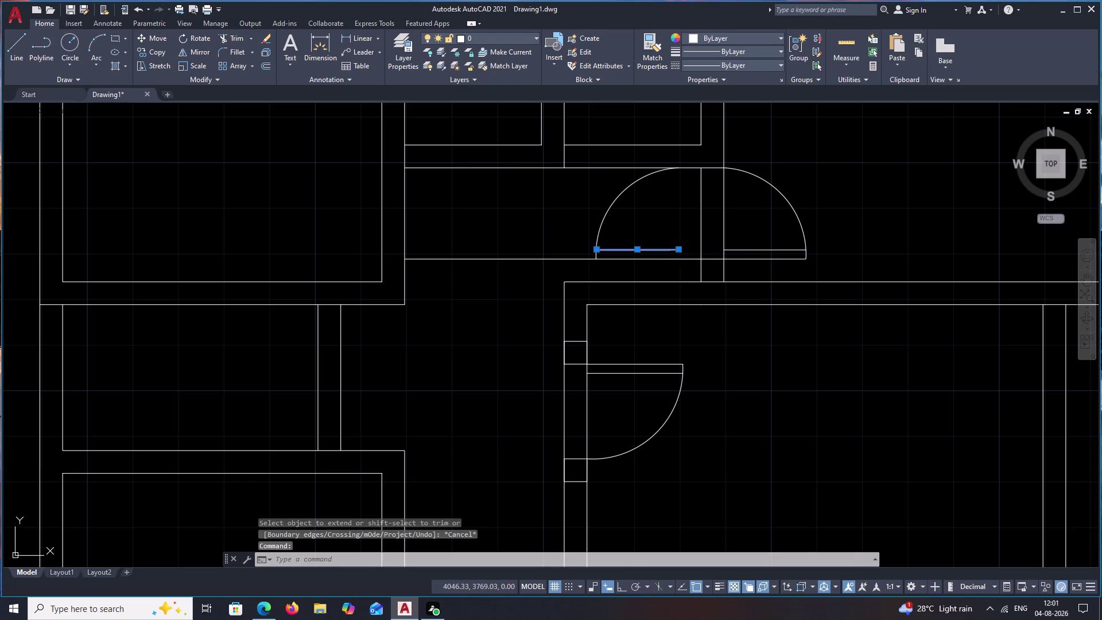
click(622, 192)
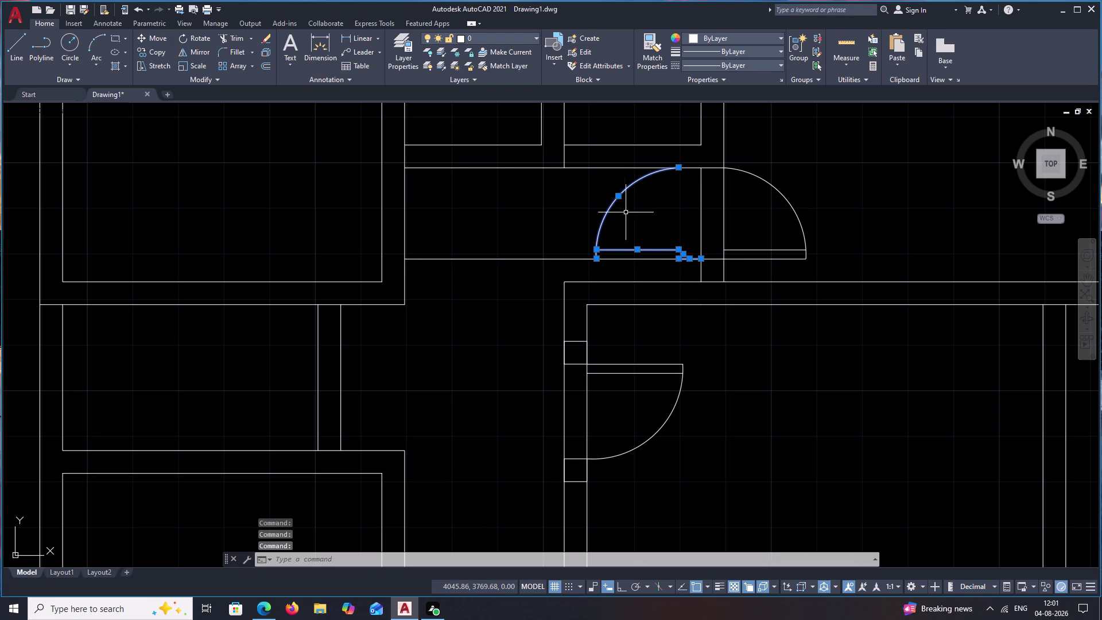
click(629, 259)
key(Escape)
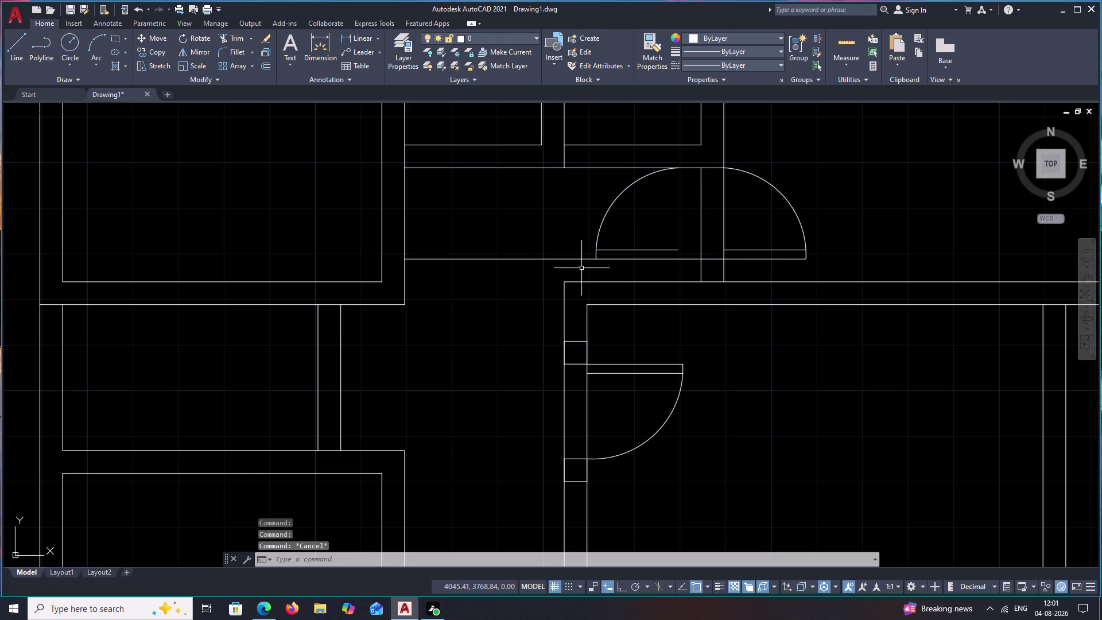
text(BR)
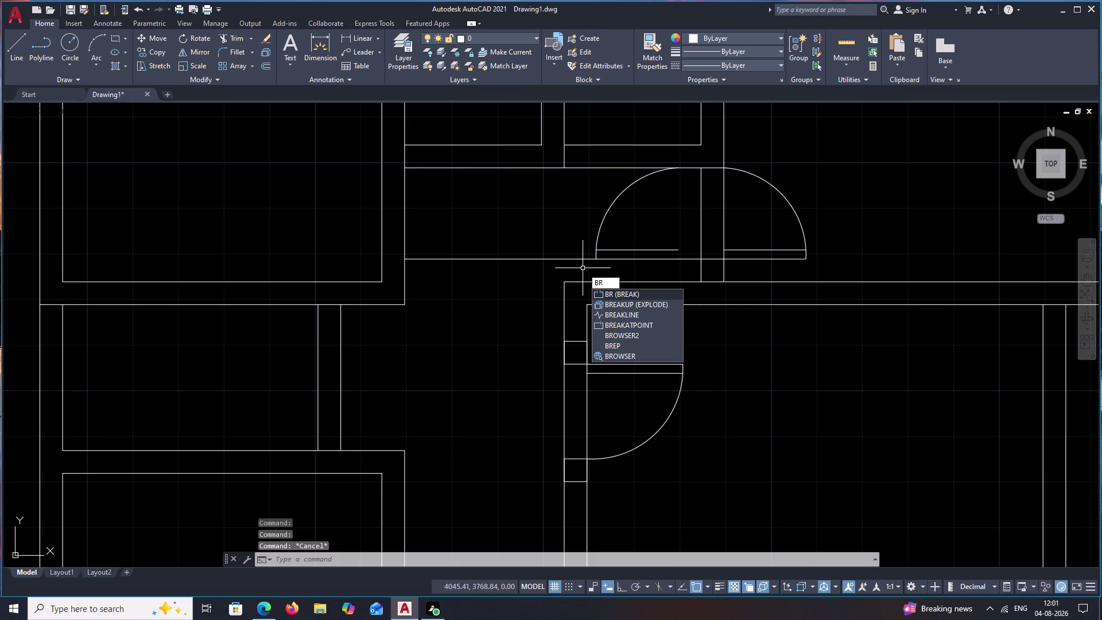
click(621, 323)
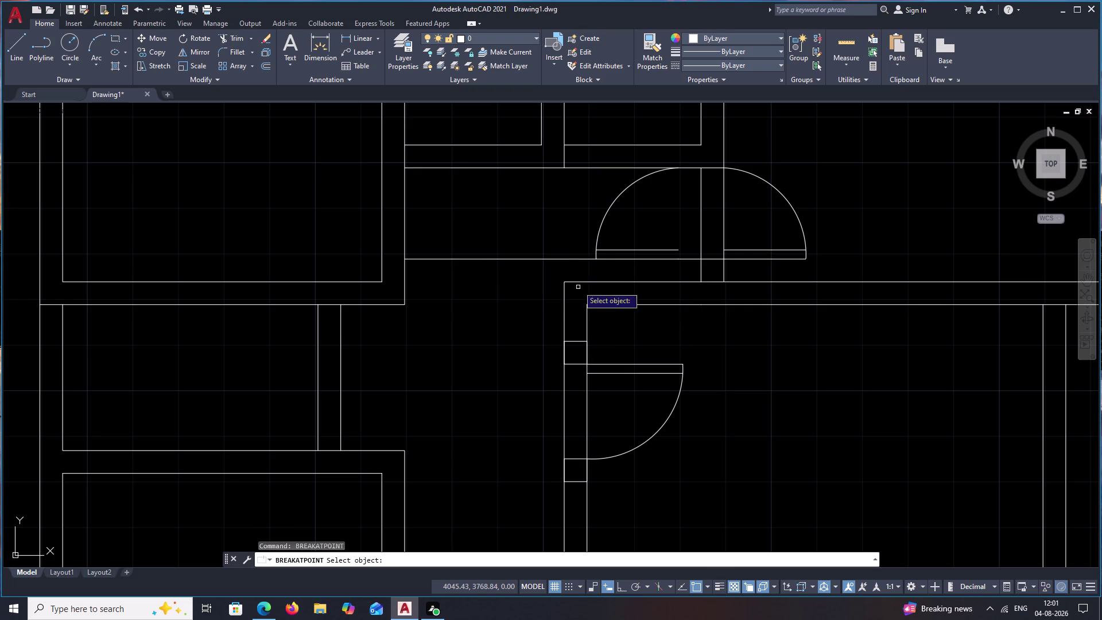
click(573, 259)
scroll(up, 3)
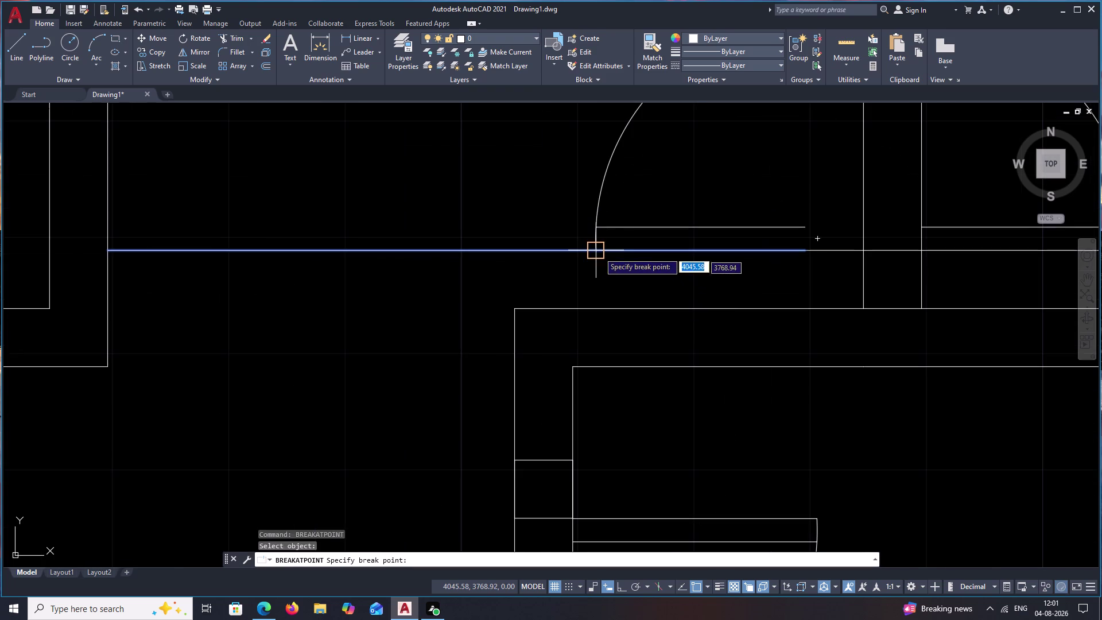
click(598, 252)
scroll(down, 3)
key(Escape)
Select the door leaf lines and swing arc, and start Copy.
click(677, 257)
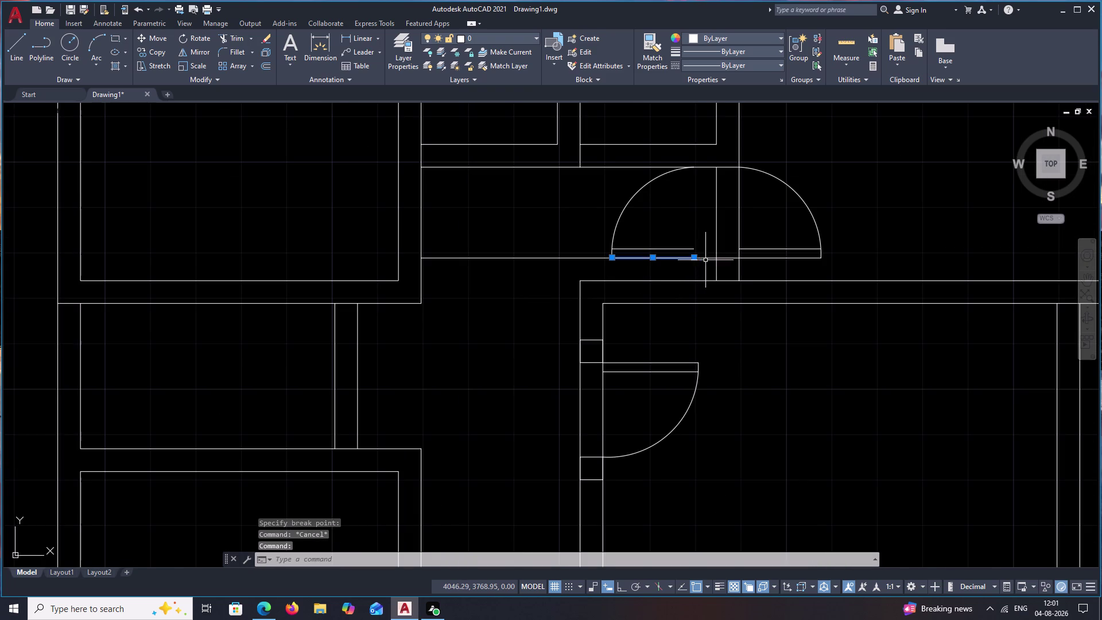
scroll(up, 3)
click(711, 250)
click(711, 253)
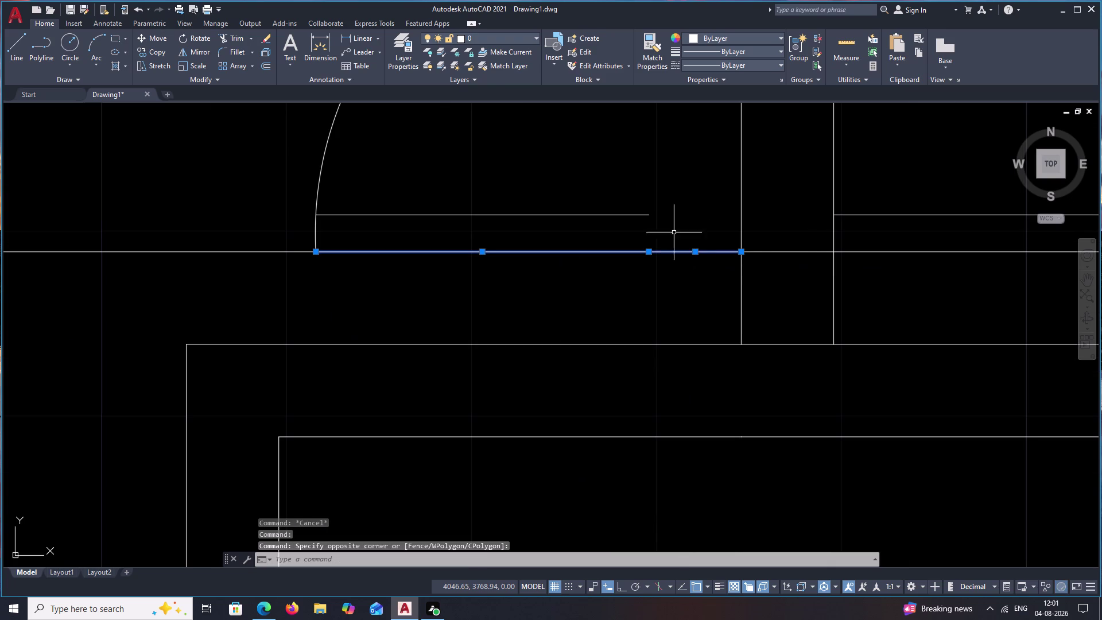
click(632, 215)
scroll(down, 3)
middle_drag(637, 186, 626, 259)
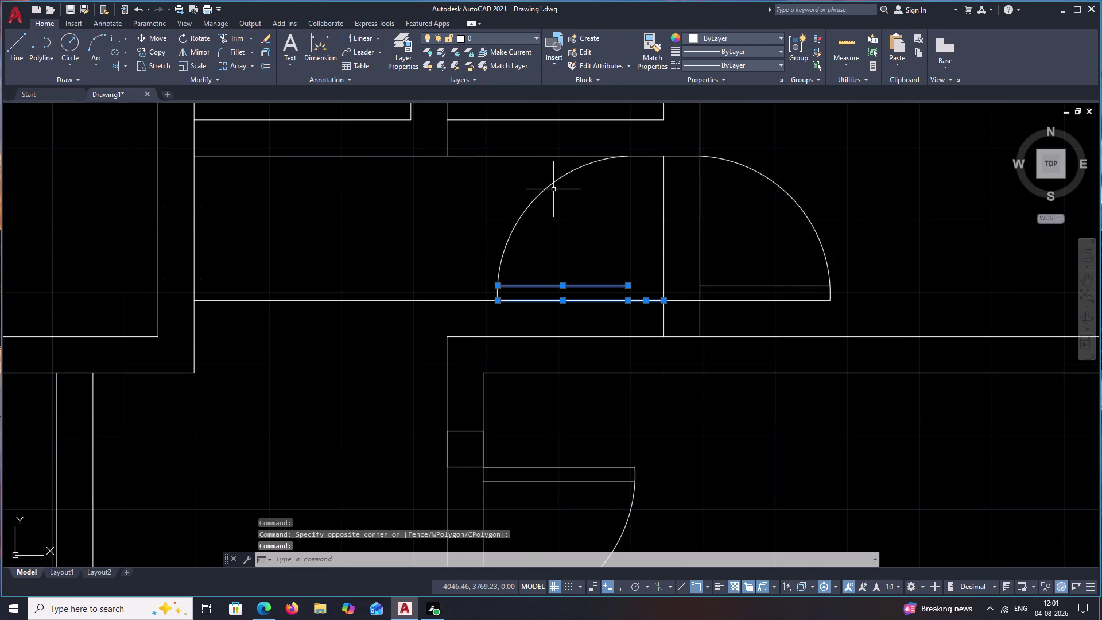
click(548, 187)
text(C)
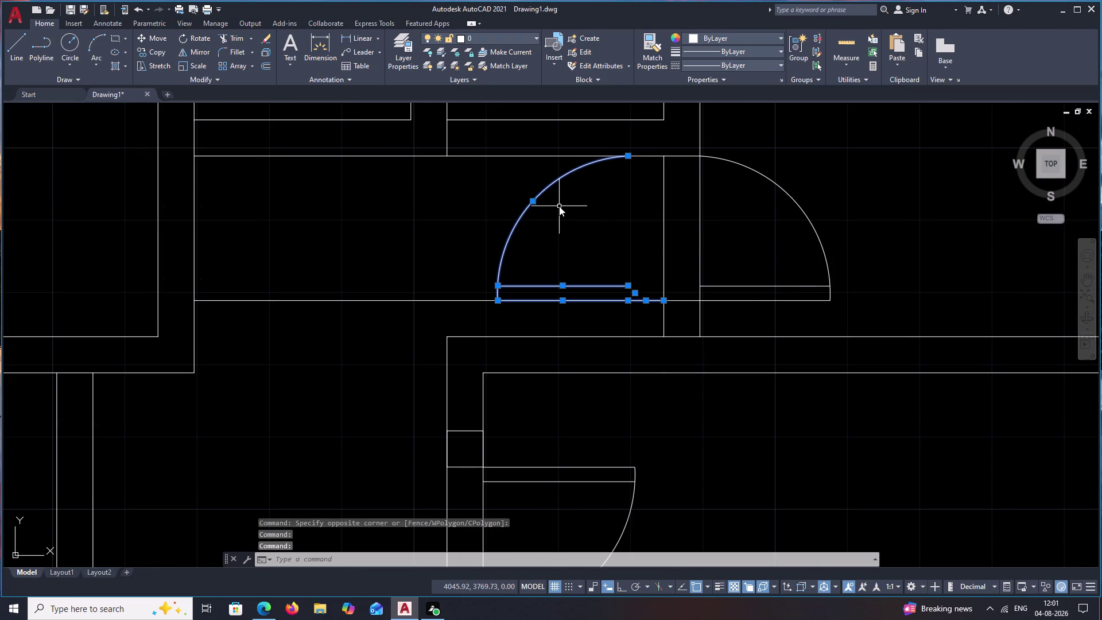
text(O)
key(space)
Place a door copy at the left opening, then undo the misplaced copy.
click(662, 299)
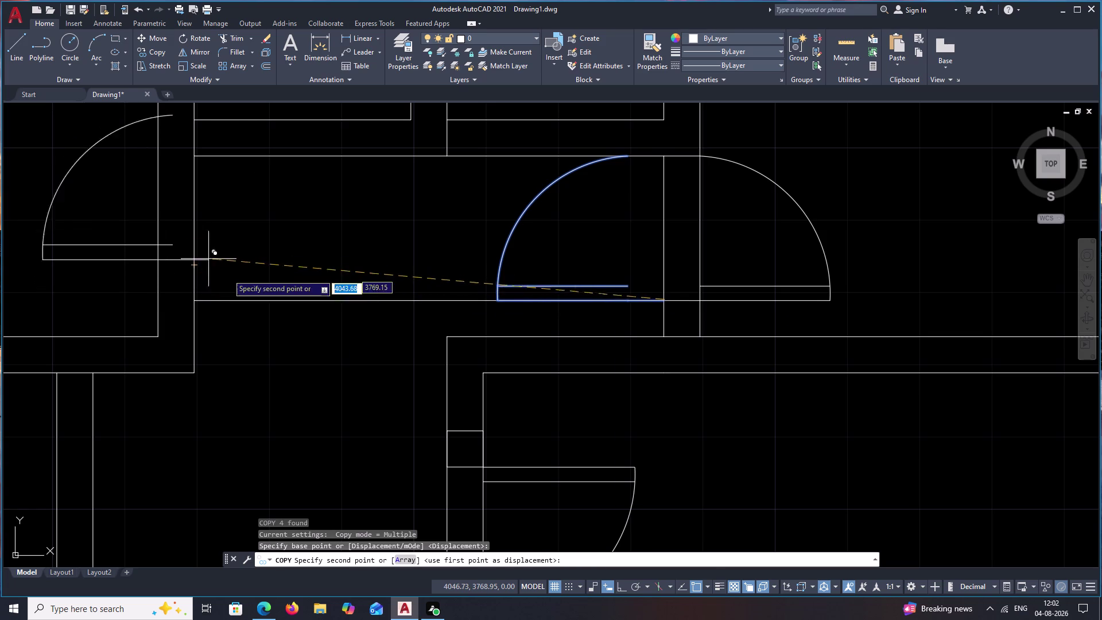
scroll(up, 3)
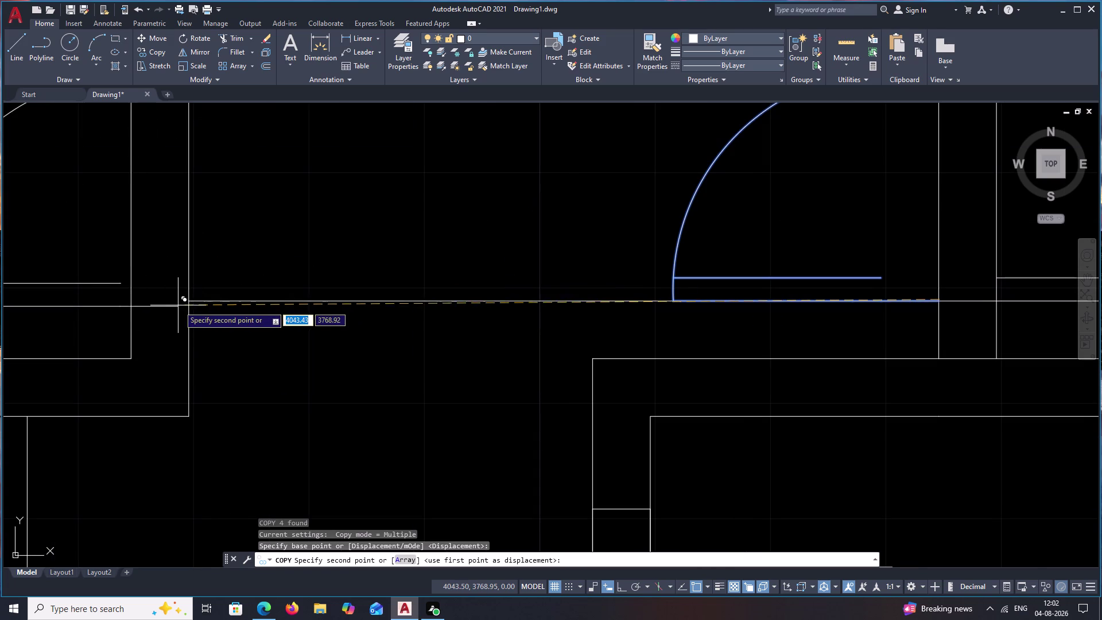
click(182, 302)
key(Escape)
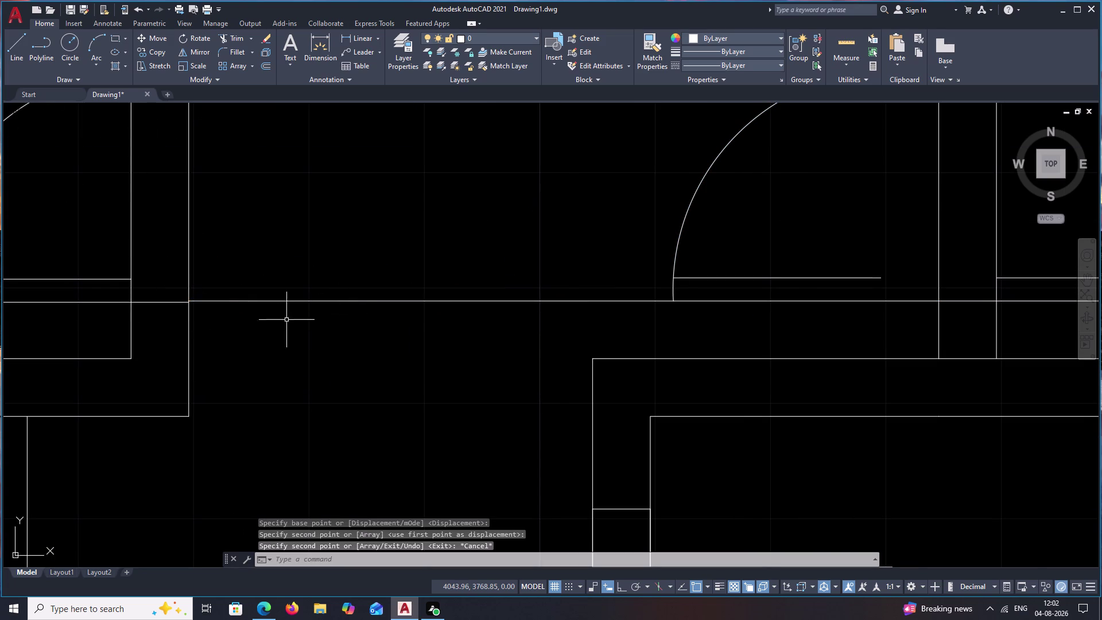
key(ctrl+z)
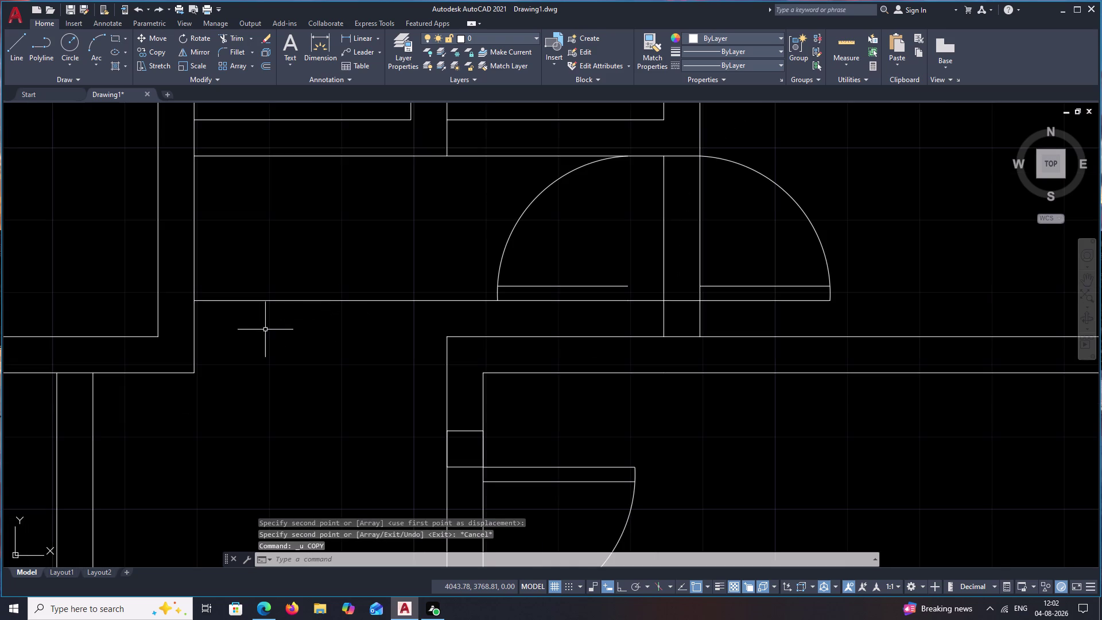
Reselect the door leaf lines and swing arc and start Copy.
click(550, 286)
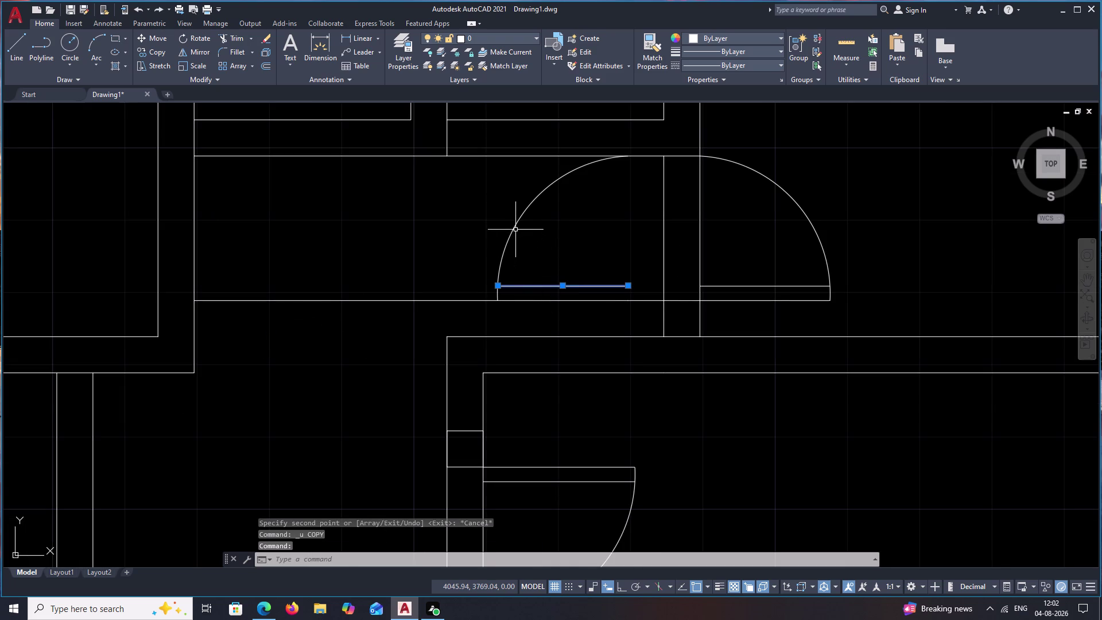
click(516, 224)
scroll(up, 3)
click(645, 294)
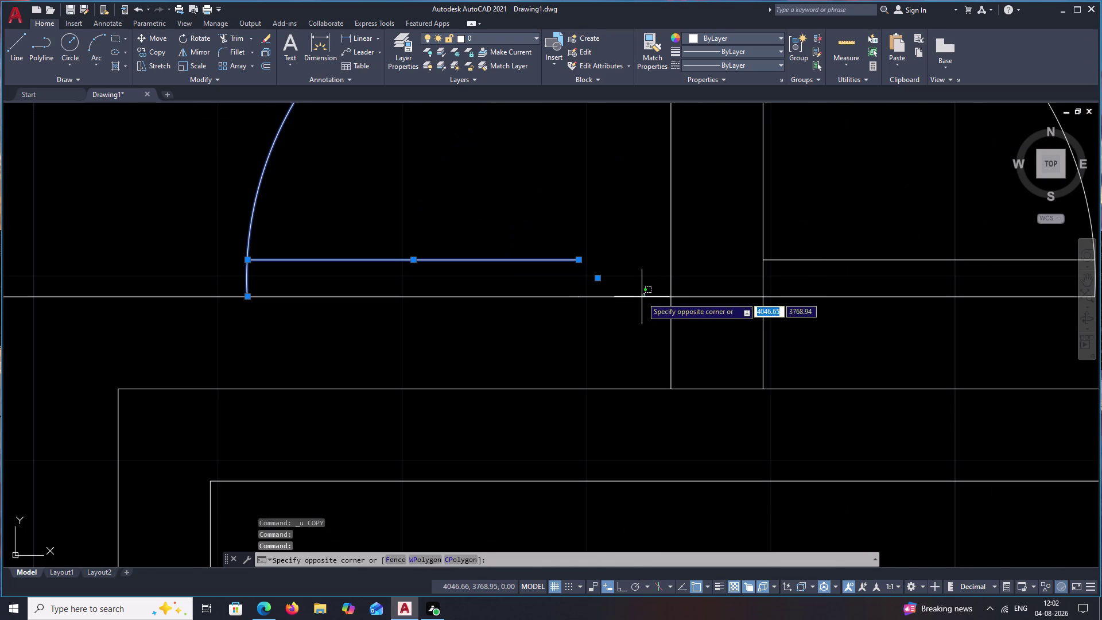
click(642, 297)
click(455, 298)
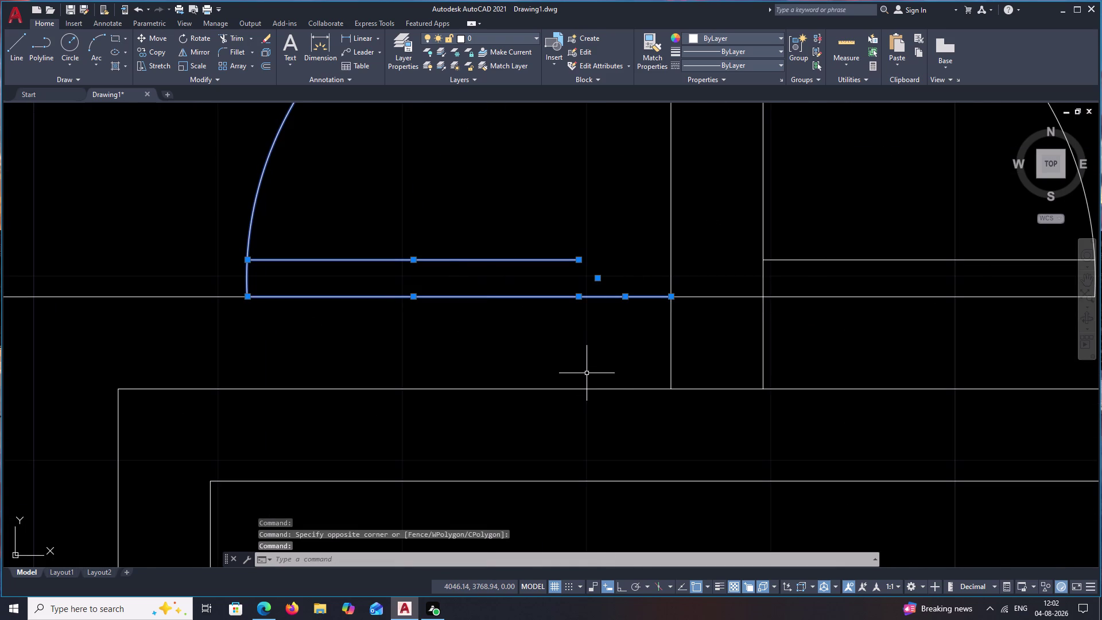
text(CO)
key(space)
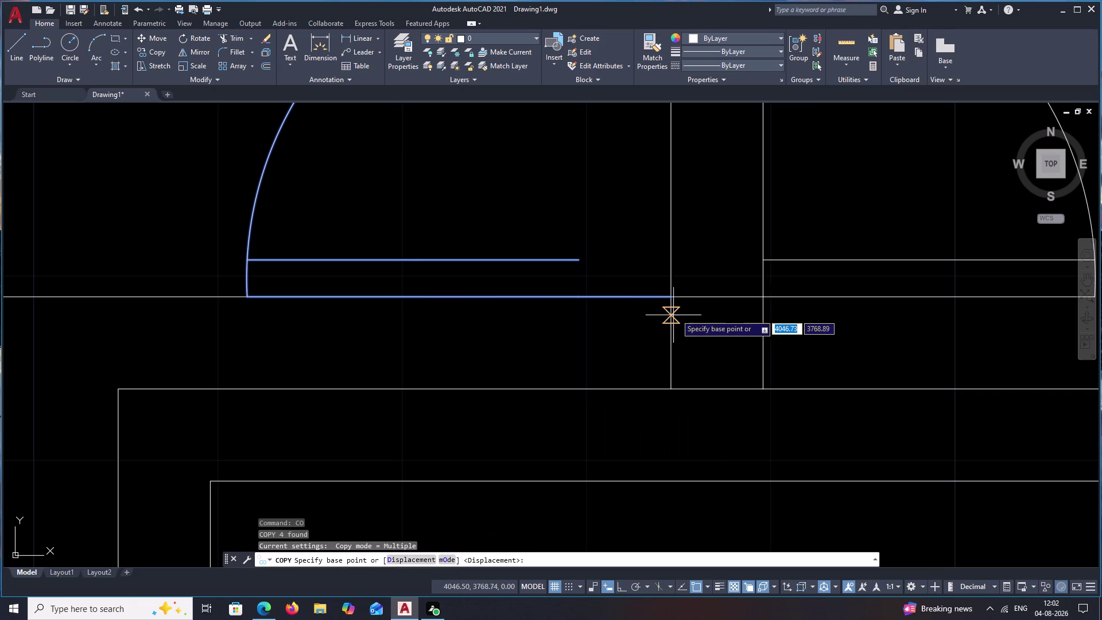
Copy the door from the wall corner to the left opening.
click(671, 298)
scroll(down, 3)
middle_drag(298, 298, 563, 310)
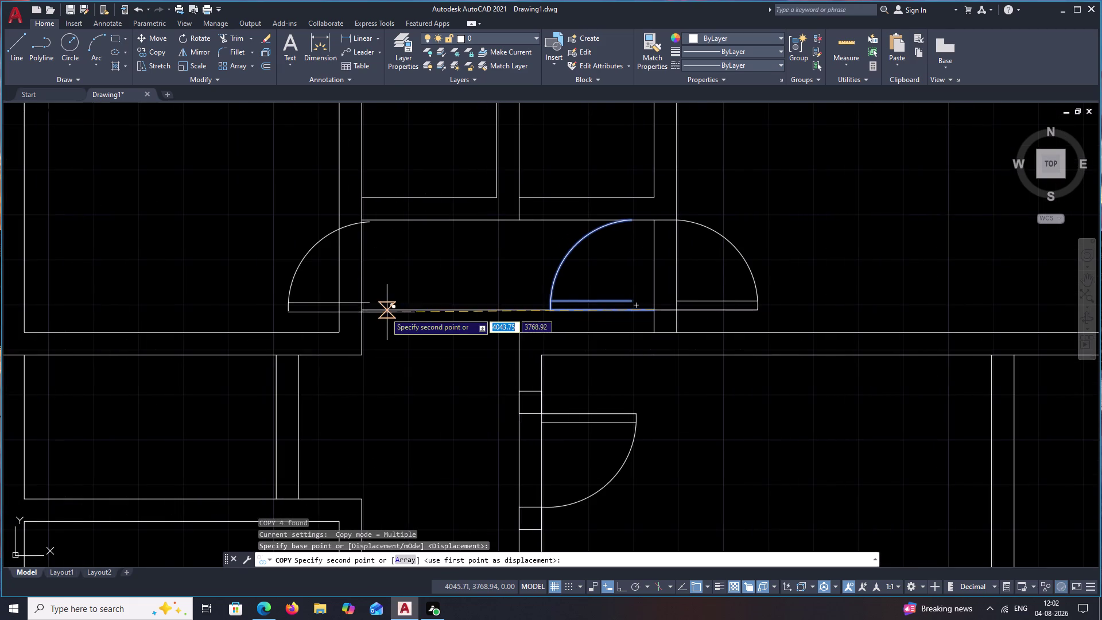
scroll(up, 3)
click(354, 298)
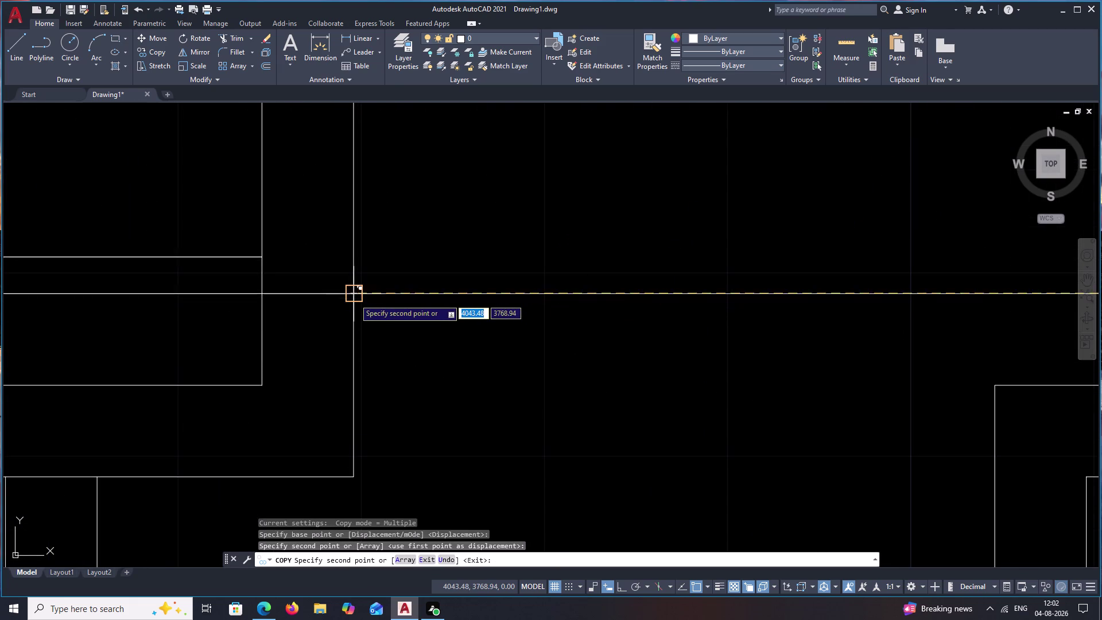
scroll(down, 3)
key(Escape)
key(r)
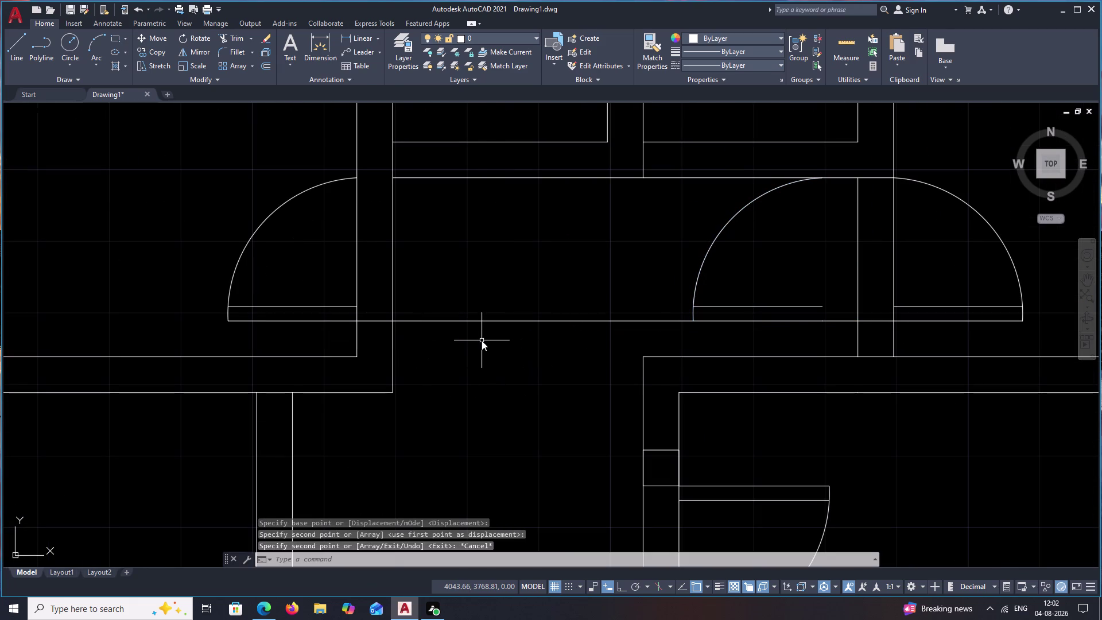
key(BackSpace)
text(TR)
key(space)
Fence-trim the wall lines crossing the door opening, then end the trim.
drag(476, 255, 305, 249)
scroll(down, 3)
drag(446, 272, 446, 284)
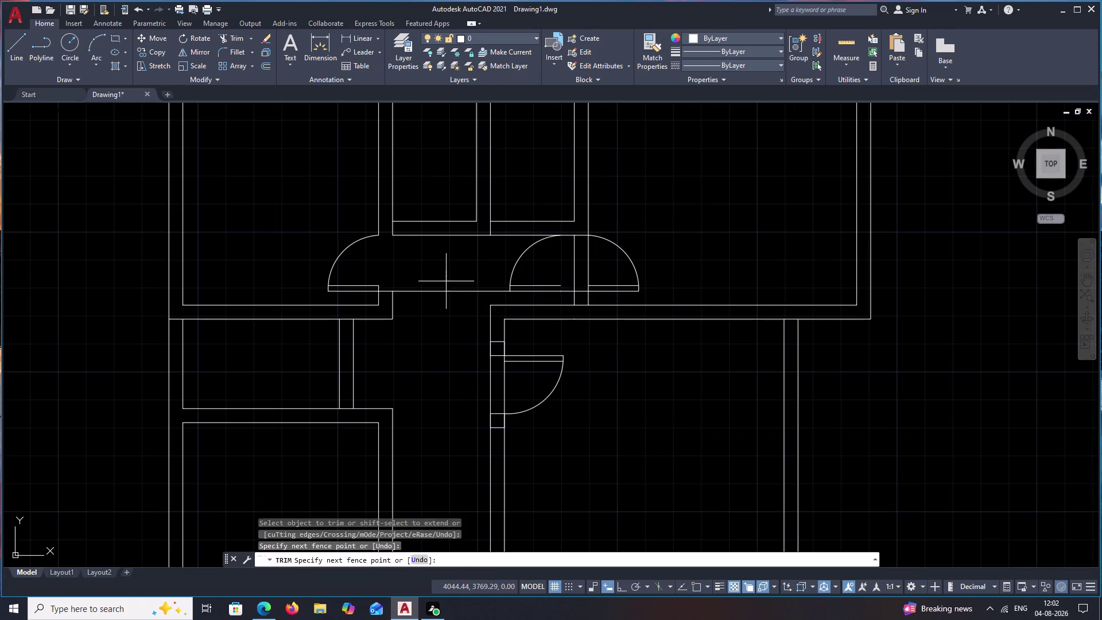
drag(446, 283, 439, 344)
scroll(down, 3)
scroll(up, 3)
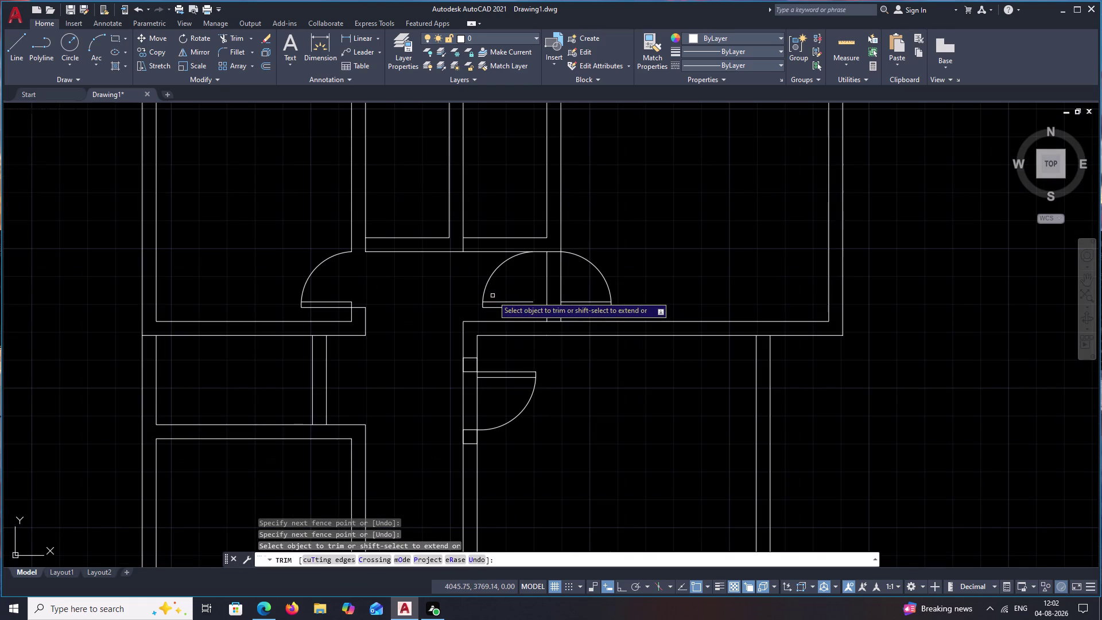
key(Escape)
Erase the stray door leaf lines and swing arc at the upper opening.
click(511, 306)
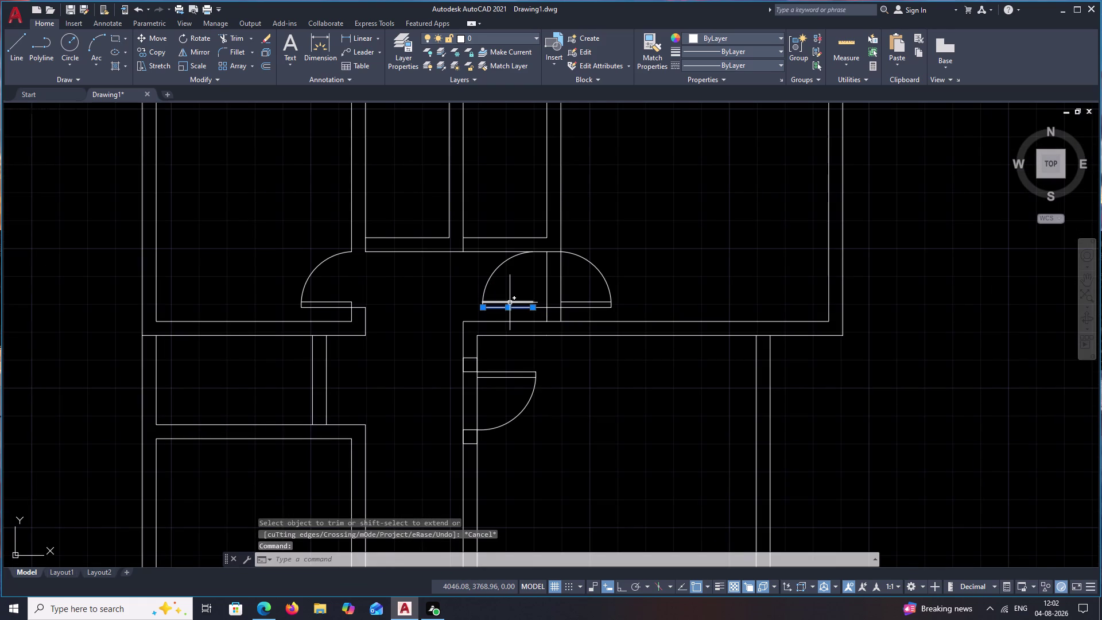
click(510, 301)
click(497, 270)
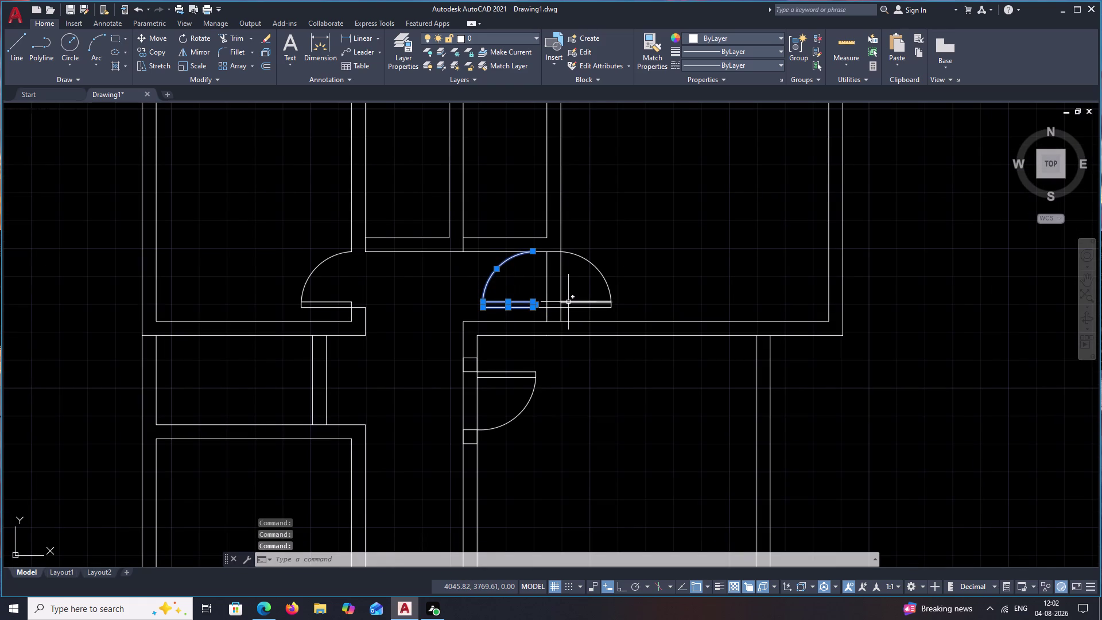
text(E)
key(space)
Trim the leftover wall lines inside the upper door opening using fence selections.
scroll(down, 3)
middle_drag(529, 296, 523, 294)
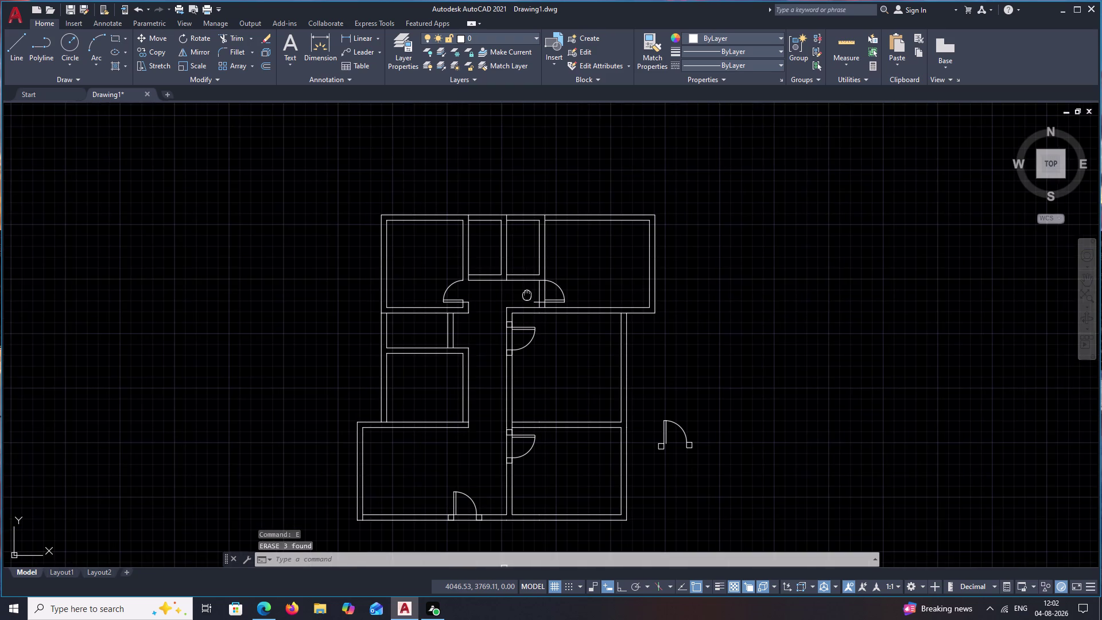
middle_drag(524, 294, 470, 289)
scroll(up, 3)
scroll(up, 3)
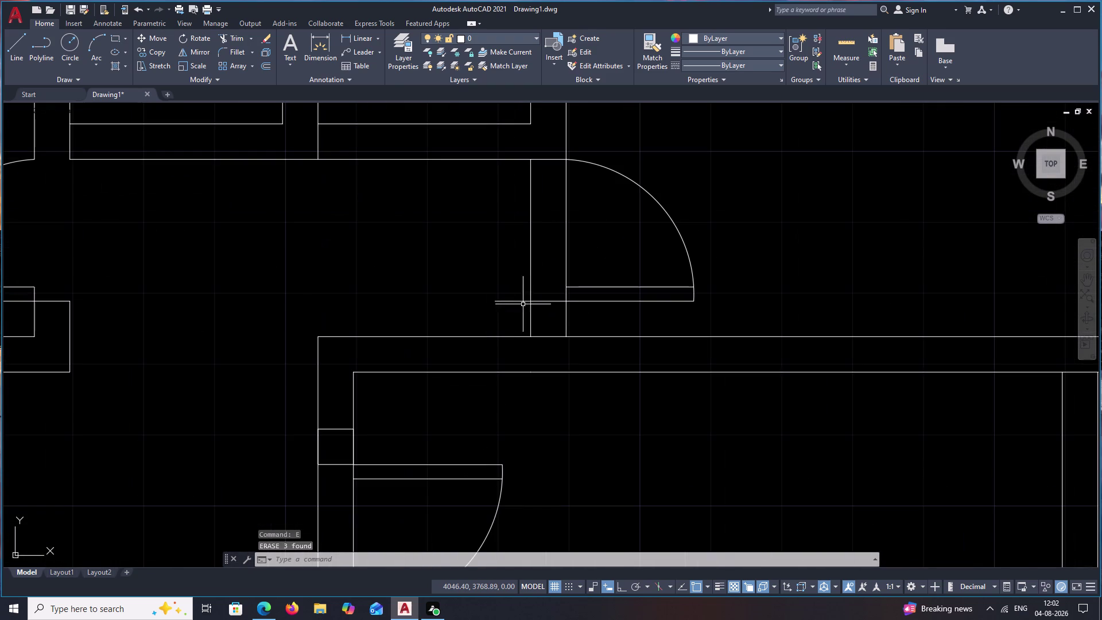
text(TR)
key(space)
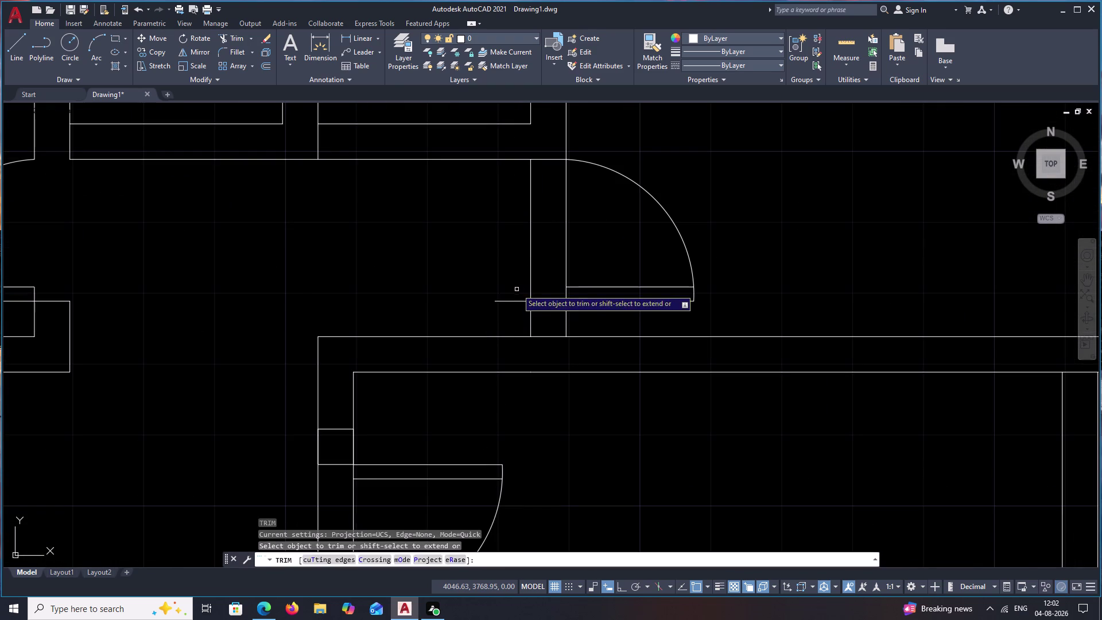
drag(517, 288, 513, 321)
scroll(down, 3)
drag(502, 266, 565, 255)
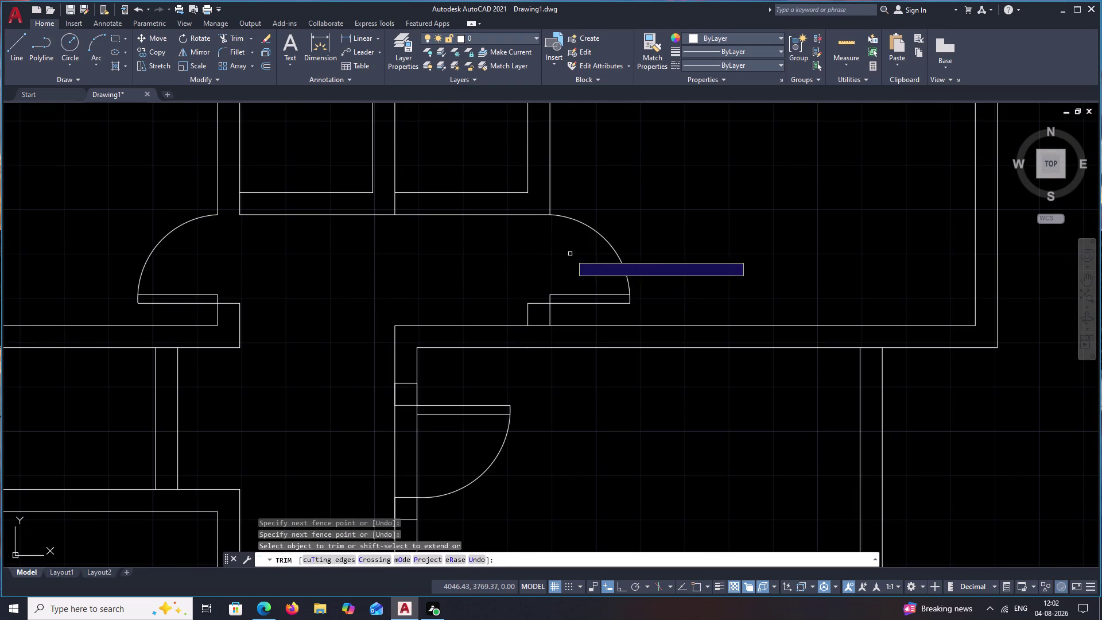
scroll(down, 3)
Fence-trim the wall lines at the side and lower door openings.
middle_drag(426, 264, 459, 244)
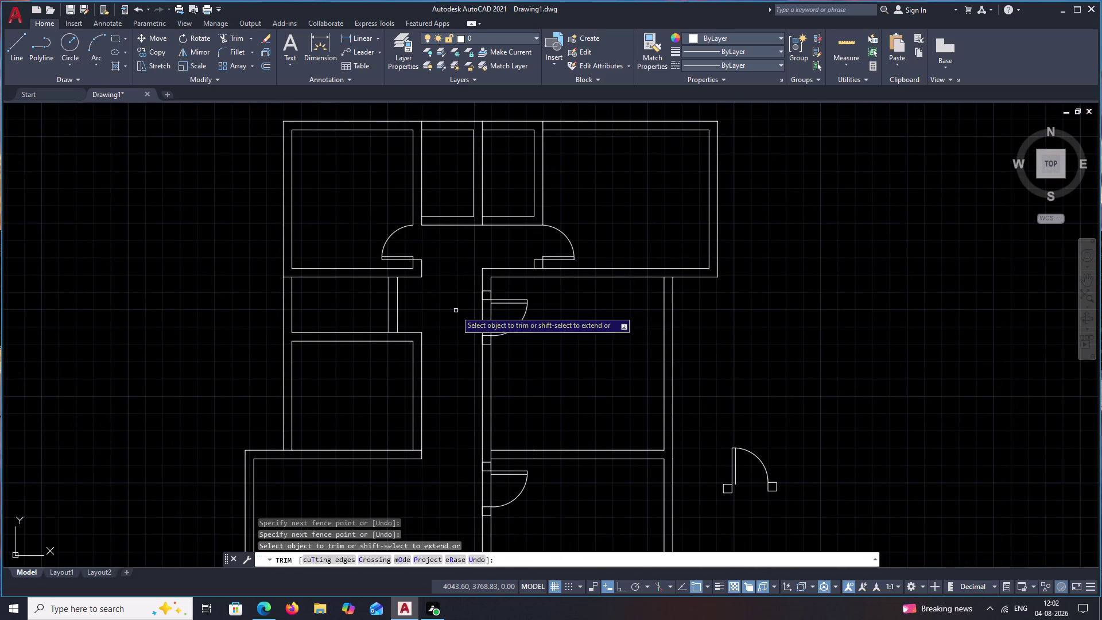
drag(456, 310, 508, 314)
middle_drag(407, 370, 476, 250)
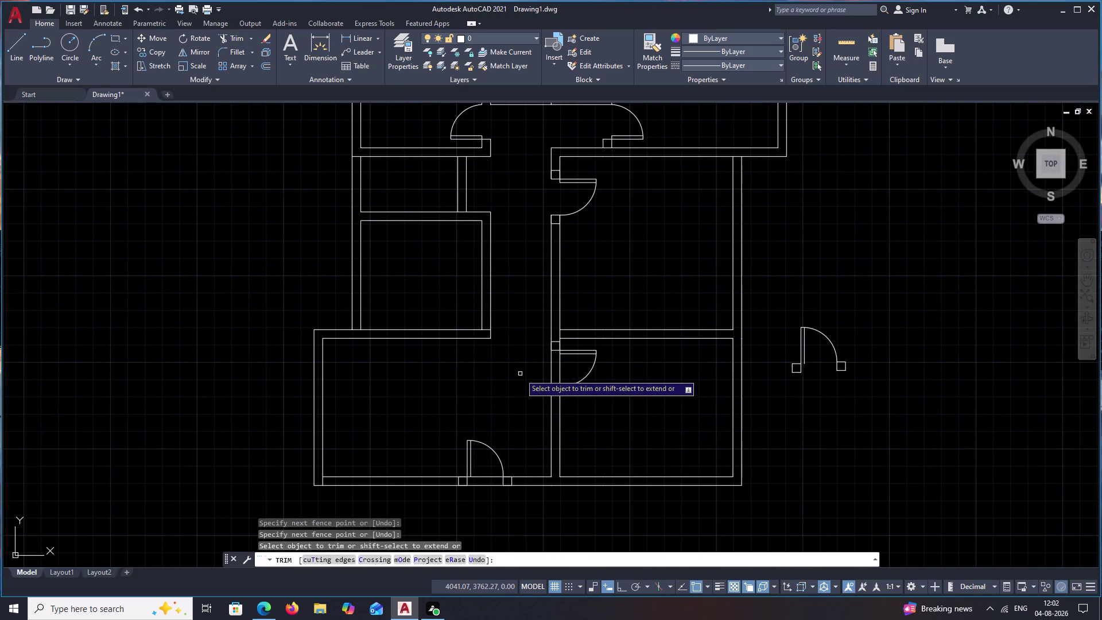
drag(522, 372, 557, 363)
drag(487, 494, 486, 467)
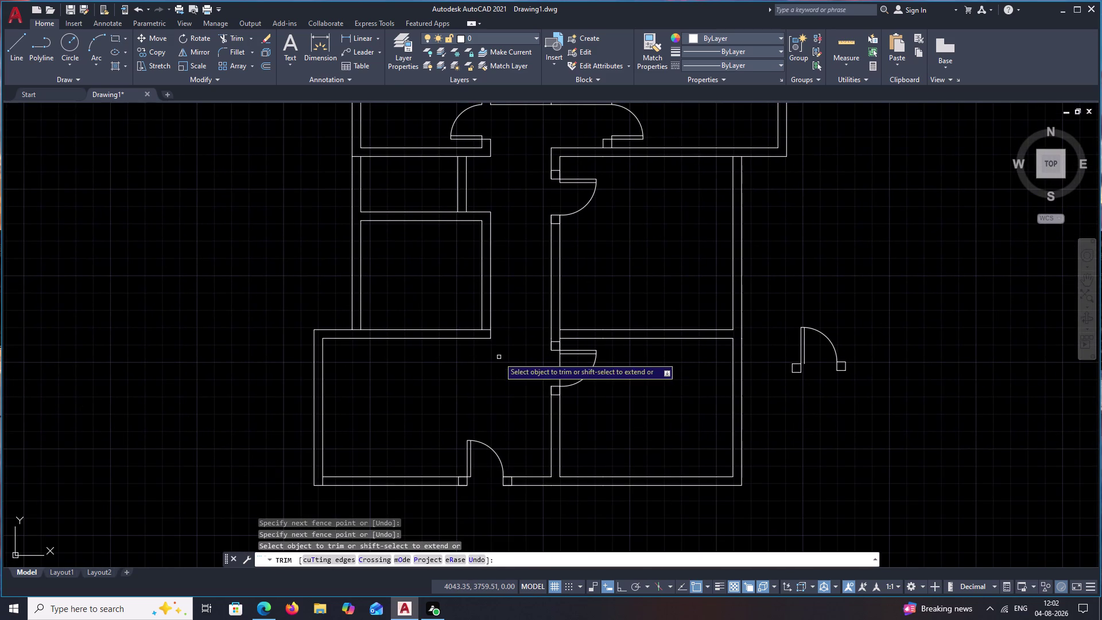
middle_drag(500, 358, 500, 410)
middle_drag(510, 358, 504, 408)
middle_drag(508, 342, 507, 372)
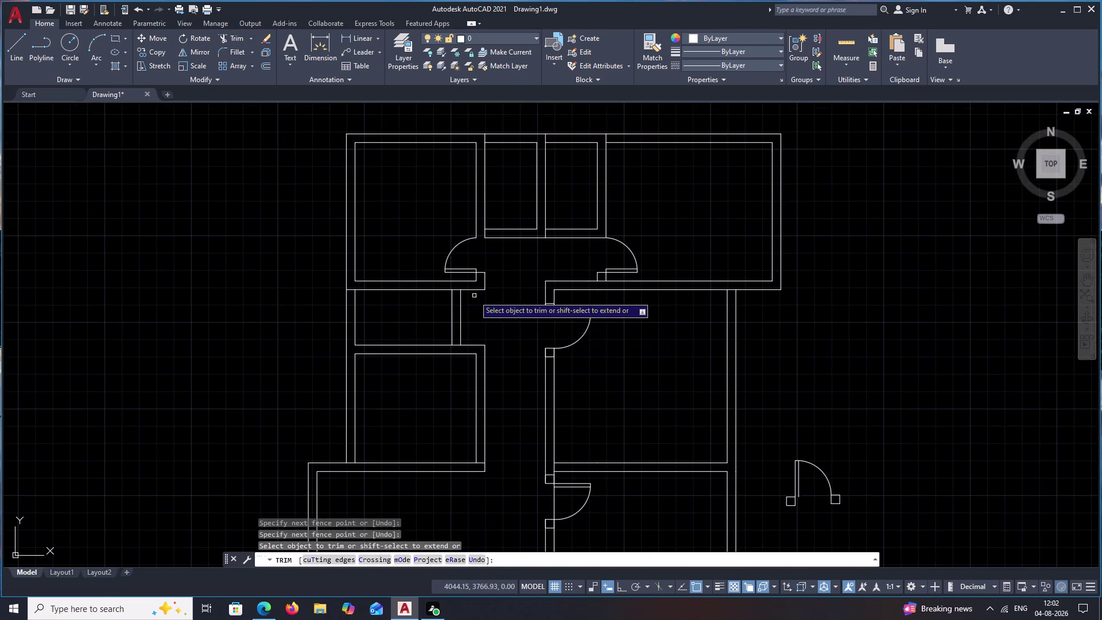
scroll(up, 3)
middle_drag(478, 305, 529, 286)
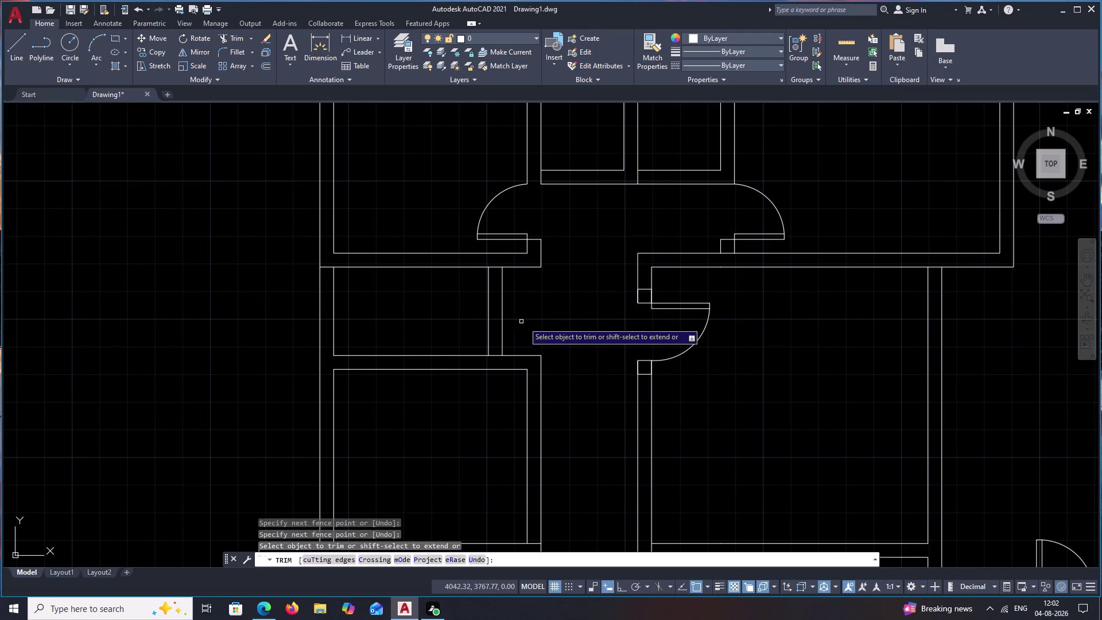
middle_drag(531, 323, 534, 303)
Select the upper-left door leaf and swing, and copy it from its corner.
key(Escape)
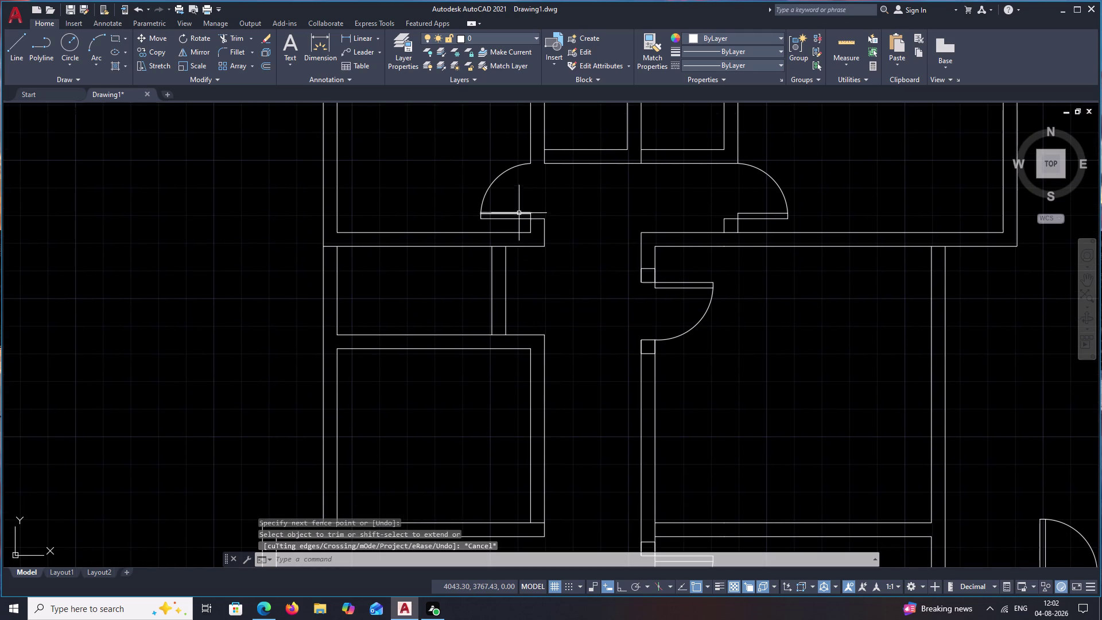
click(519, 221)
click(519, 215)
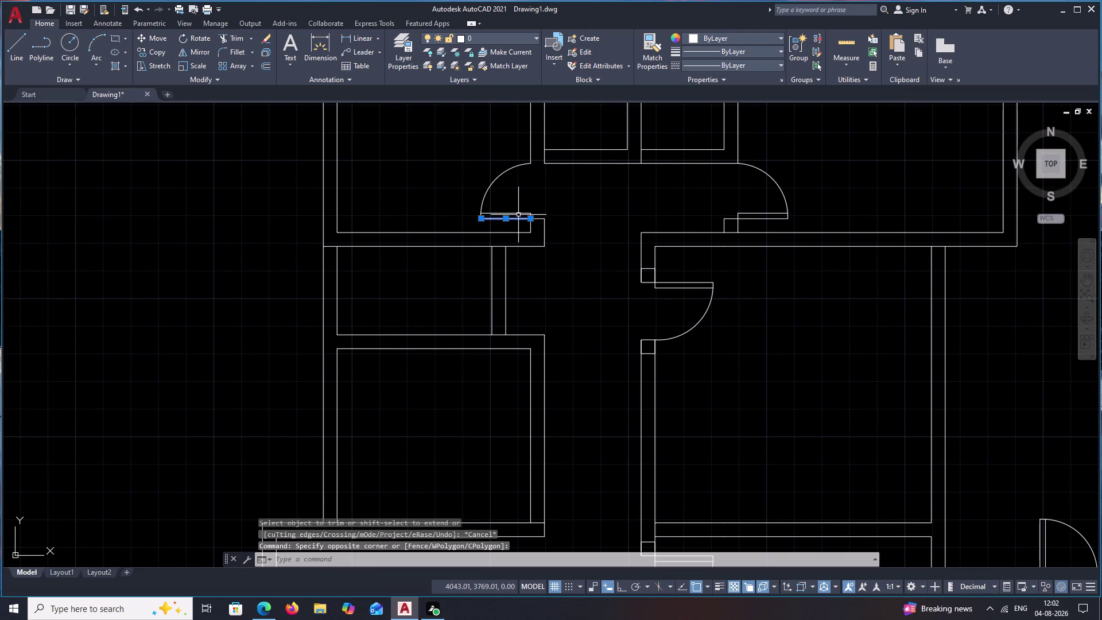
click(519, 212)
click(504, 174)
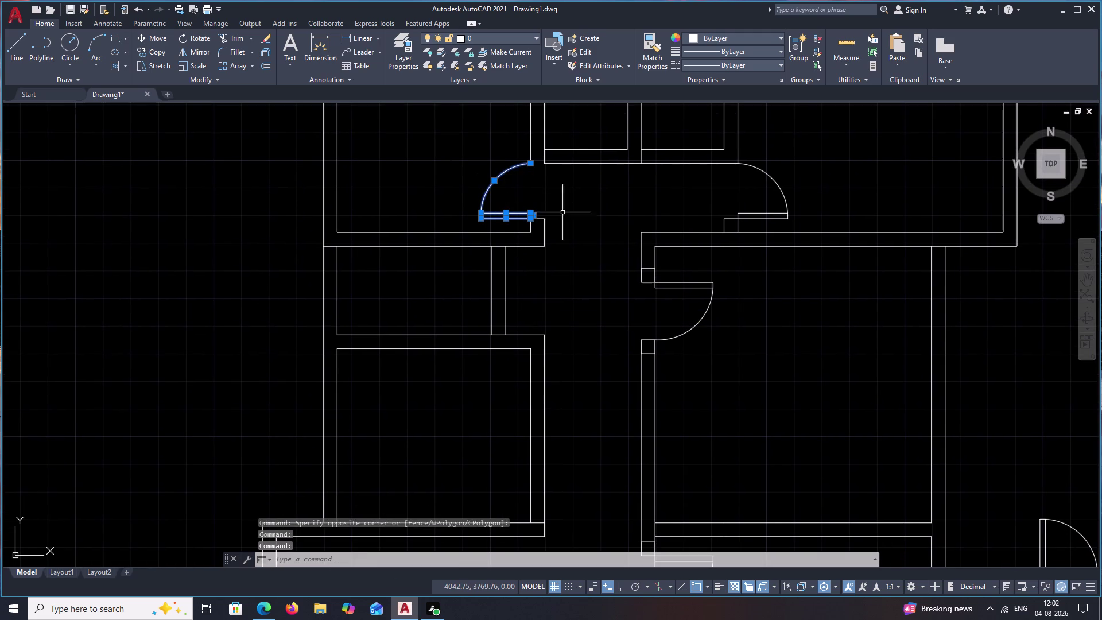
scroll(up, 3)
click(532, 213)
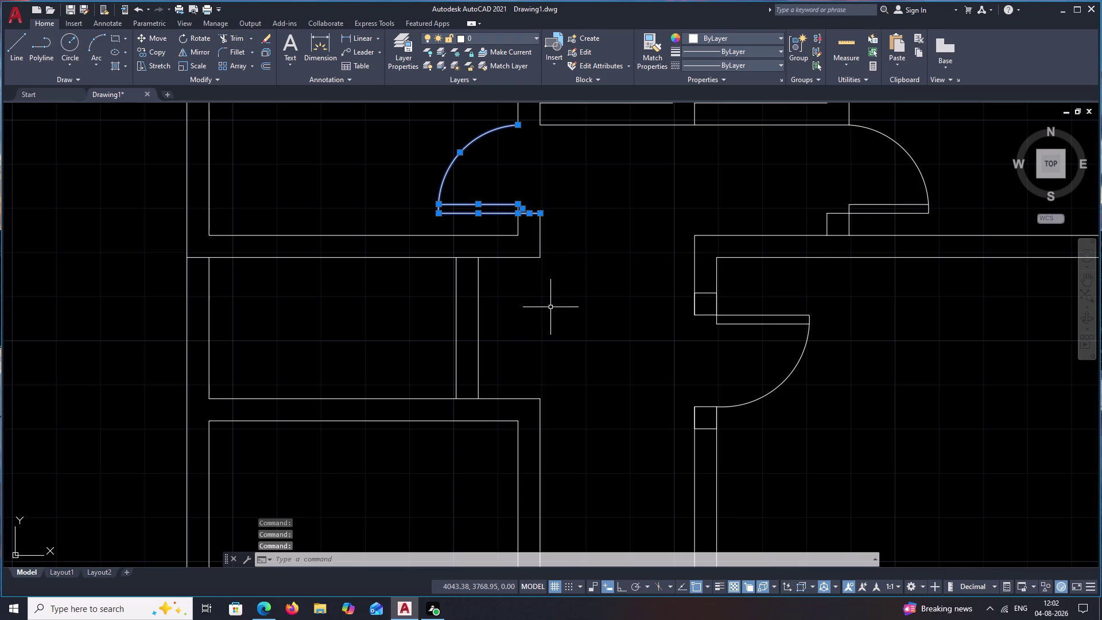
text(CO)
key(space)
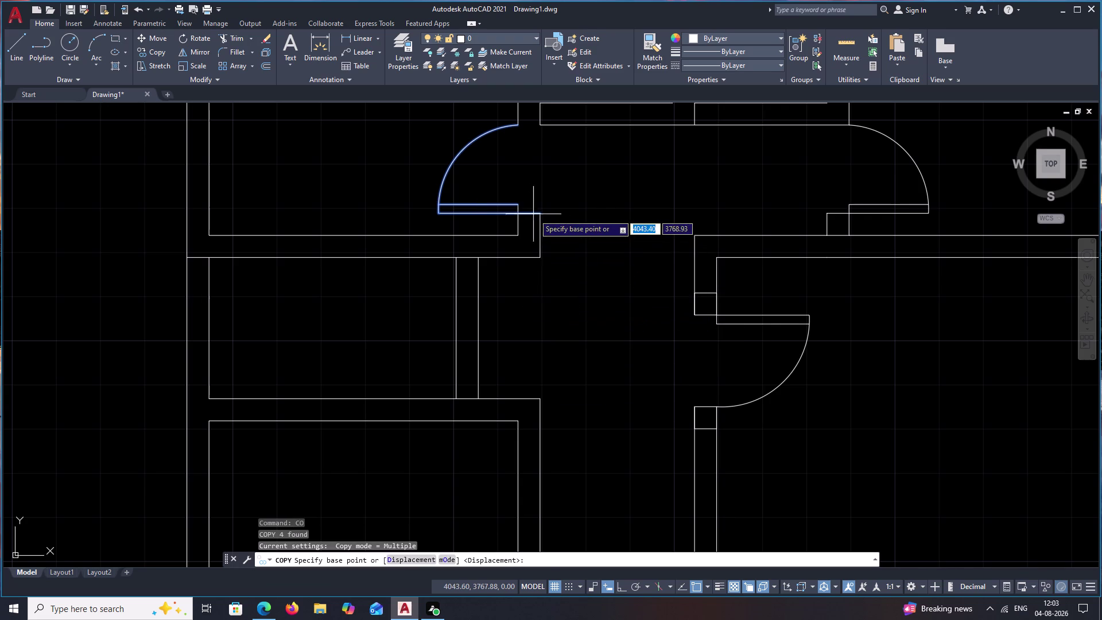
click(537, 213)
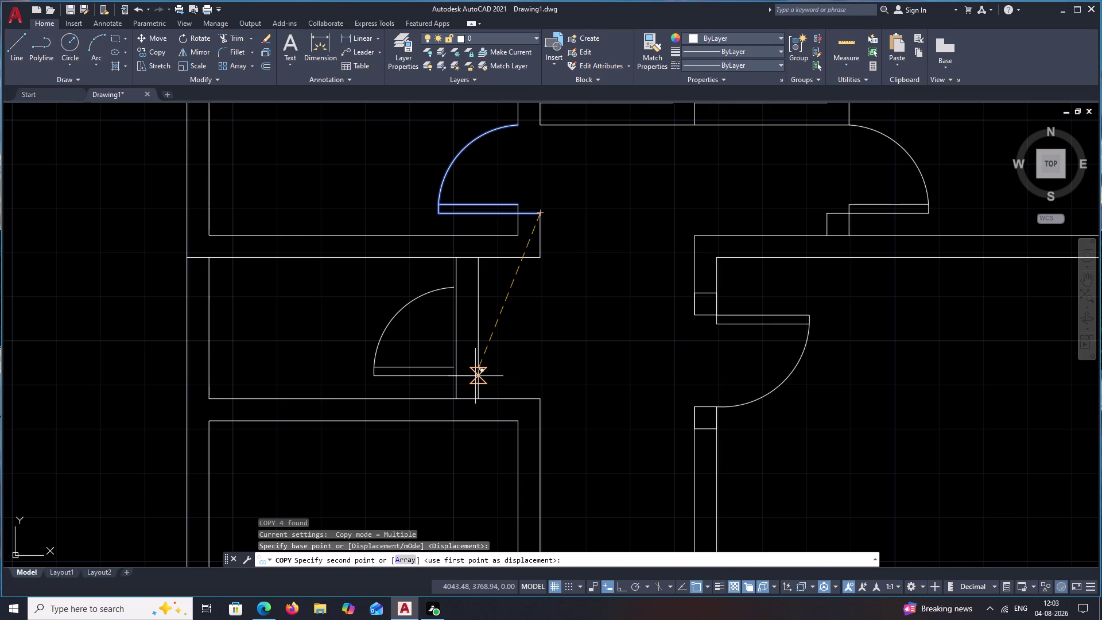
Try placing the copy via tracking with two 0.25 offsets, then cancel it.
text(TK)
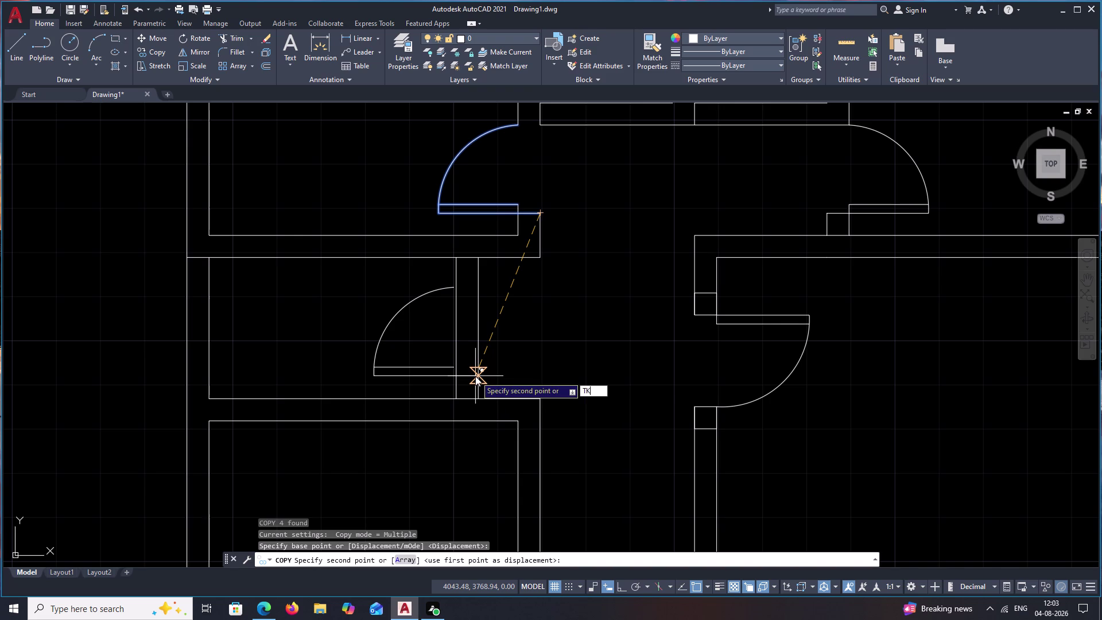
key(space)
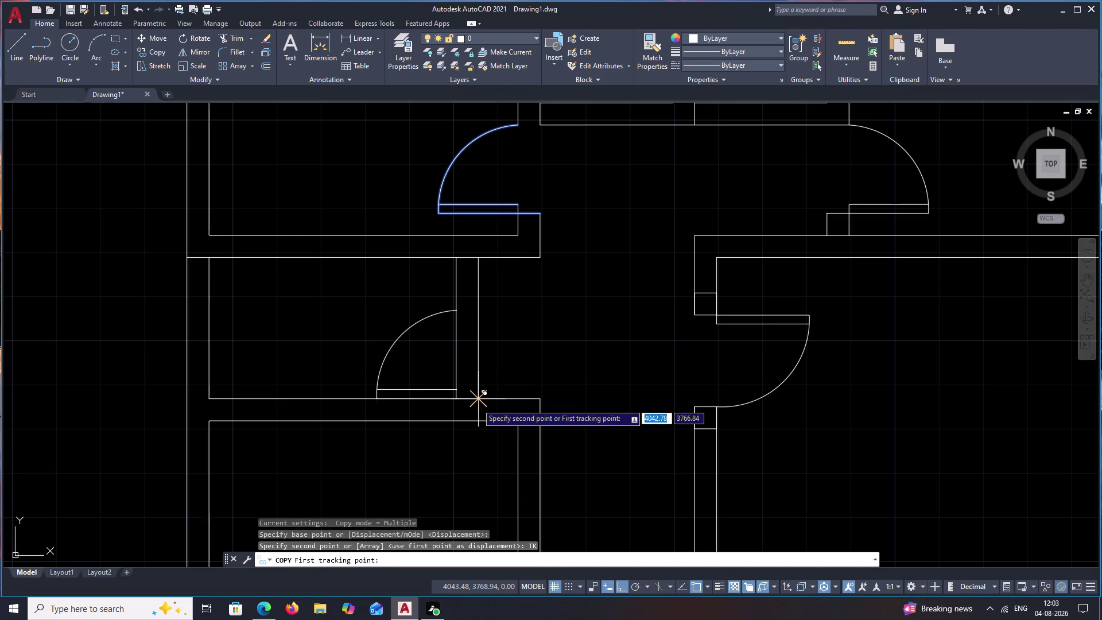
click(477, 403)
text(.)
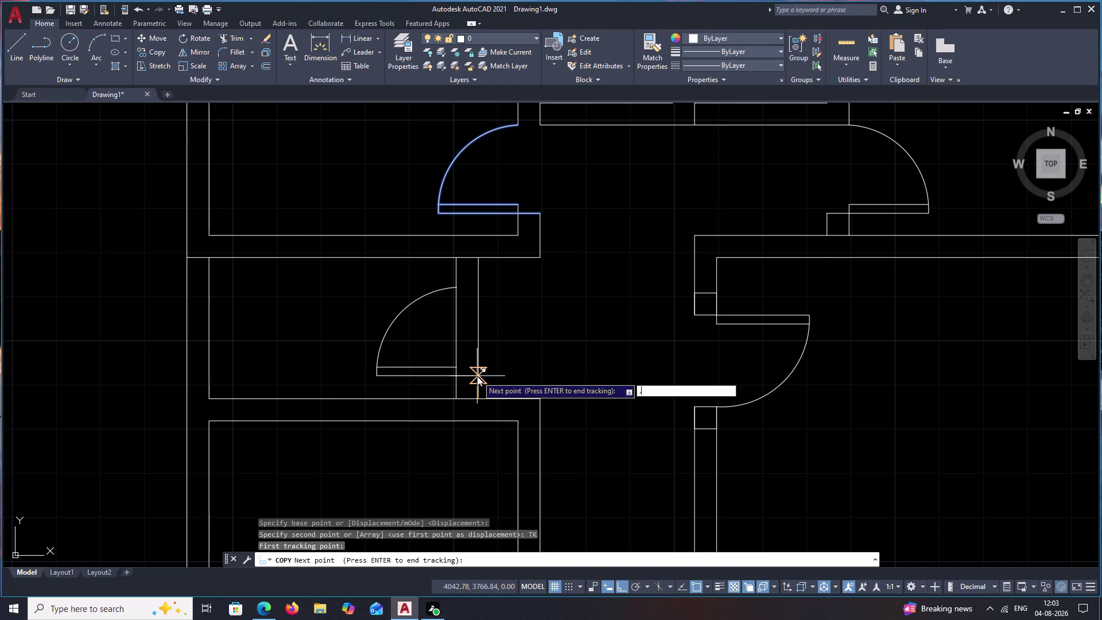
text(25)
key(space)
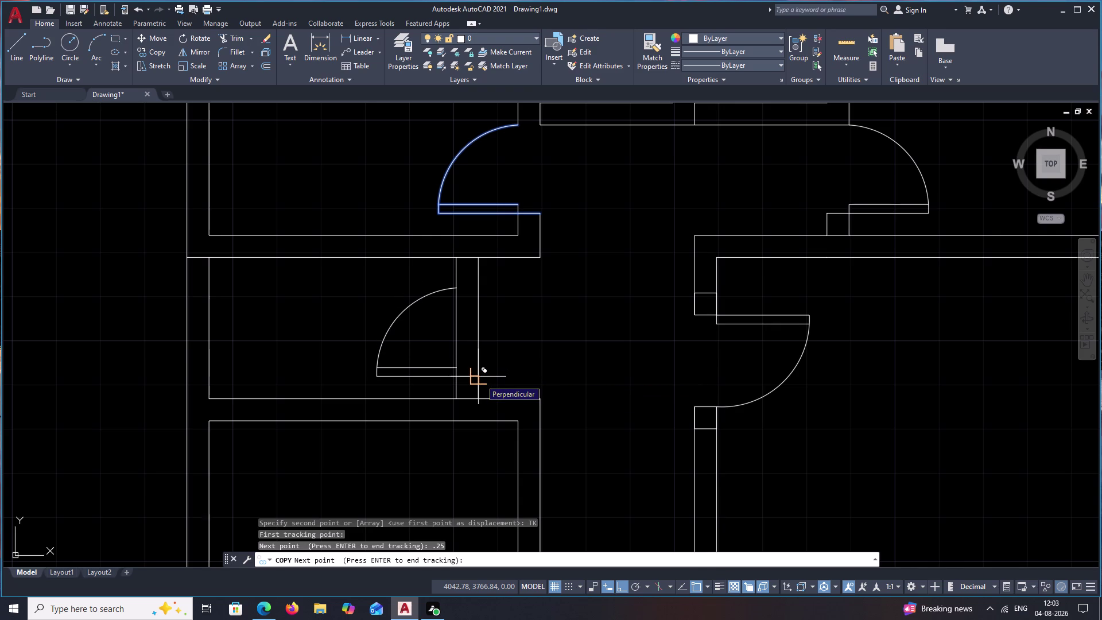
click(480, 380)
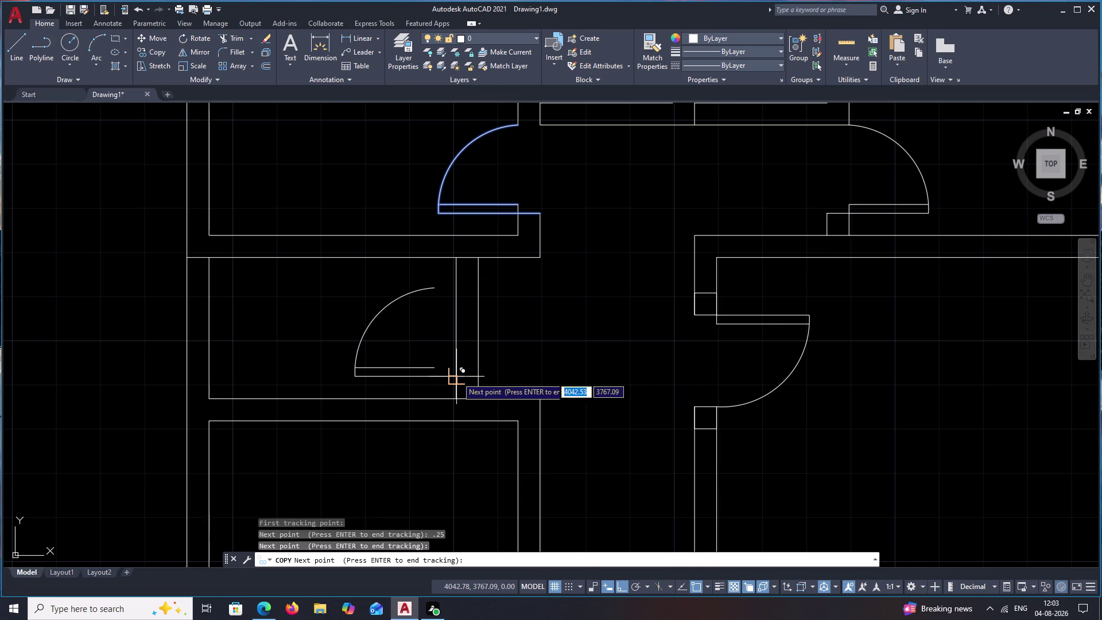
text(.)
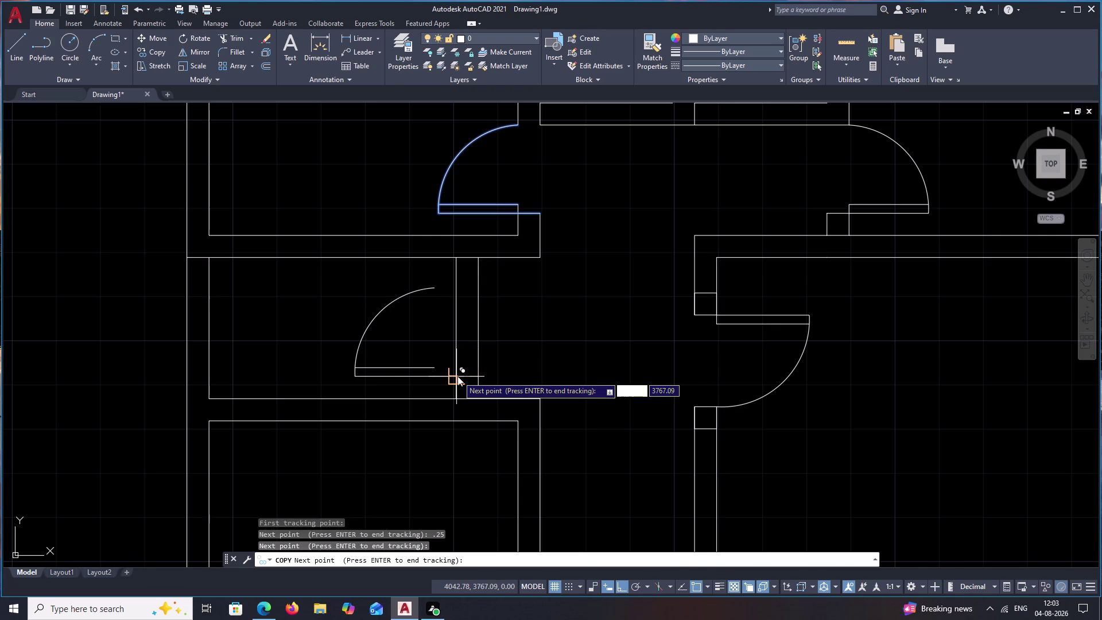
text(25)
key(space)
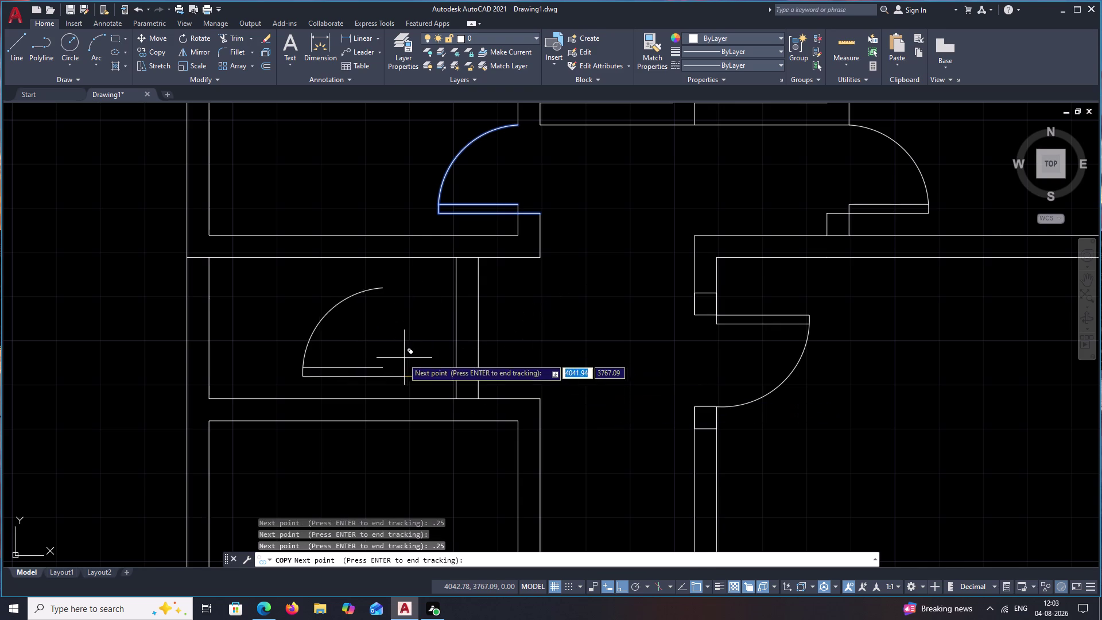
click(477, 377)
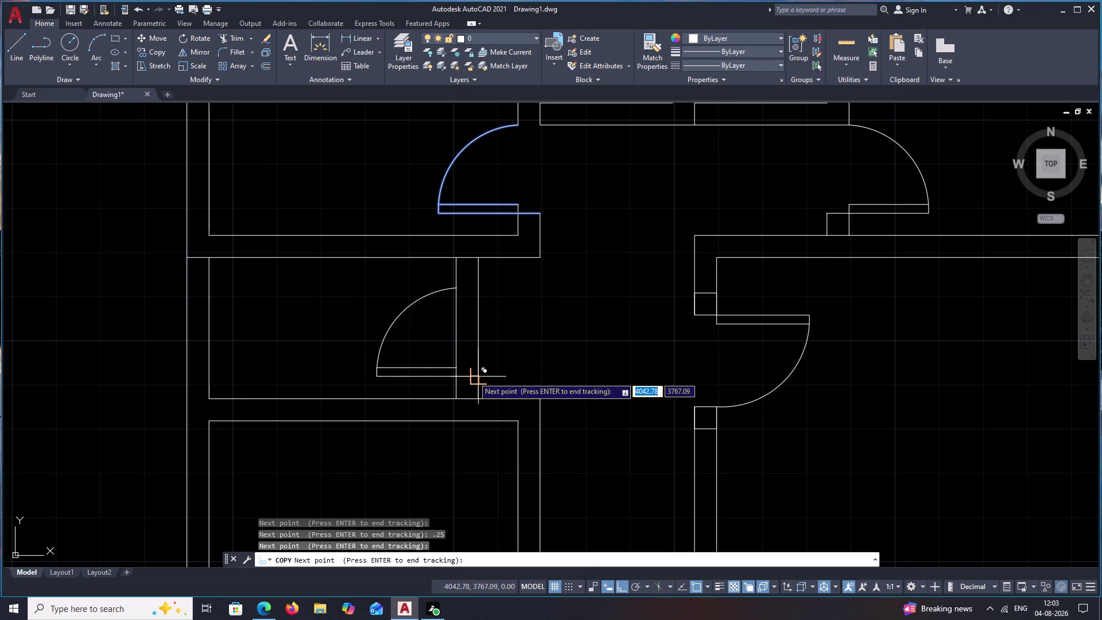
click(473, 377)
key(Escape)
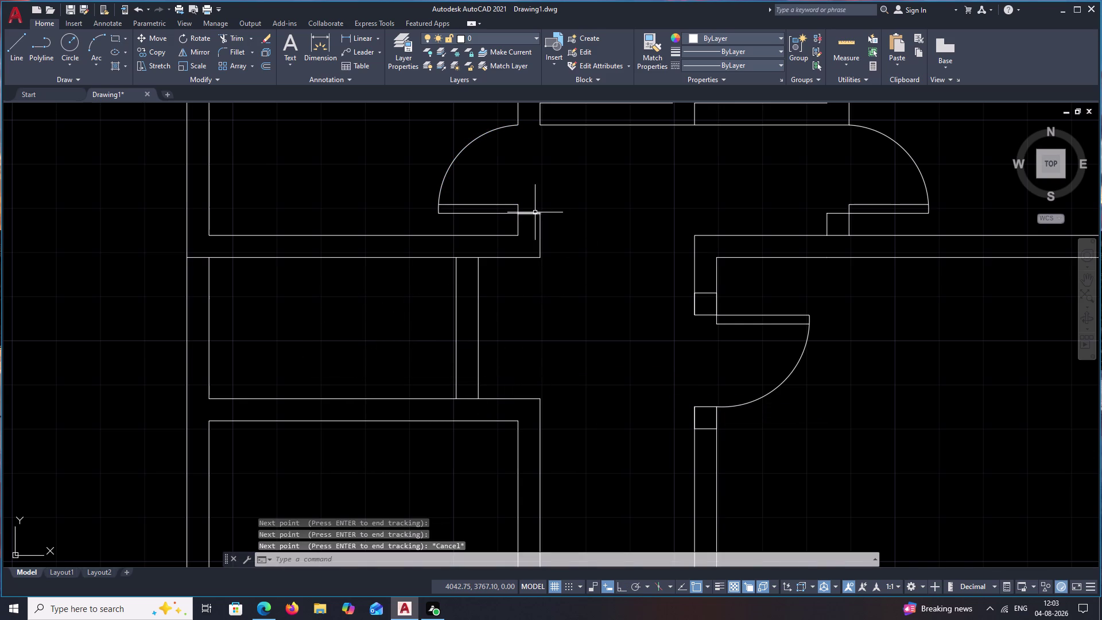
Reselect the door and copy it into the left interior wall opening.
click(535, 213)
click(491, 213)
click(494, 204)
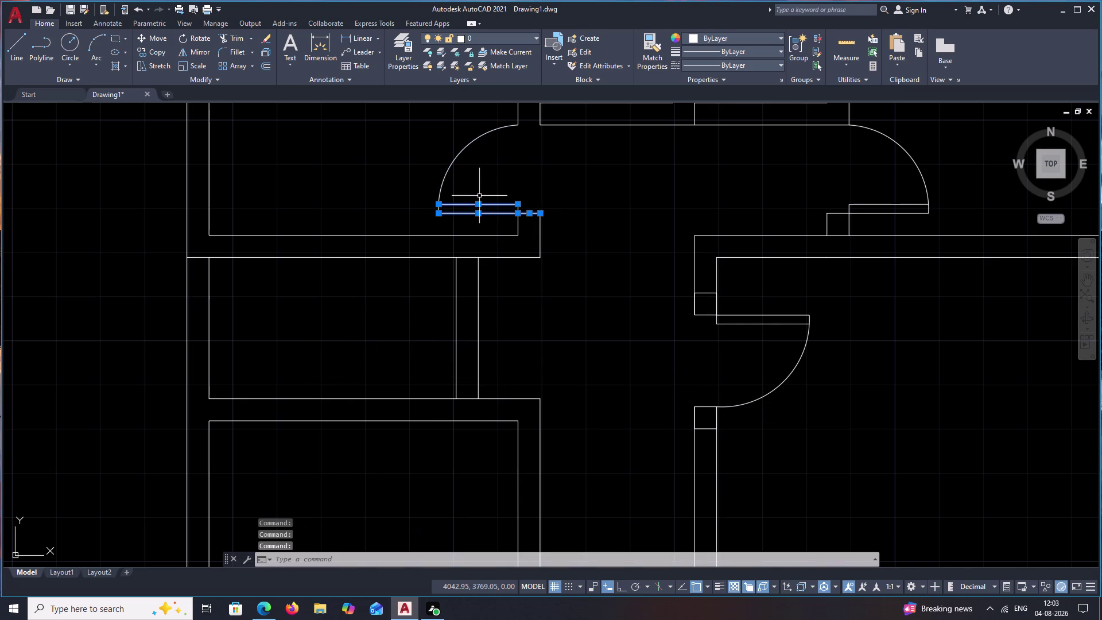
click(462, 147)
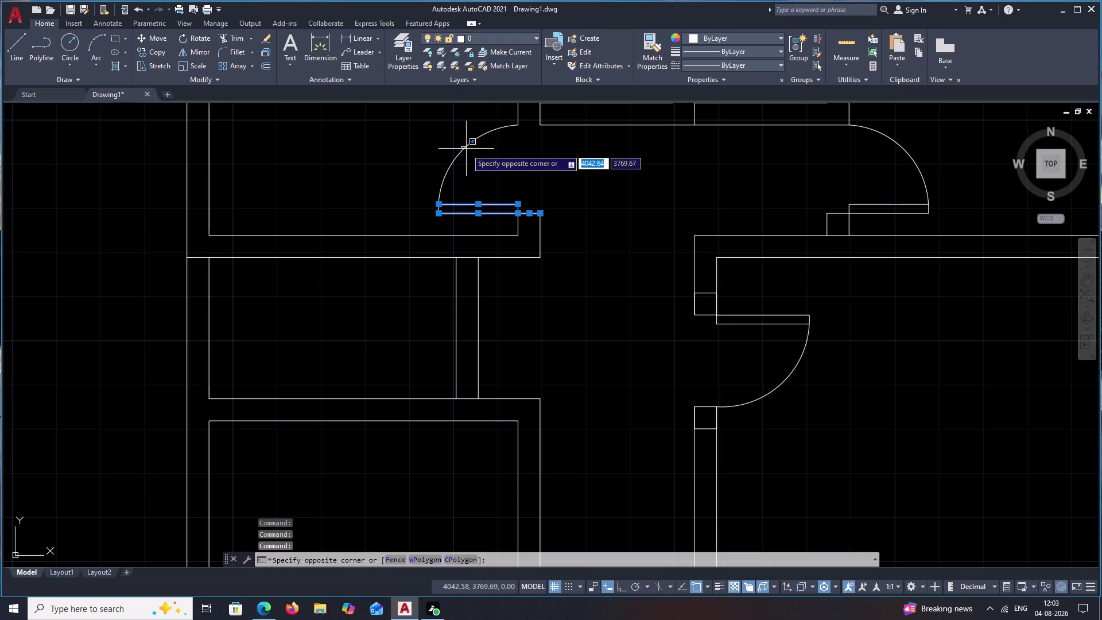
click(468, 142)
click(470, 143)
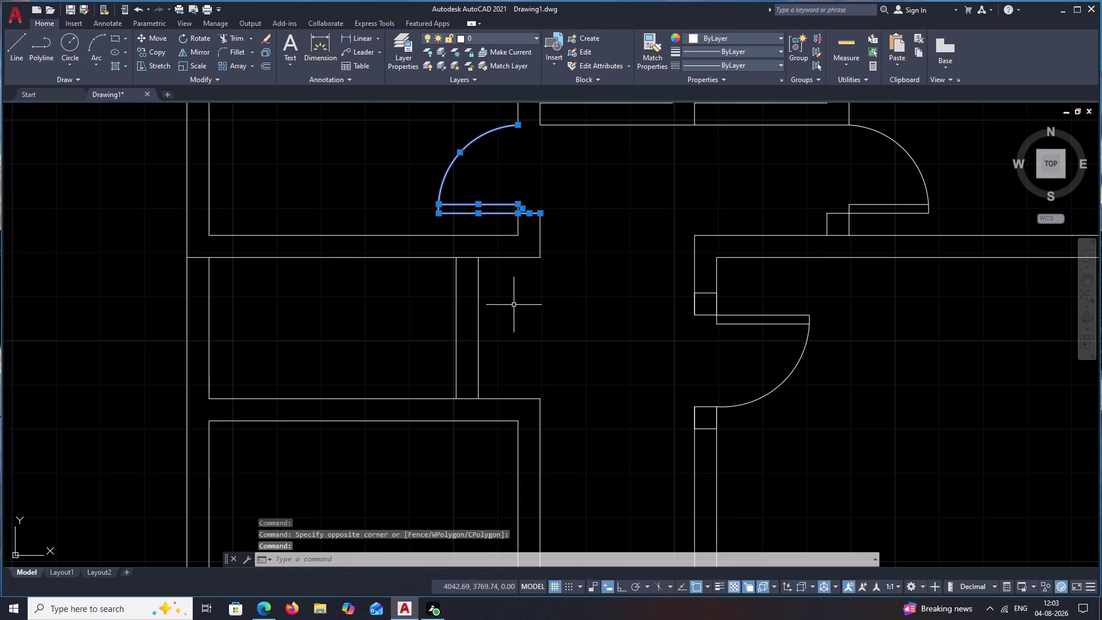
text(CO)
key(space)
click(539, 219)
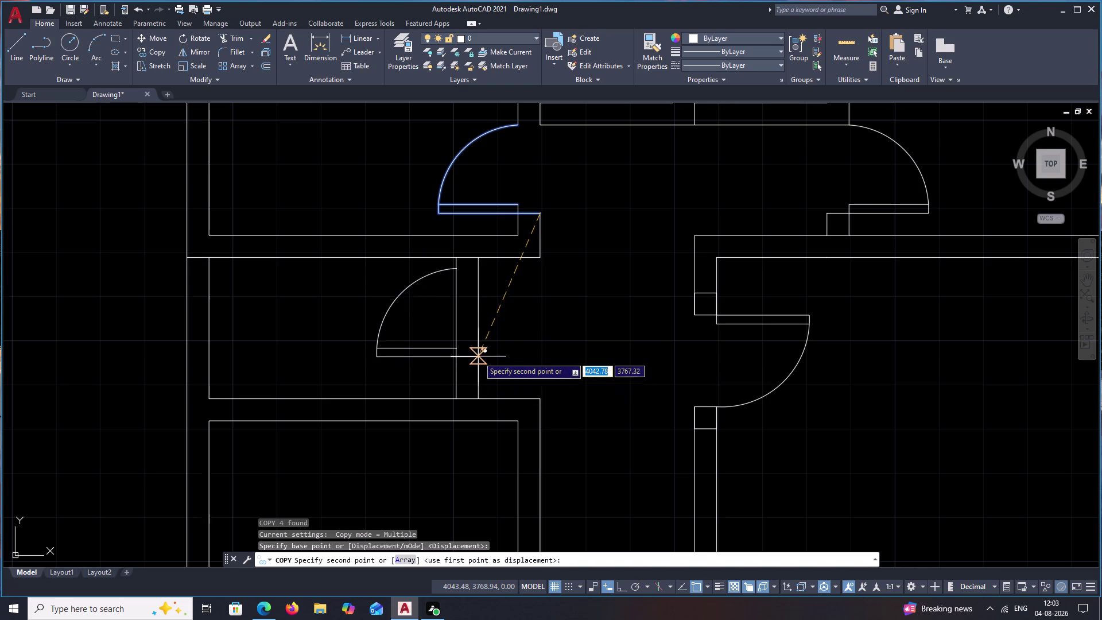
click(478, 348)
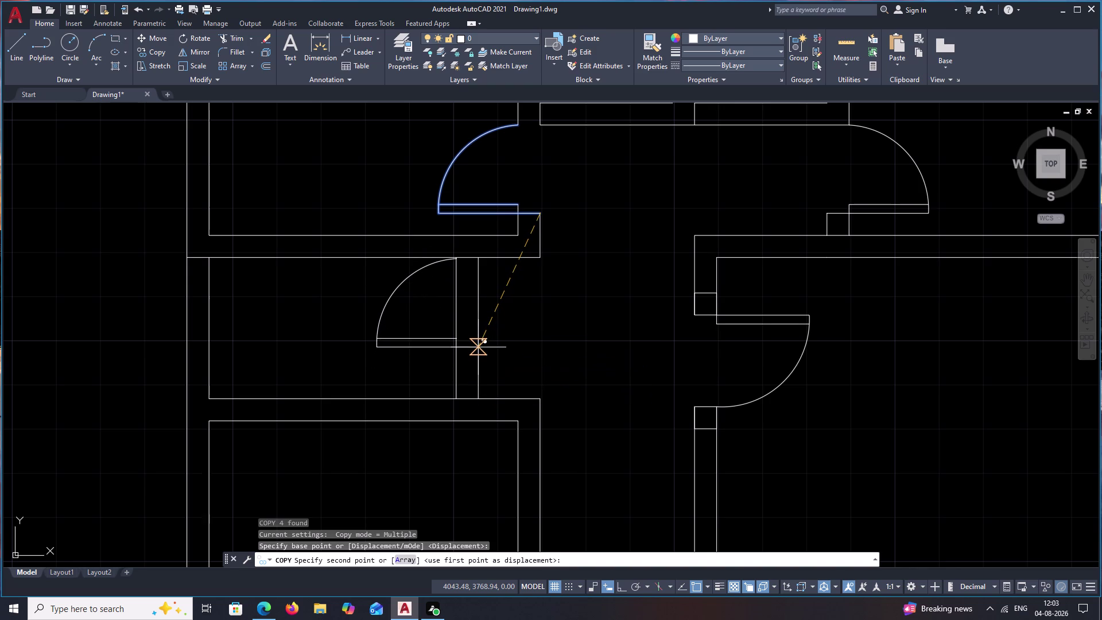
key(Escape)
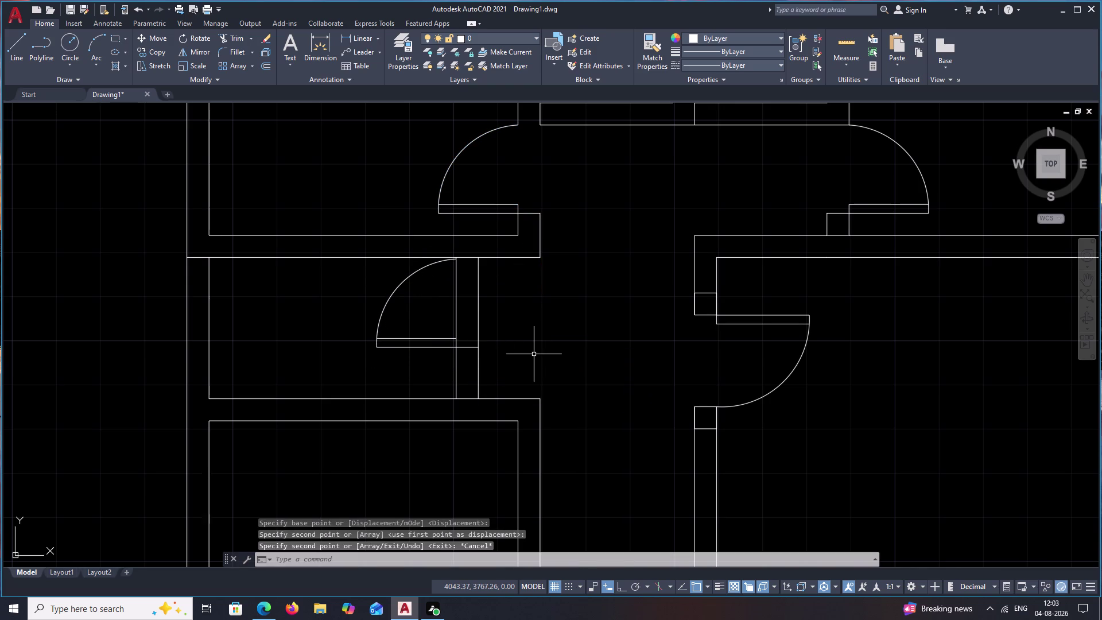
Attempt trimming wall lines across the copied door, undo it, and select its arc.
text(TR)
key(space)
drag(527, 315, 447, 305)
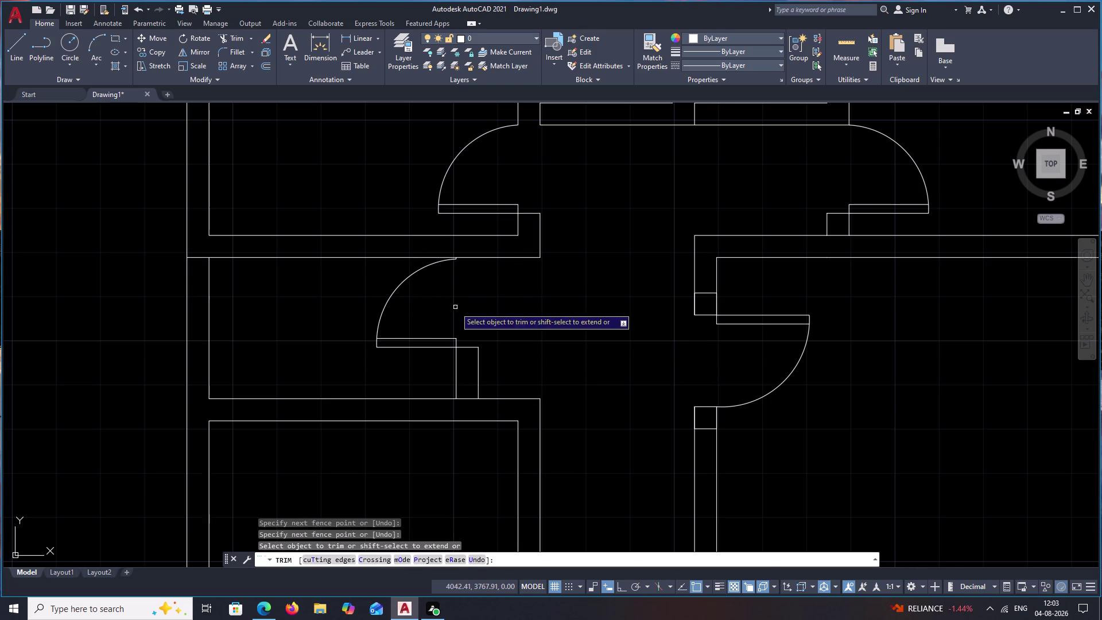
scroll(down, 3)
middle_drag(542, 344, 542, 287)
scroll(down, 3)
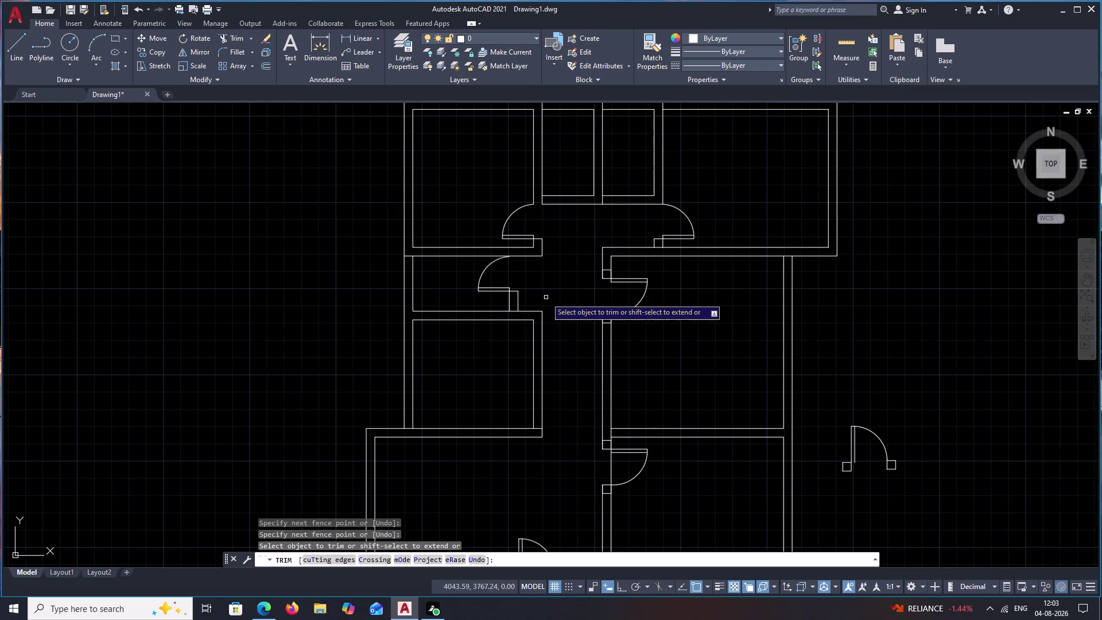
middle_drag(544, 289, 542, 271)
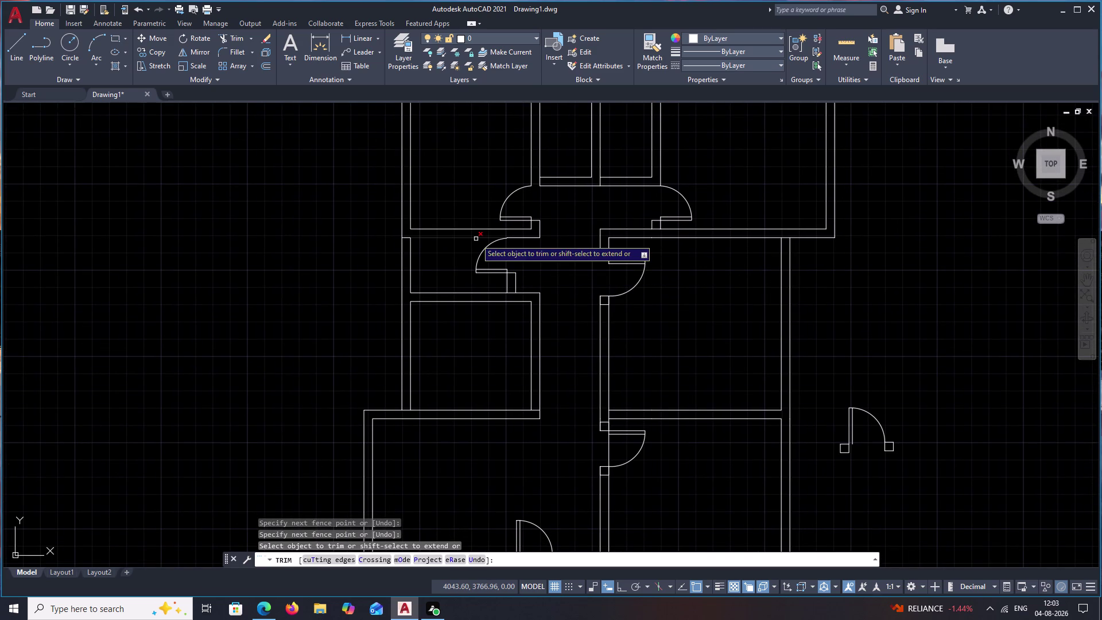
key(ctrl+z)
key(Escape)
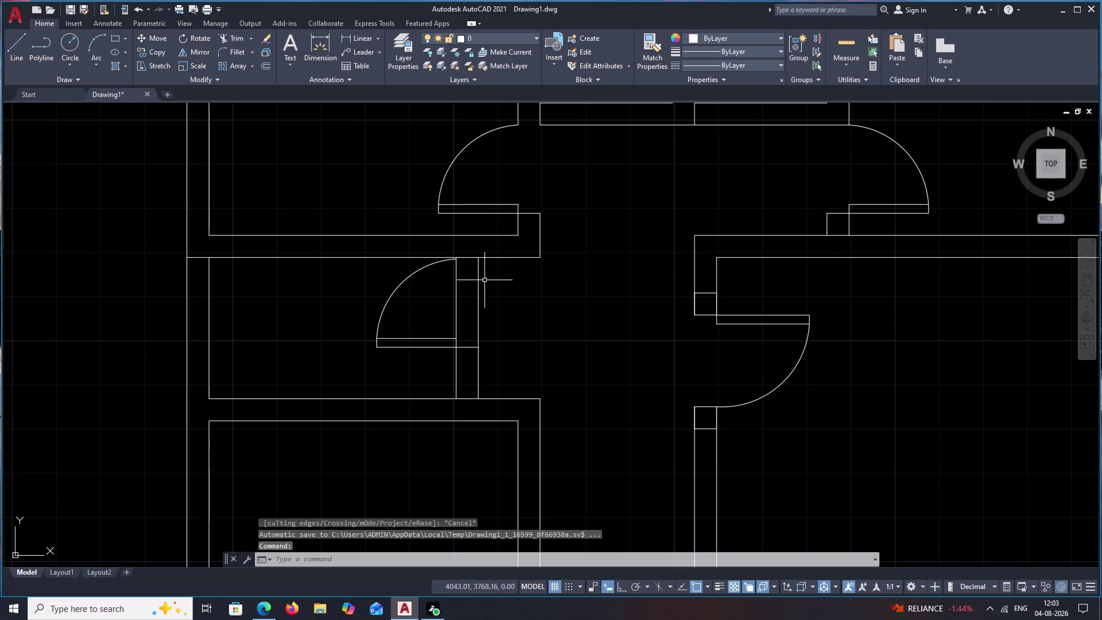
click(433, 263)
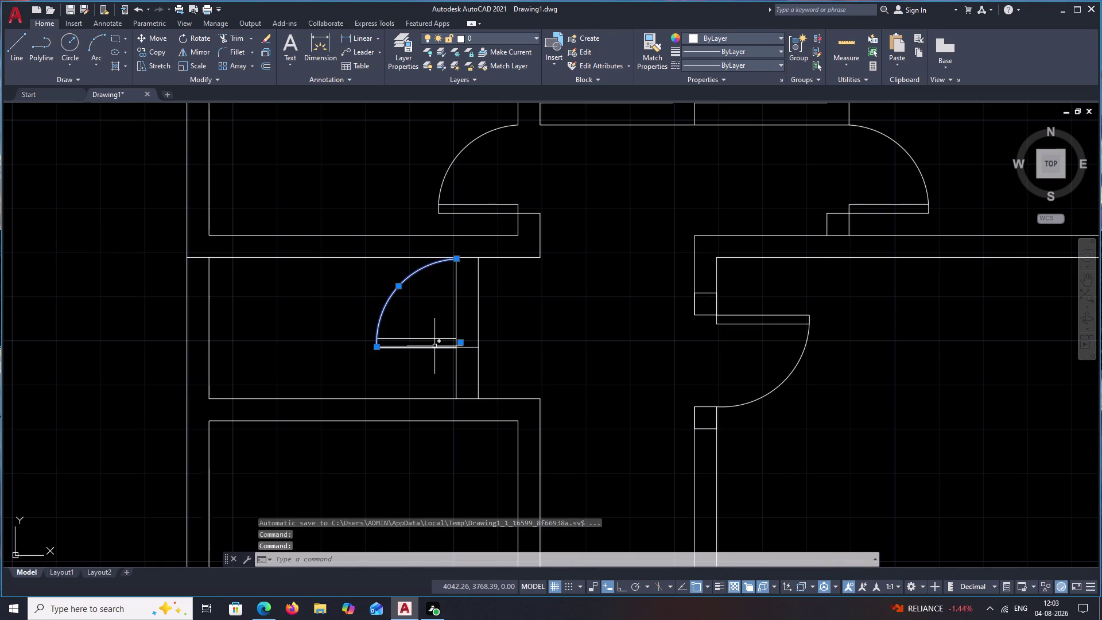
click(434, 351)
click(432, 347)
click(435, 339)
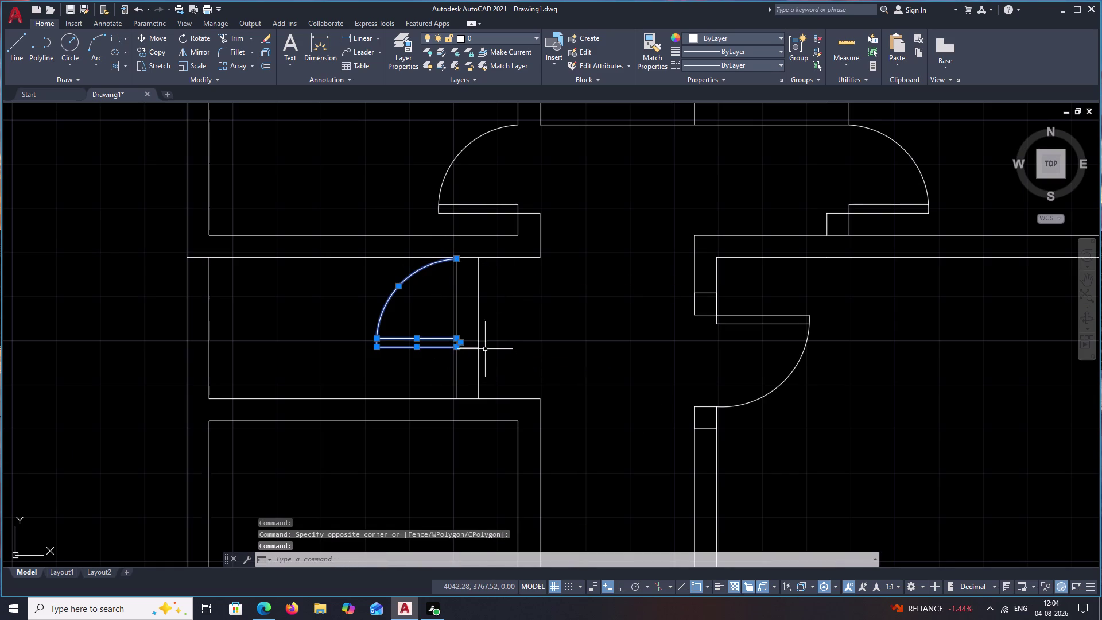
text(MI)
key(space)
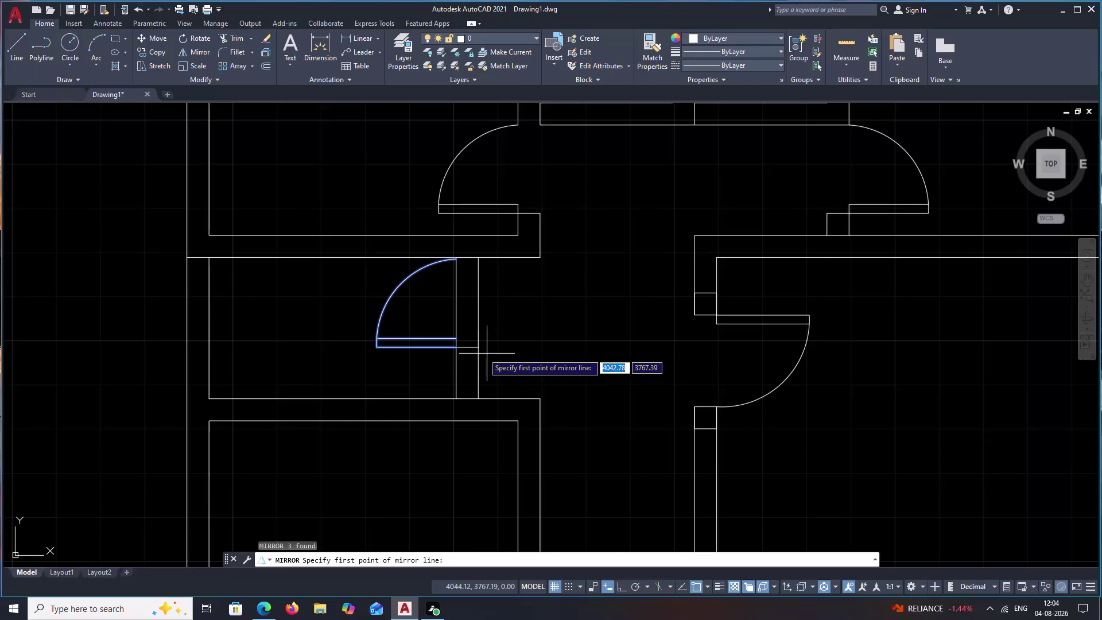
click(477, 348)
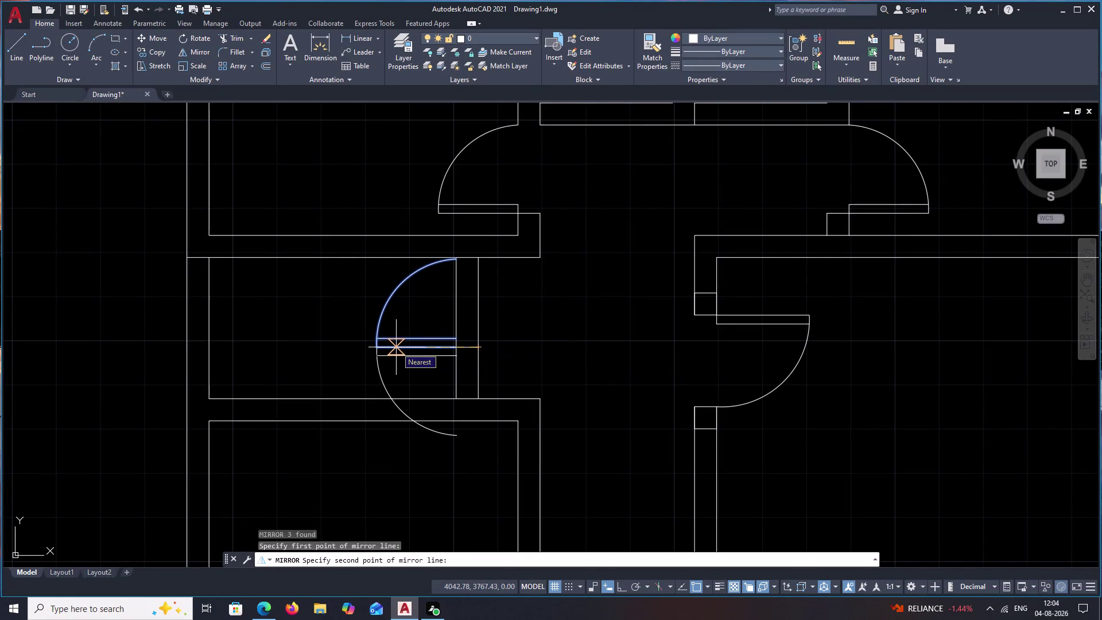
key(Escape)
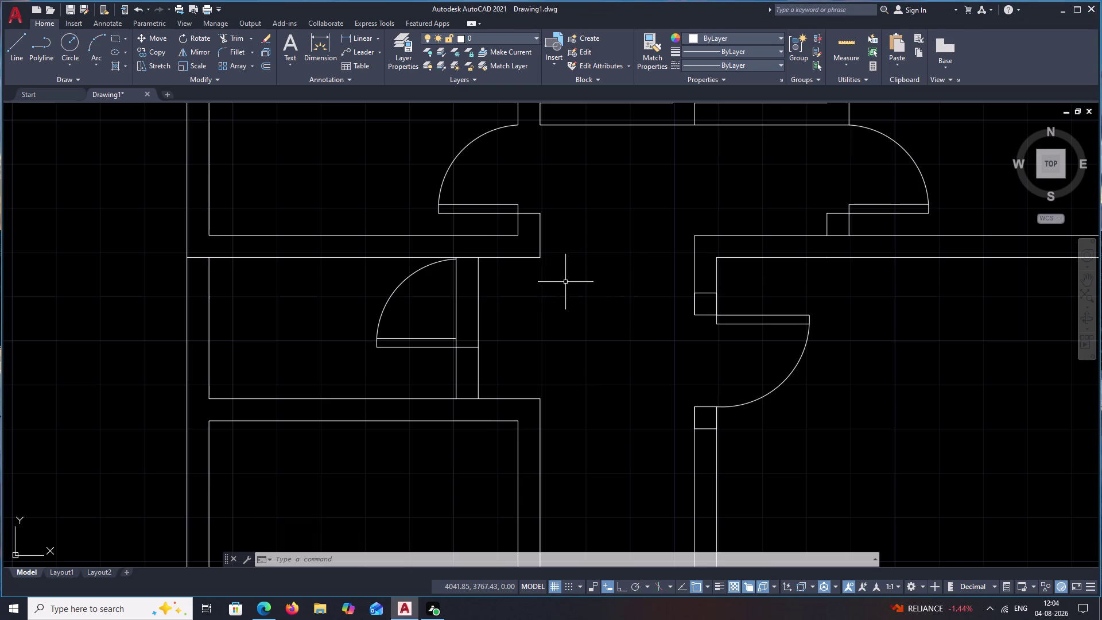
middle_drag(485, 280, 502, 310)
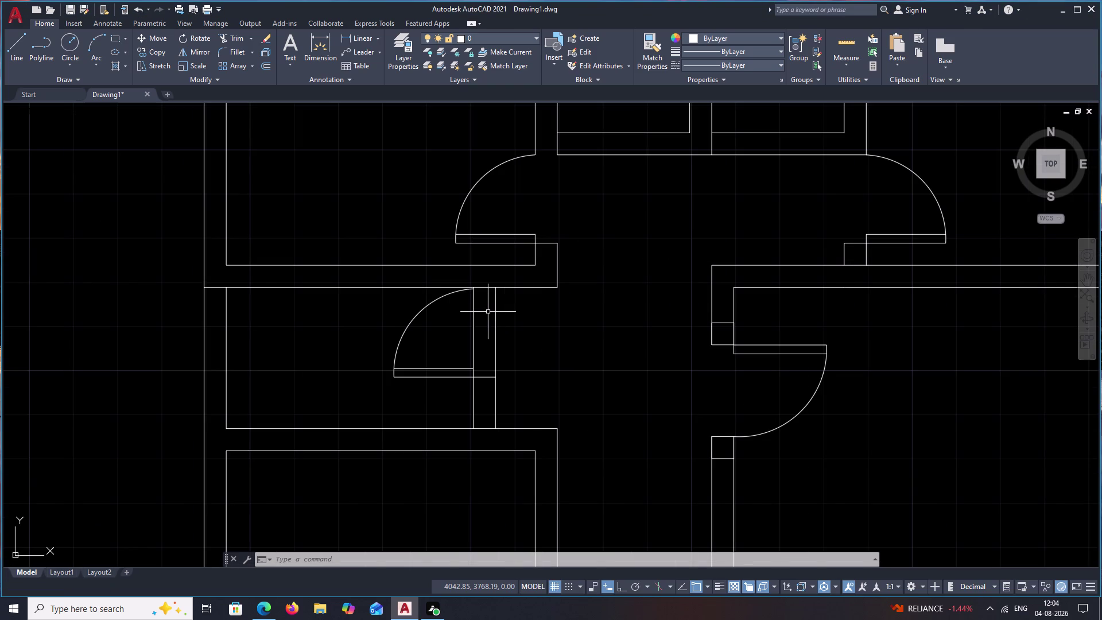
Fence-trim wall lines crossed by the door, then pan to the stray door copy.
middle_click(514, 321)
text(TR)
key(space)
drag(523, 315, 456, 334)
scroll(down, 3)
middle_drag(520, 338, 531, 268)
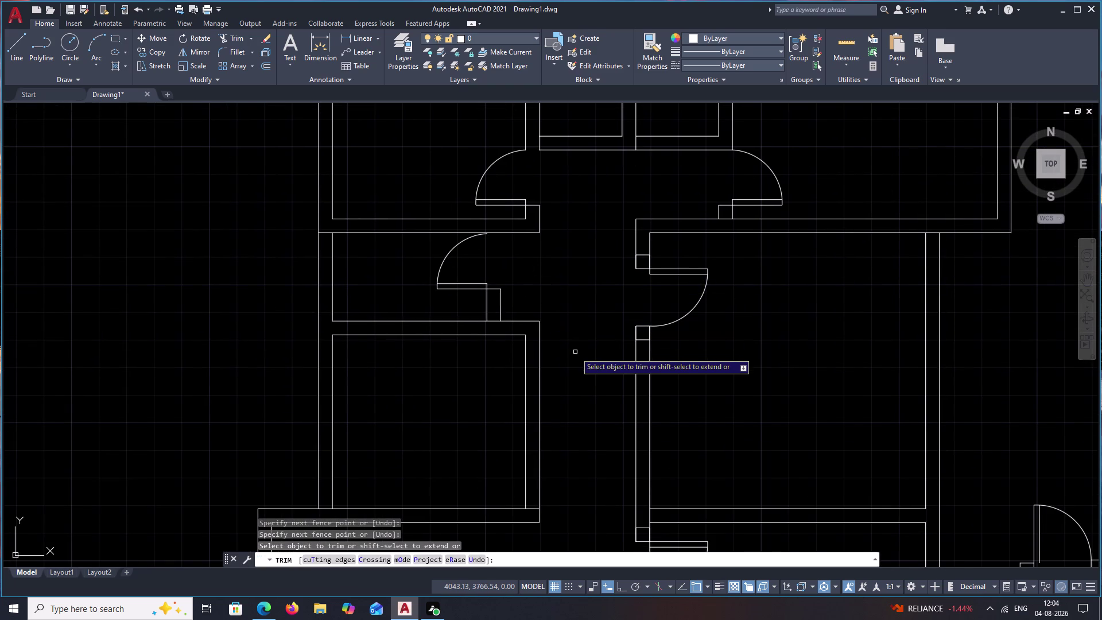
scroll(down, 3)
middle_drag(571, 379, 571, 334)
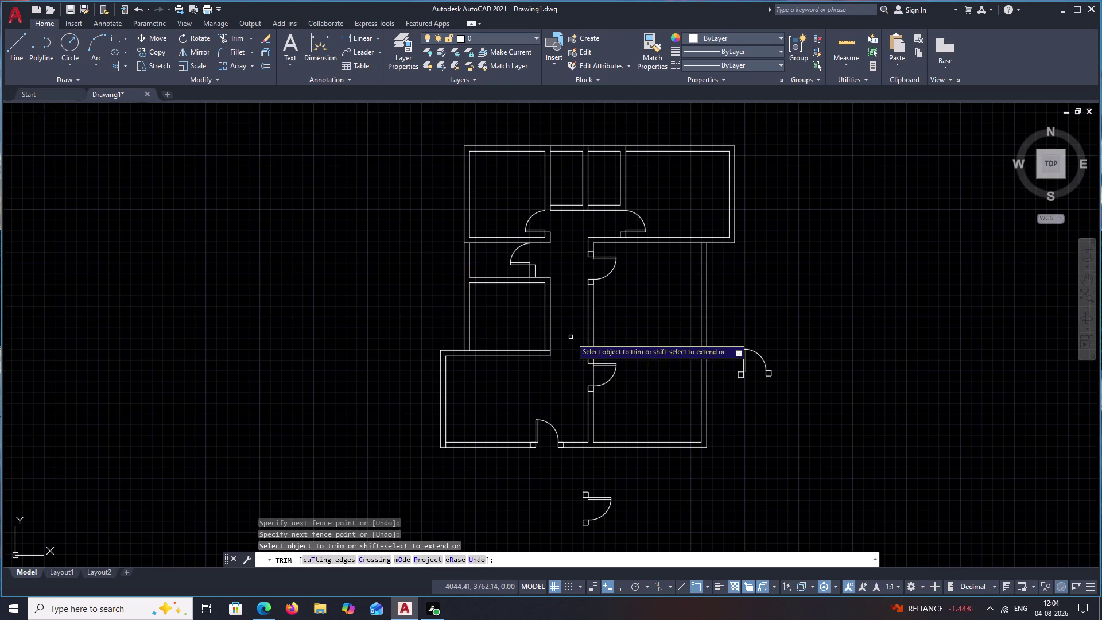
scroll(up, 3)
middle_drag(563, 360, 563, 329)
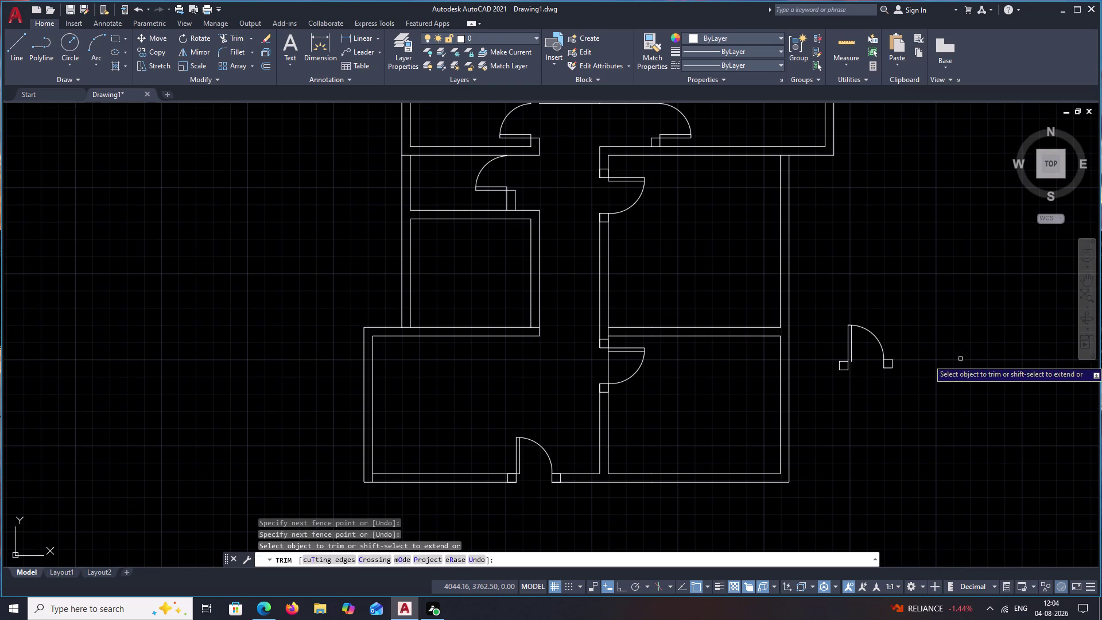
middle_drag(950, 327, 906, 308)
scroll(up, 3)
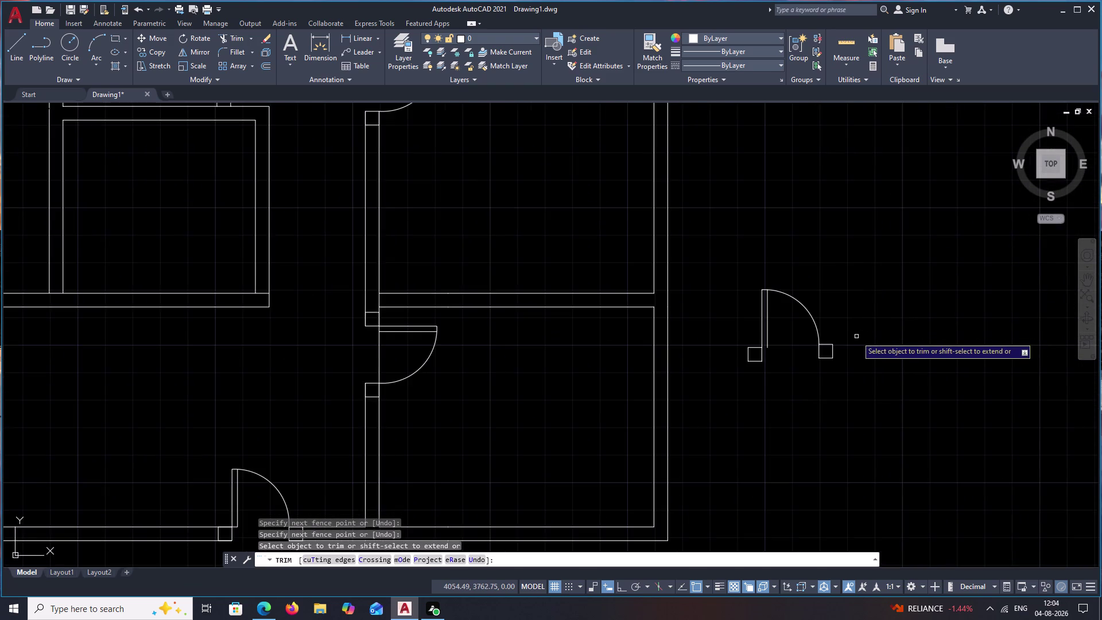
scroll(up, 3)
Cancel trim, move the stray arc's endpoint, and window-select the door copy.
key(Escape)
click(794, 315)
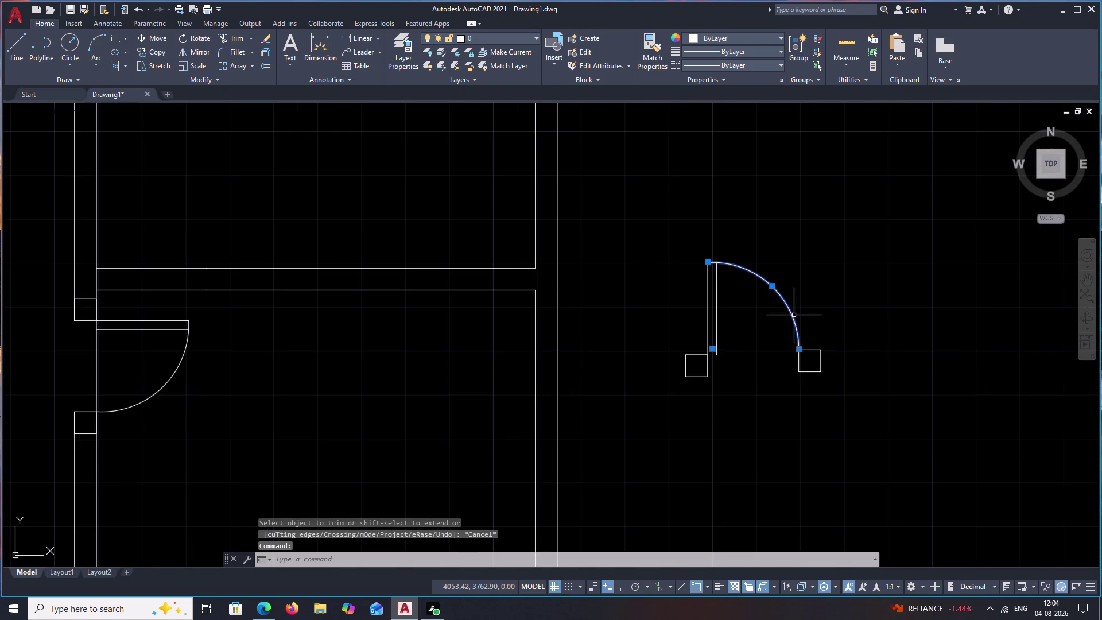
click(801, 350)
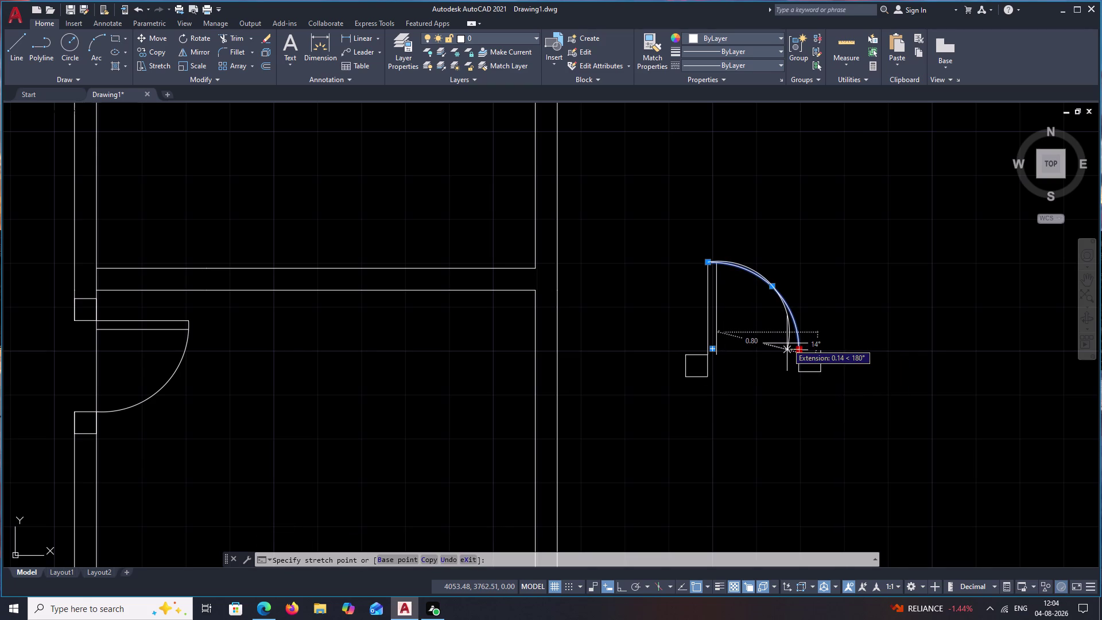
click(785, 344)
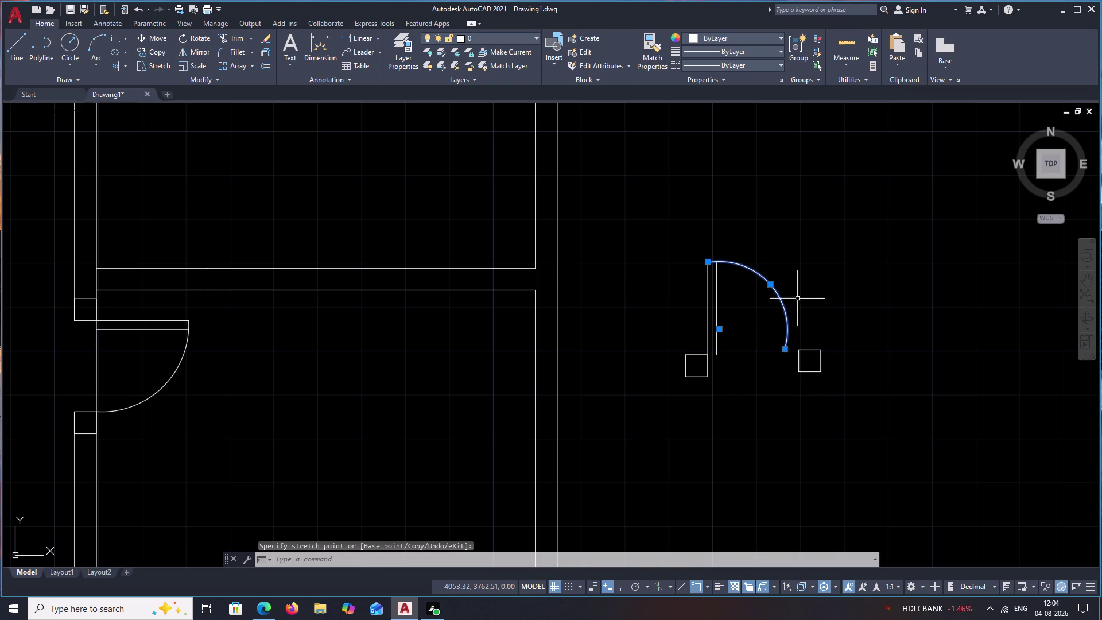
drag(798, 257, 905, 428)
text(E)
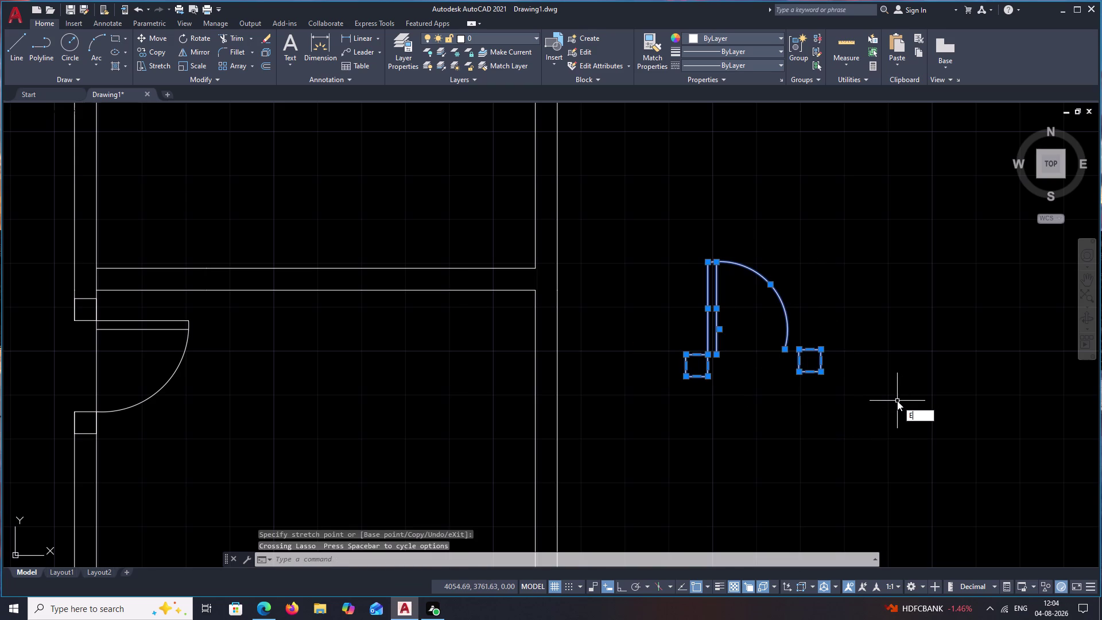
text(C)
key(space)
Window-select the stray five-piece door copy beside the plan and erase it.
key(Escape)
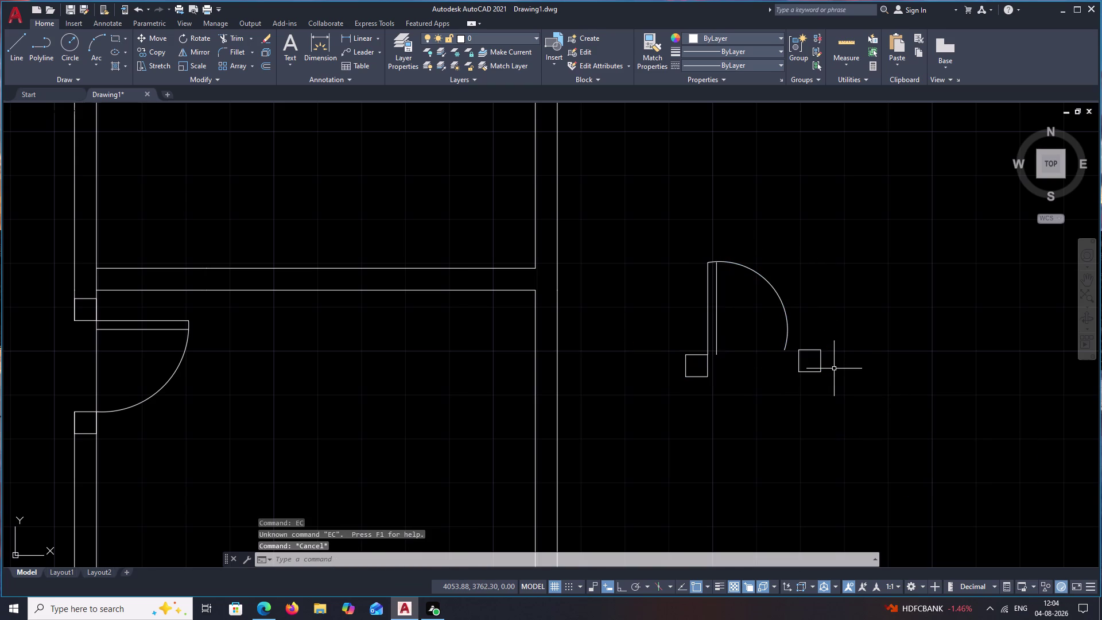
text(E)
key(space)
drag(847, 236, 920, 468)
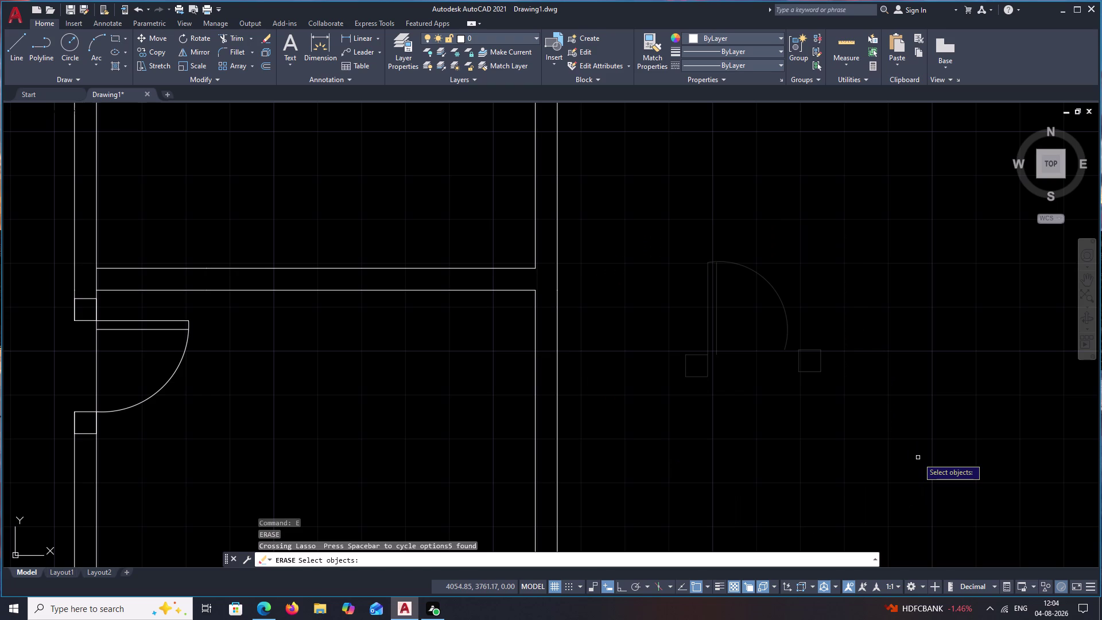
key(e)
key(Escape)
key(Escape)
drag(825, 256, 766, 240)
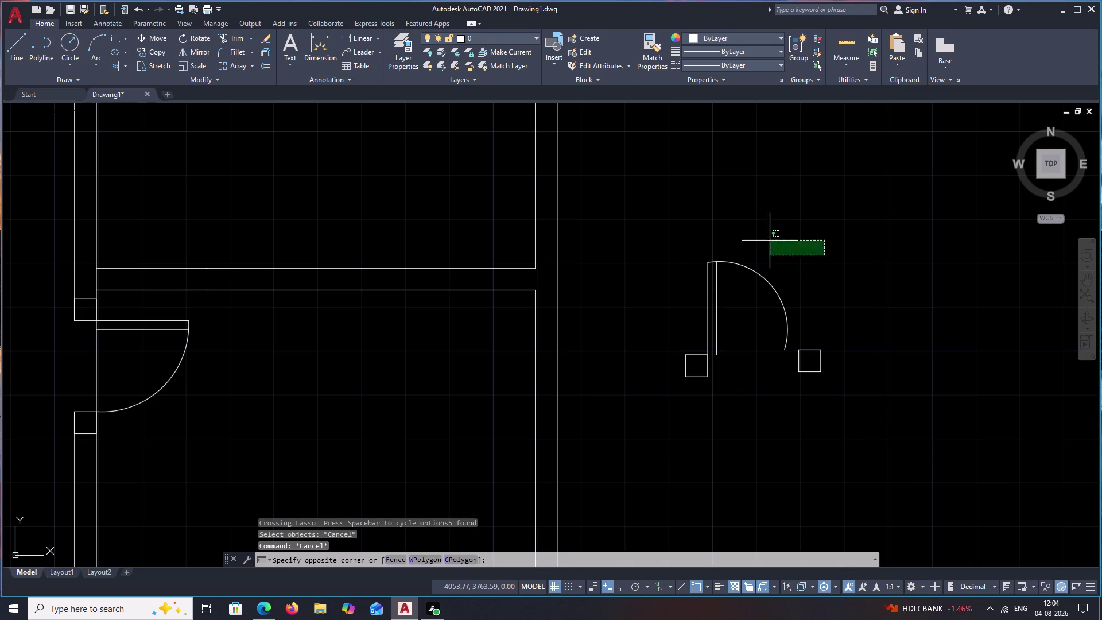
drag(765, 240, 868, 451)
text(E)
key(space)
scroll(down, 3)
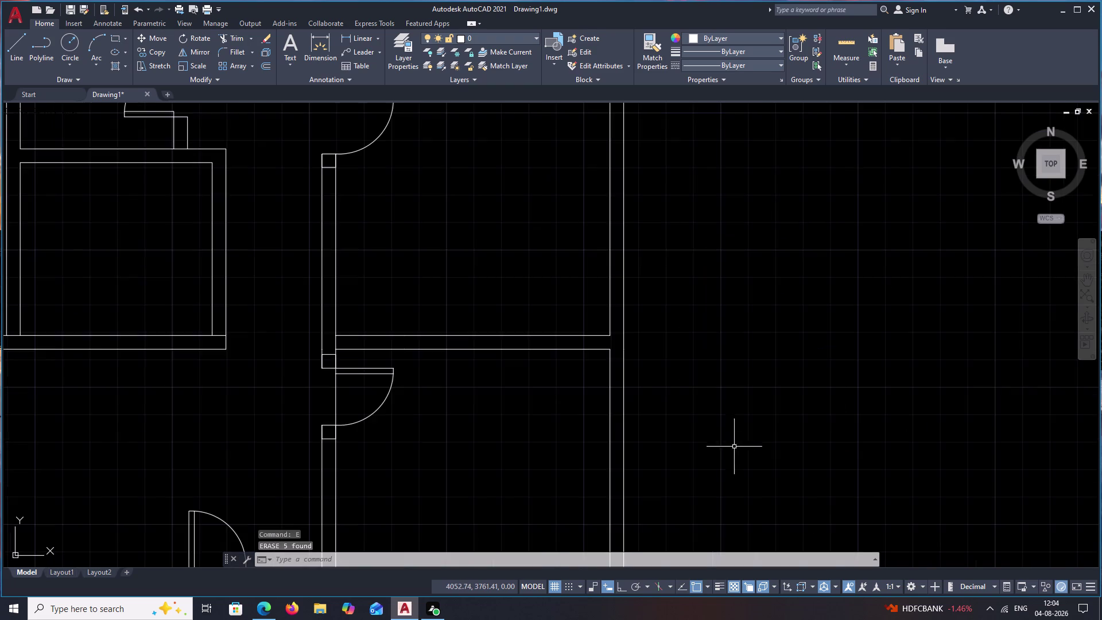
Offset the room's bottom wall line 0.25 into the room.
middle_drag(740, 435, 1005, 359)
scroll(down, 3)
middle_drag(667, 314, 612, 396)
scroll(up, 3)
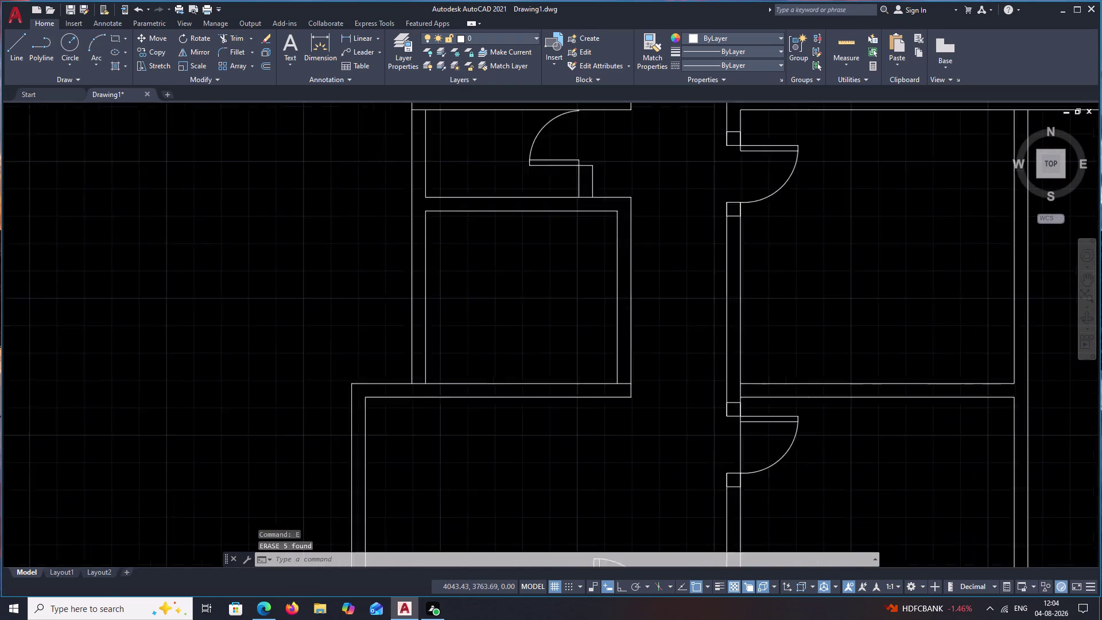
key(Escape)
key(o)
key(space)
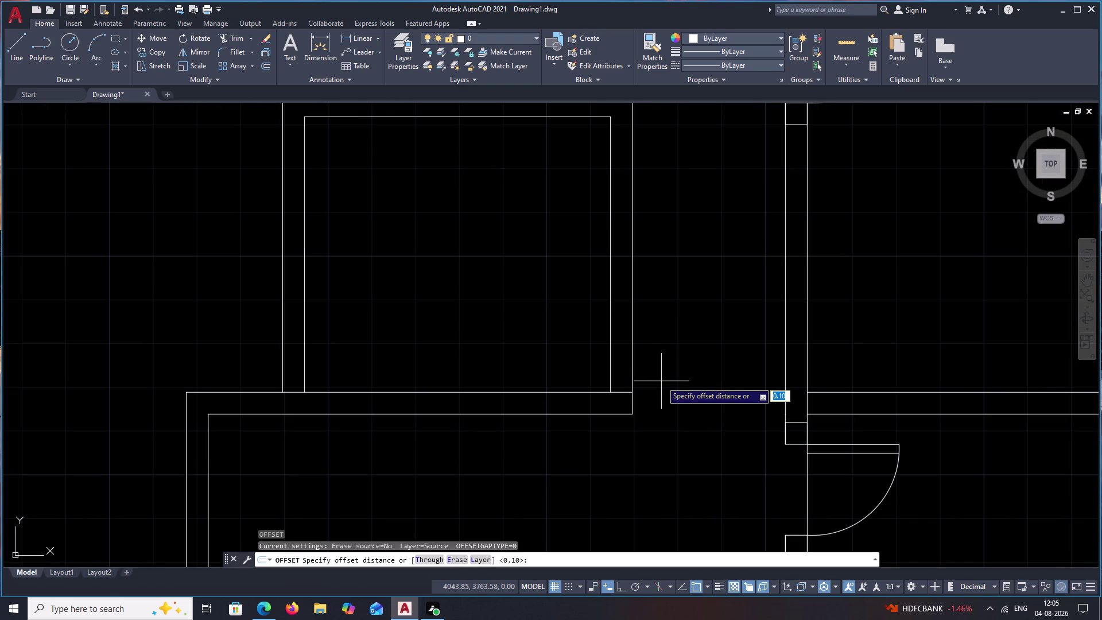
text(.25)
key(space)
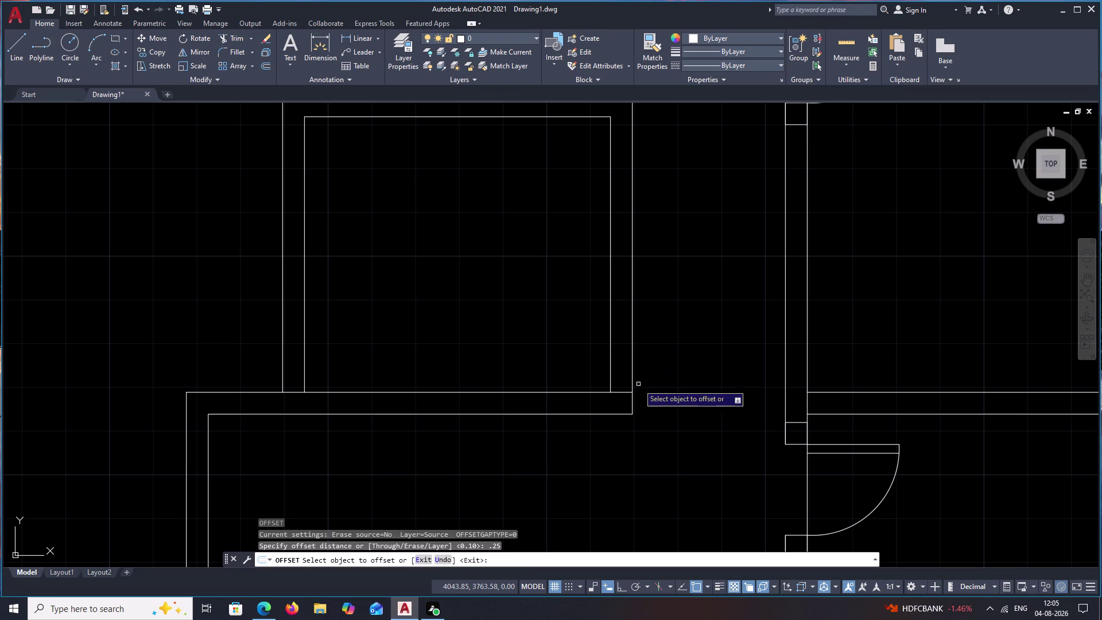
click(621, 391)
click(623, 362)
key(Escape)
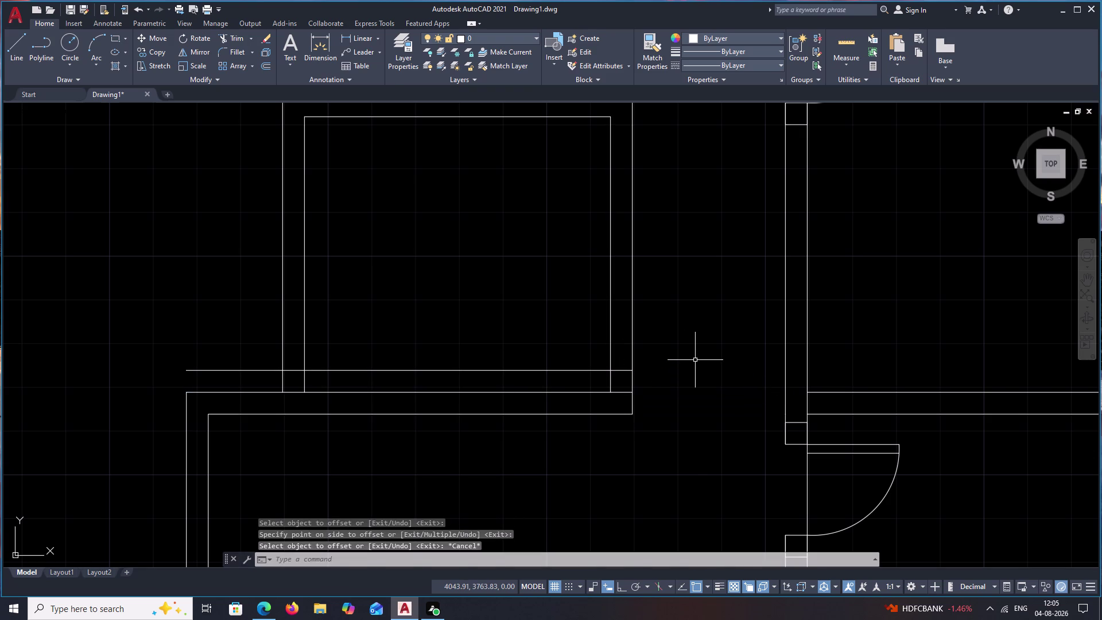
Trim the new line's overhanging parts back to the room's corner.
text(TR)
key(space)
drag(575, 340, 521, 382)
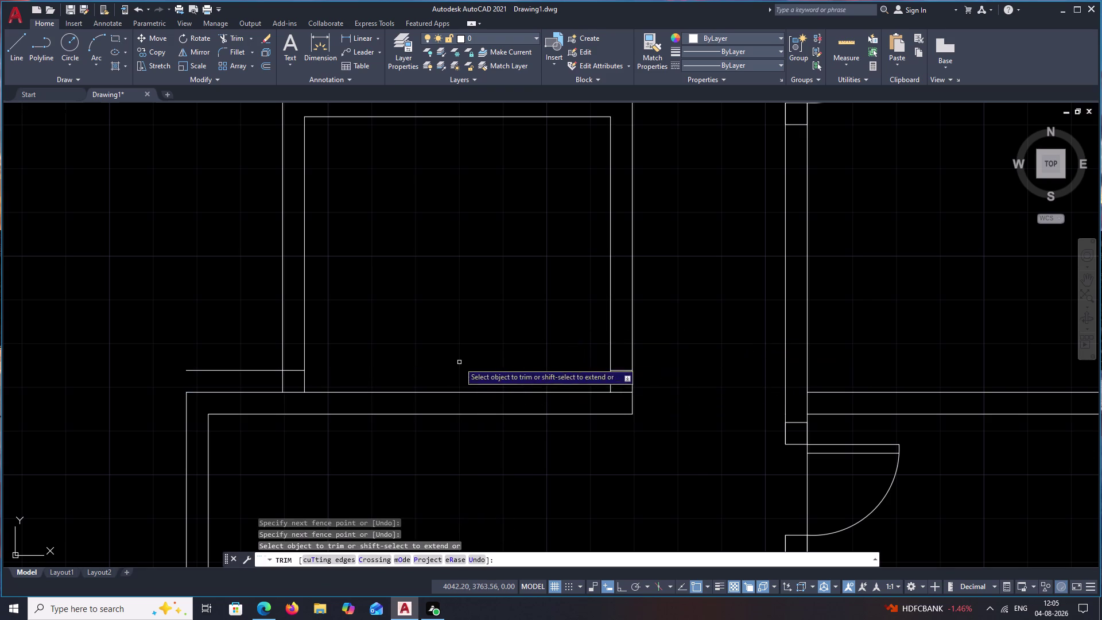
scroll(down, 3)
scroll(up, 3)
drag(357, 361, 355, 393)
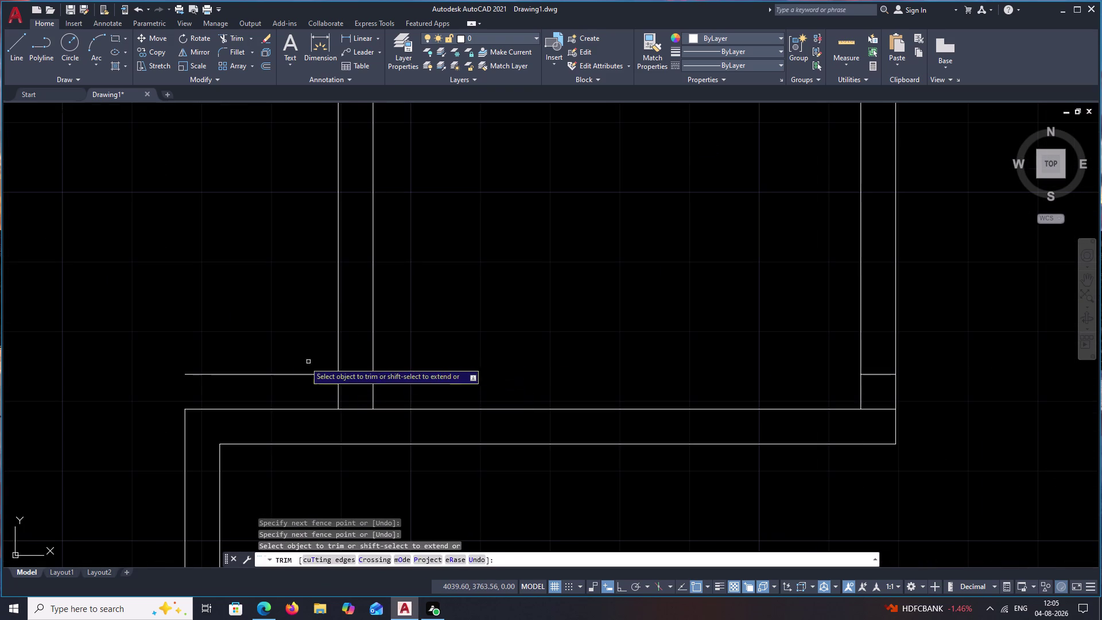
drag(290, 361, 284, 375)
scroll(down, 3)
middle_drag(580, 346, 449, 386)
key(Escape)
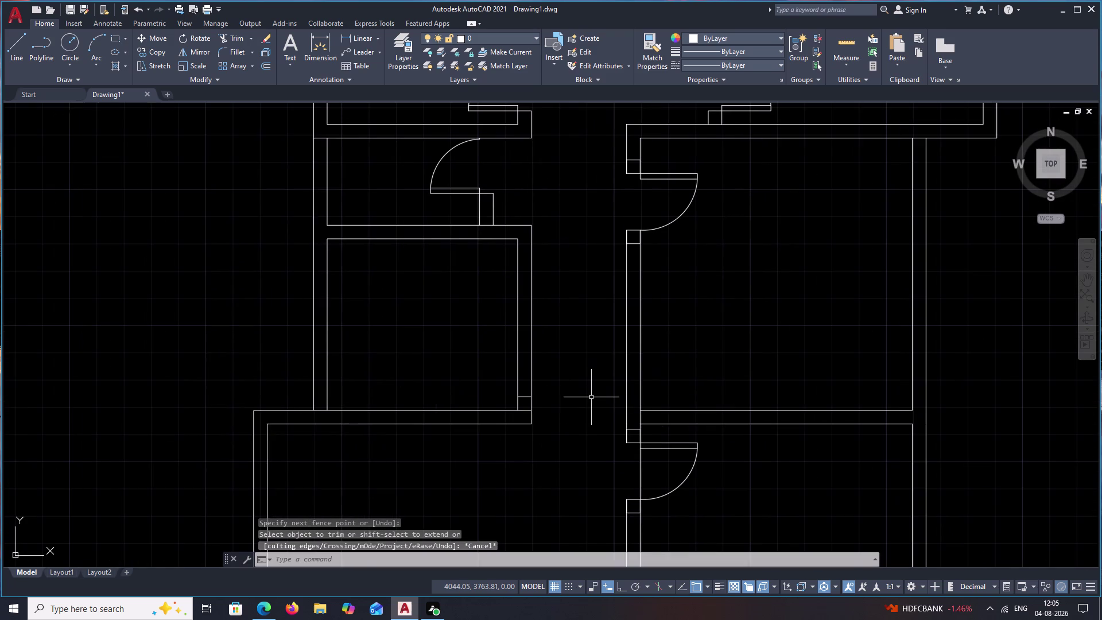
Begin a 0.9 offset, then cancel it.
text(O)
key(space)
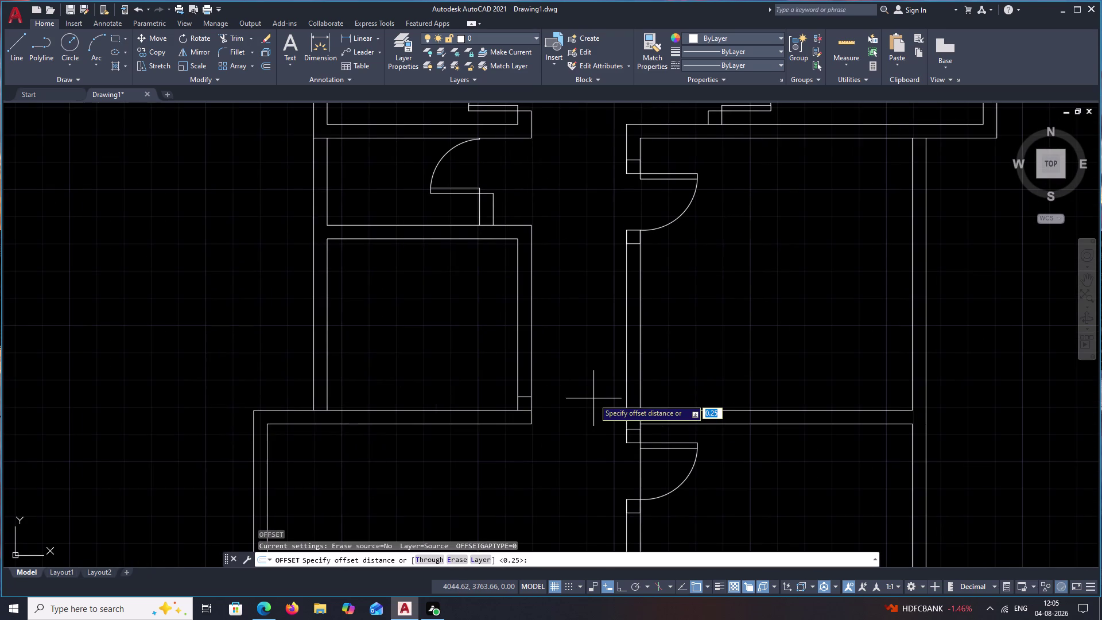
text(.9)
key(space)
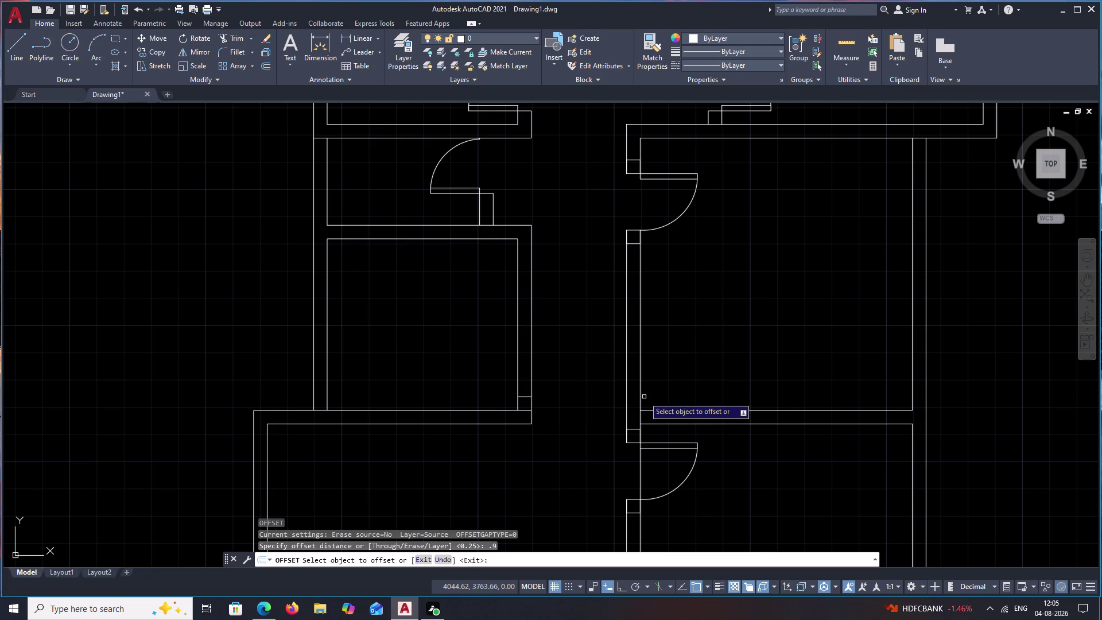
key(1)
key(Escape)
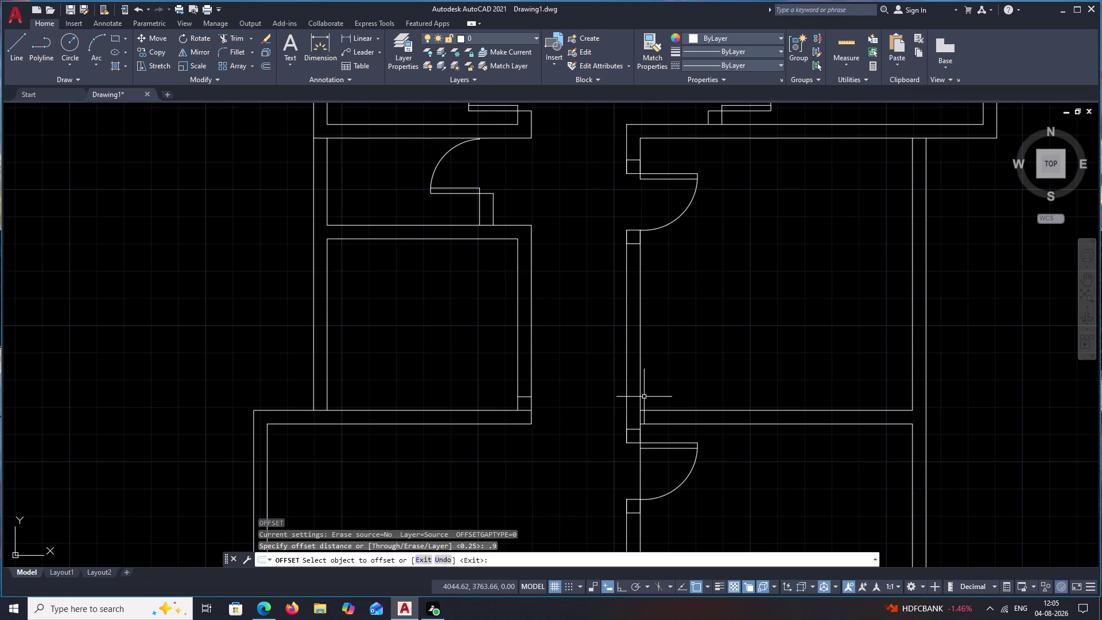
Open and dismiss the Insert Blocks palette twice.
text(I)
key(space)
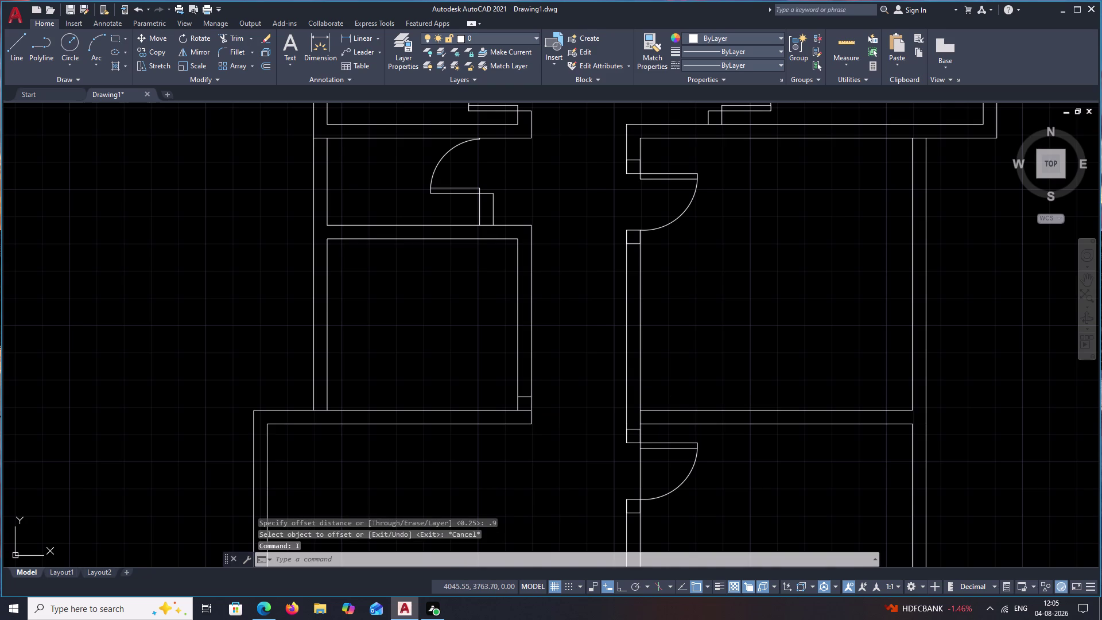
key(Escape)
text(O 1)
text(.0)
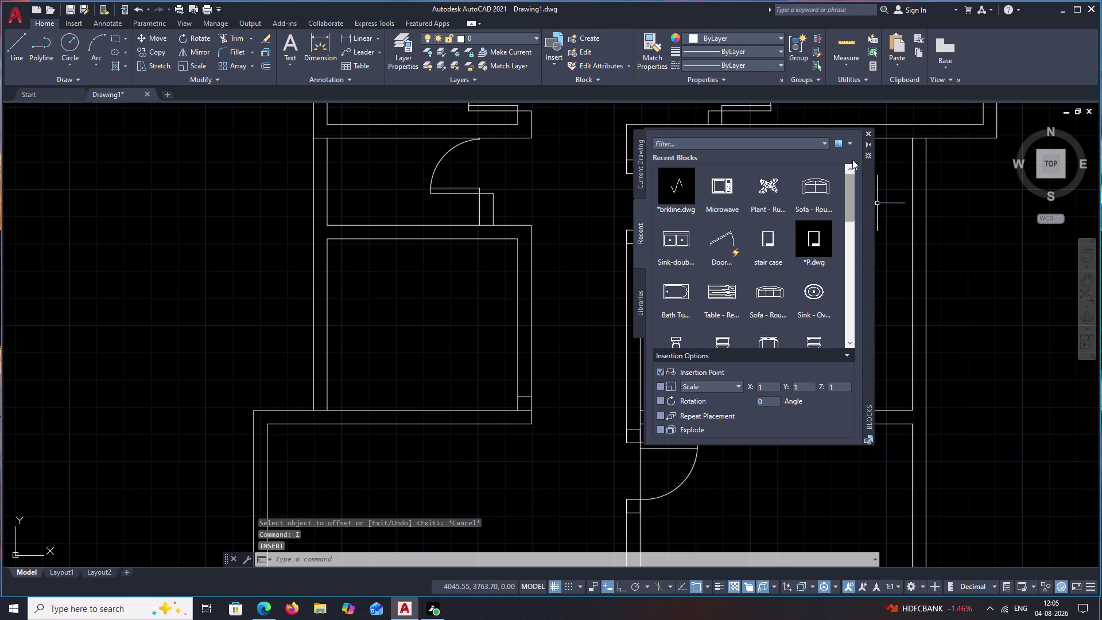
click(869, 135)
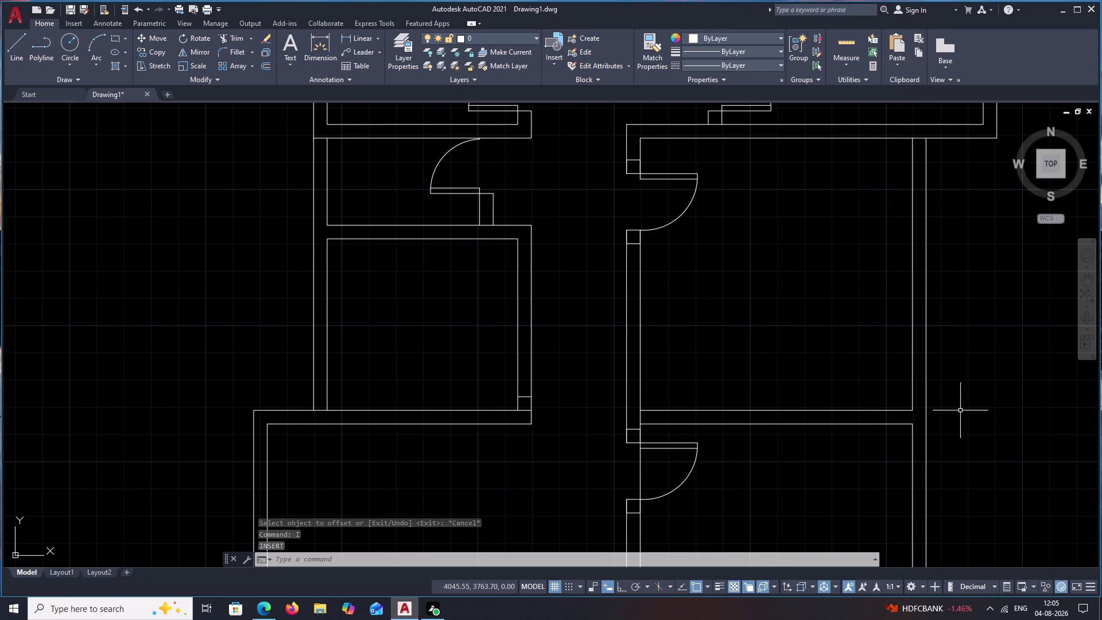
key(space)
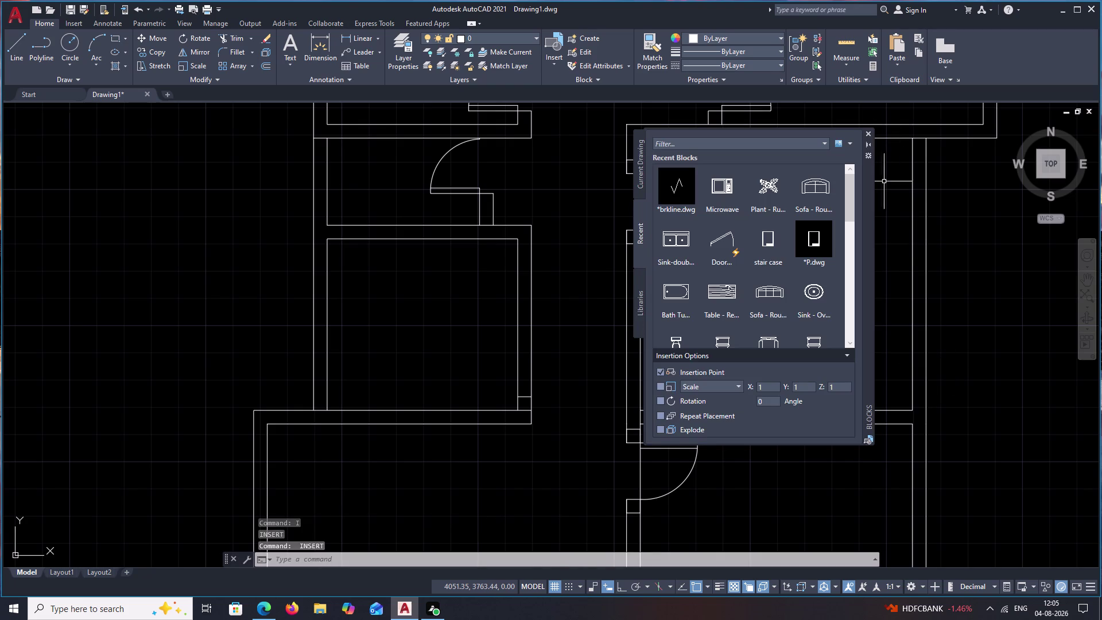
click(868, 132)
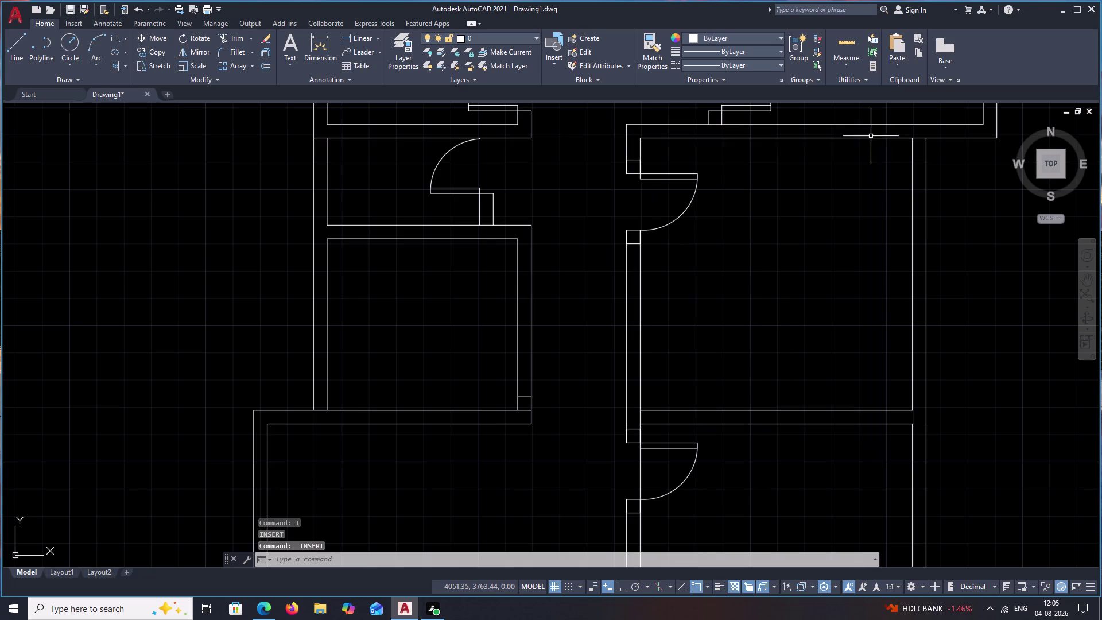
key(Escape)
Start an offset with a 1.0 distance.
text(O)
key(space)
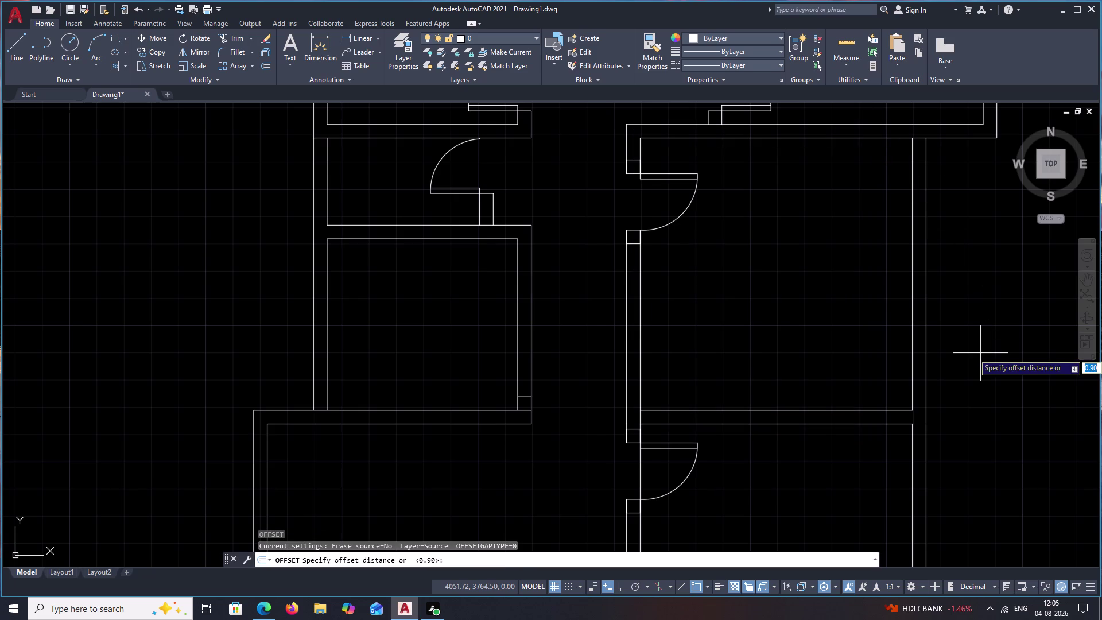
text(.)
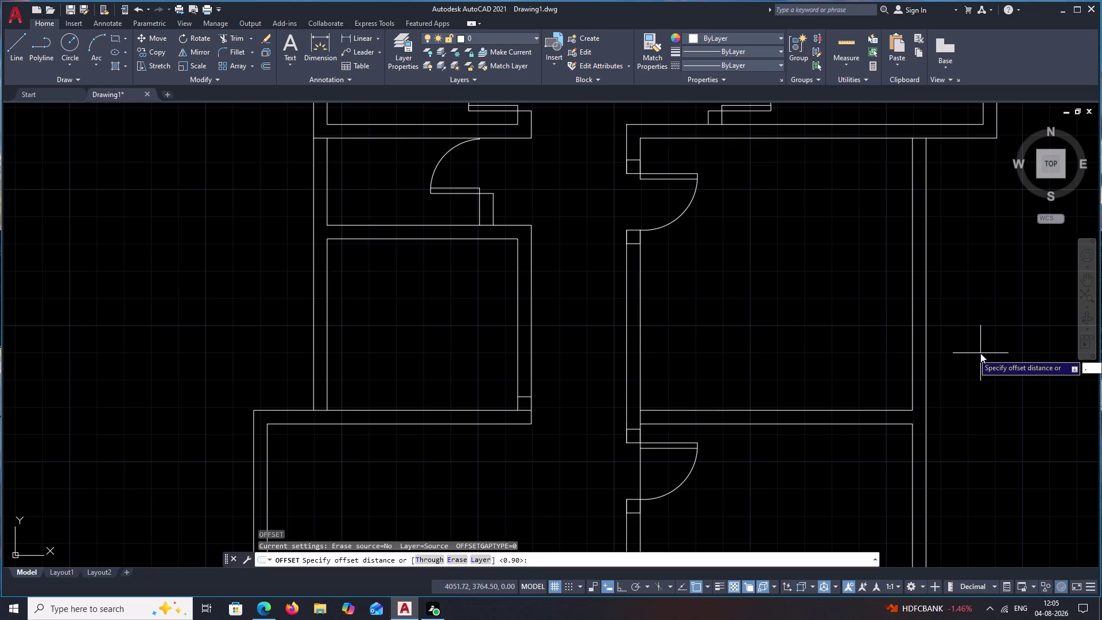
key(BackSpace)
text(1.0)
key(space)
scroll(up, 3)
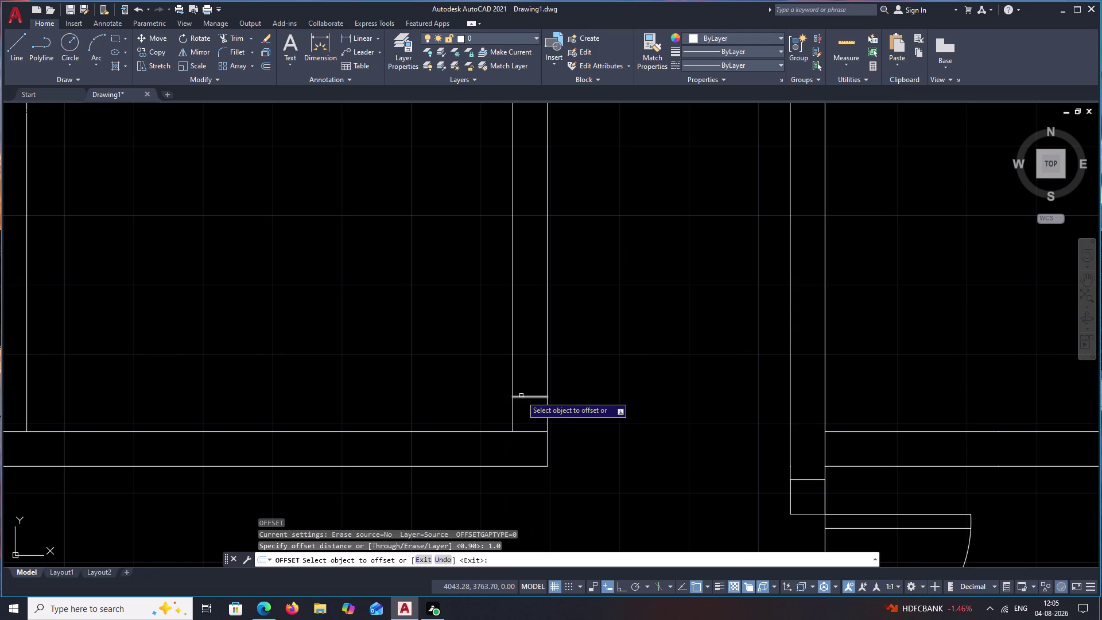
Offset the jamb line 1.0 up the wall and draw a 1.0 door leaf line leftward.
click(524, 396)
click(535, 324)
key(Escape)
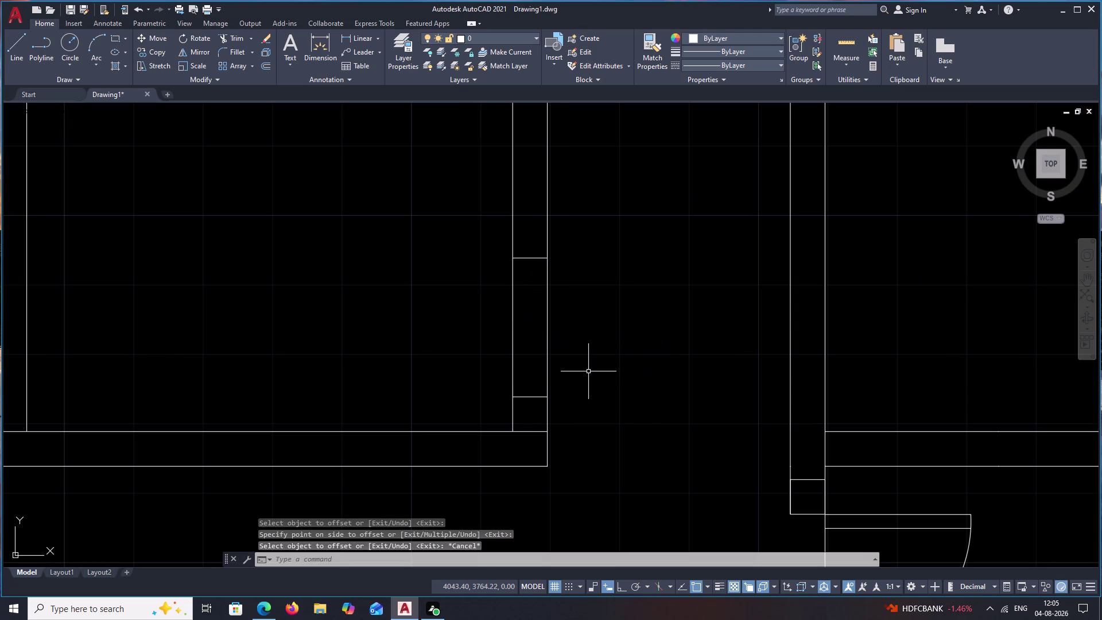
text(L)
key(space)
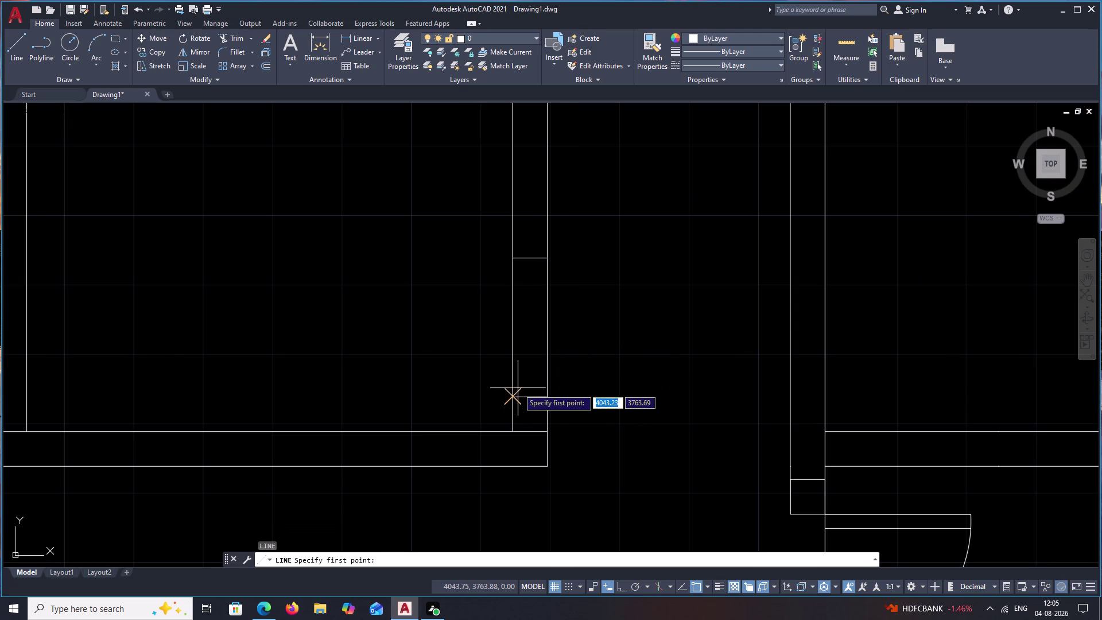
click(514, 396)
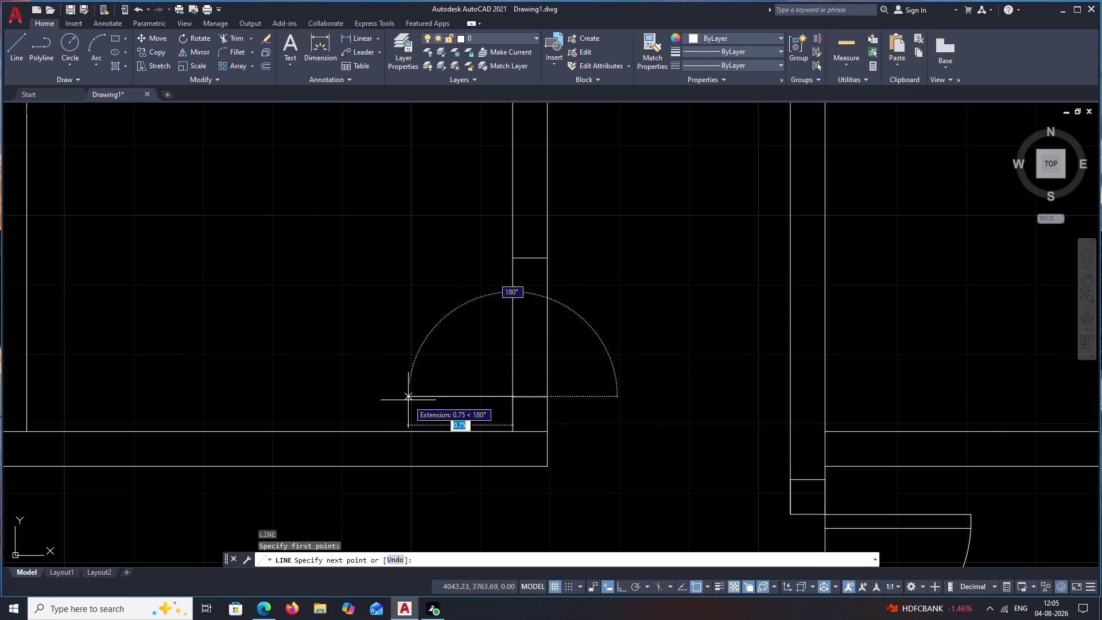
text(1.0)
key(space)
key(Escape)
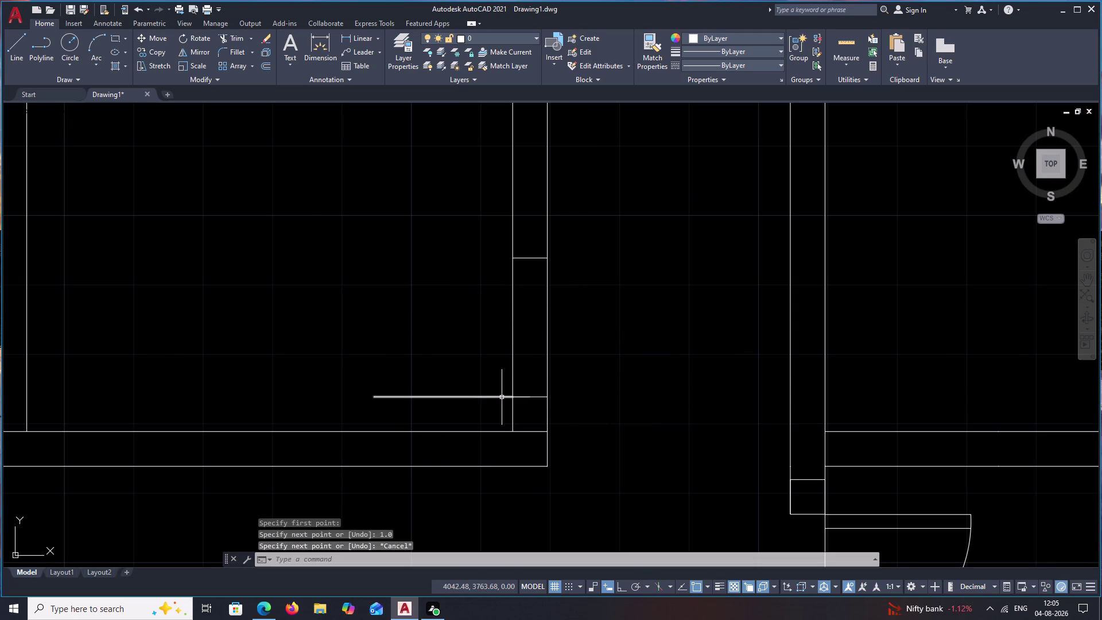
Offset the door leaf line 0.1 inside the opening for thickness.
text(O .1)
key(space)
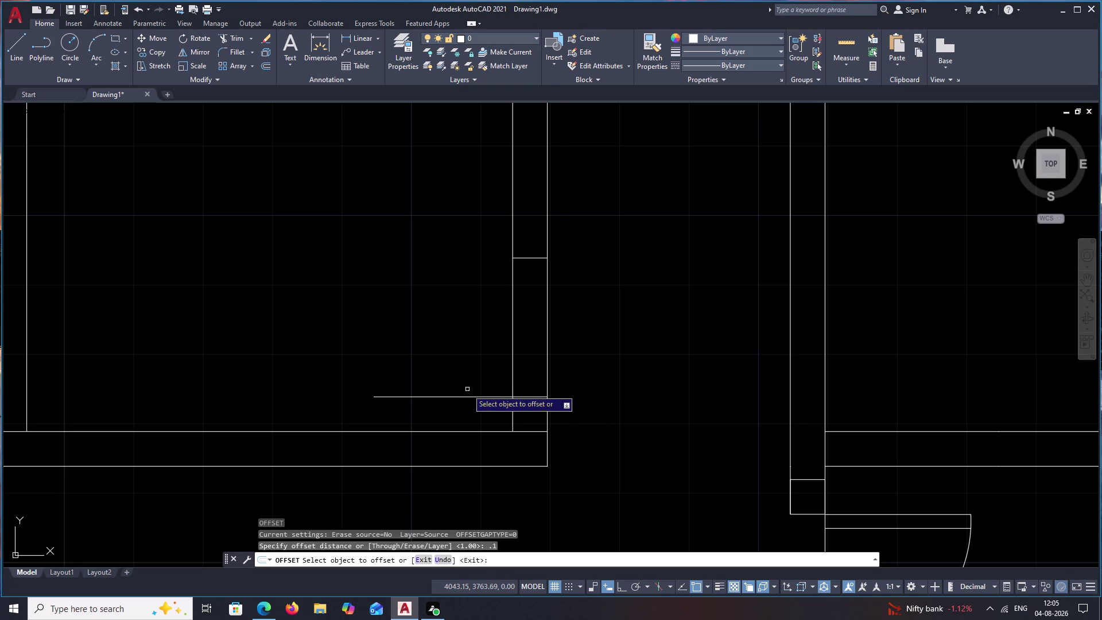
click(465, 397)
click(468, 365)
key(Escape)
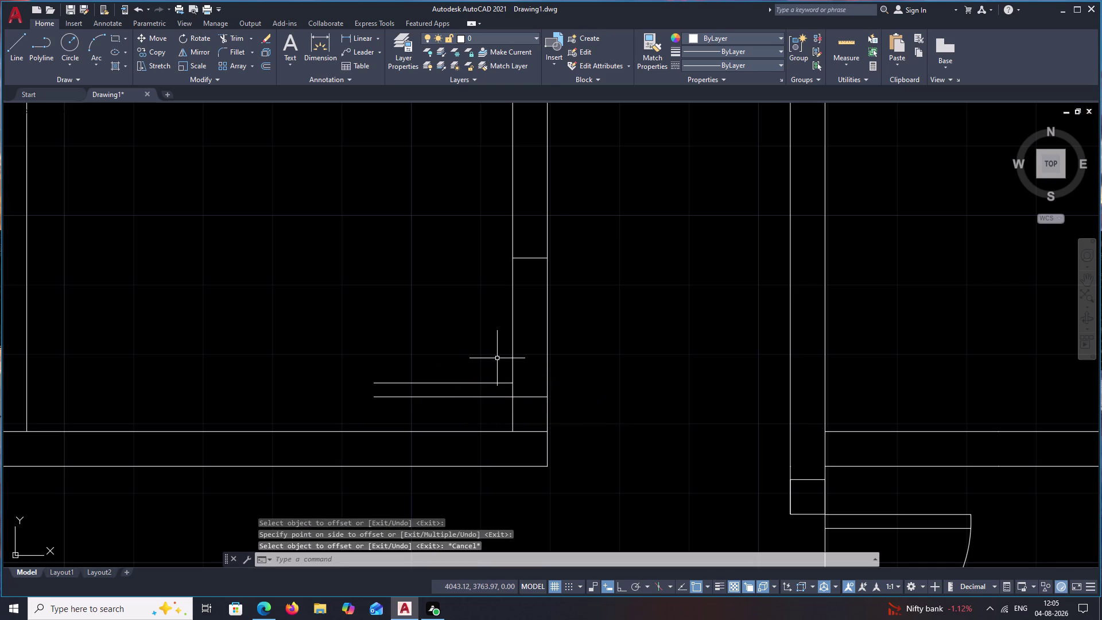
Draw a 3-point swing arc from the leaf's end to the wall corner.
click(93, 36)
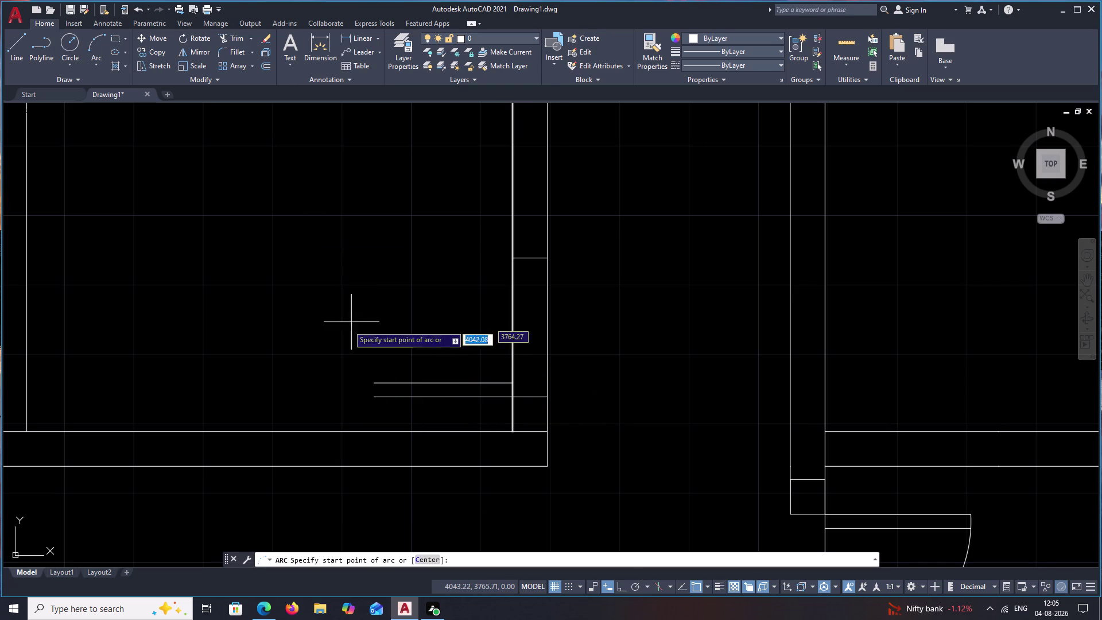
click(375, 398)
click(370, 383)
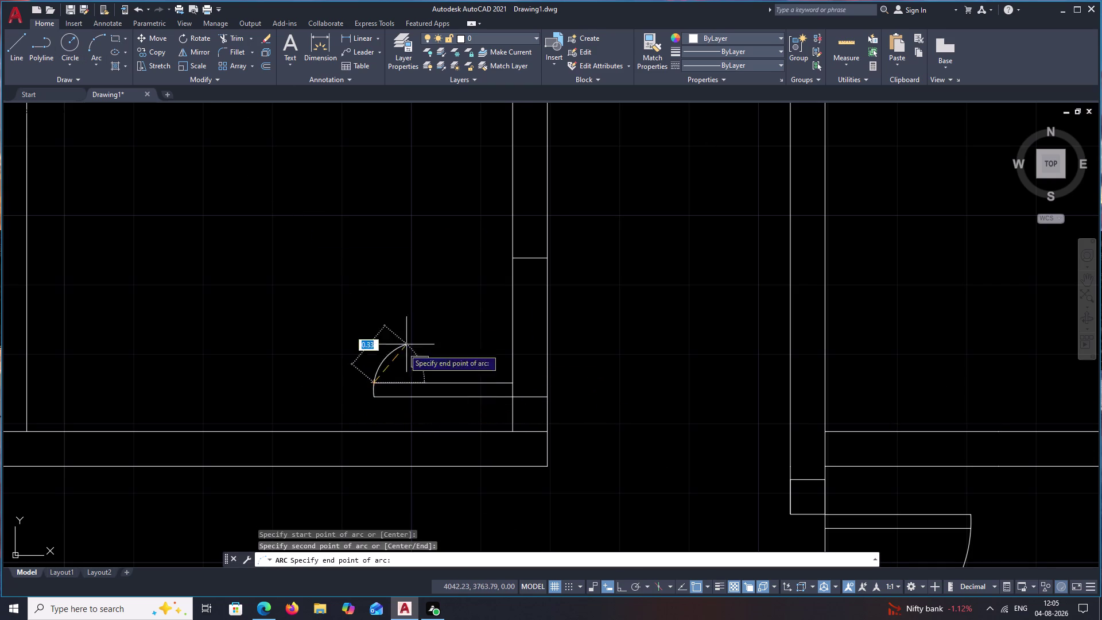
click(506, 255)
key(Escape)
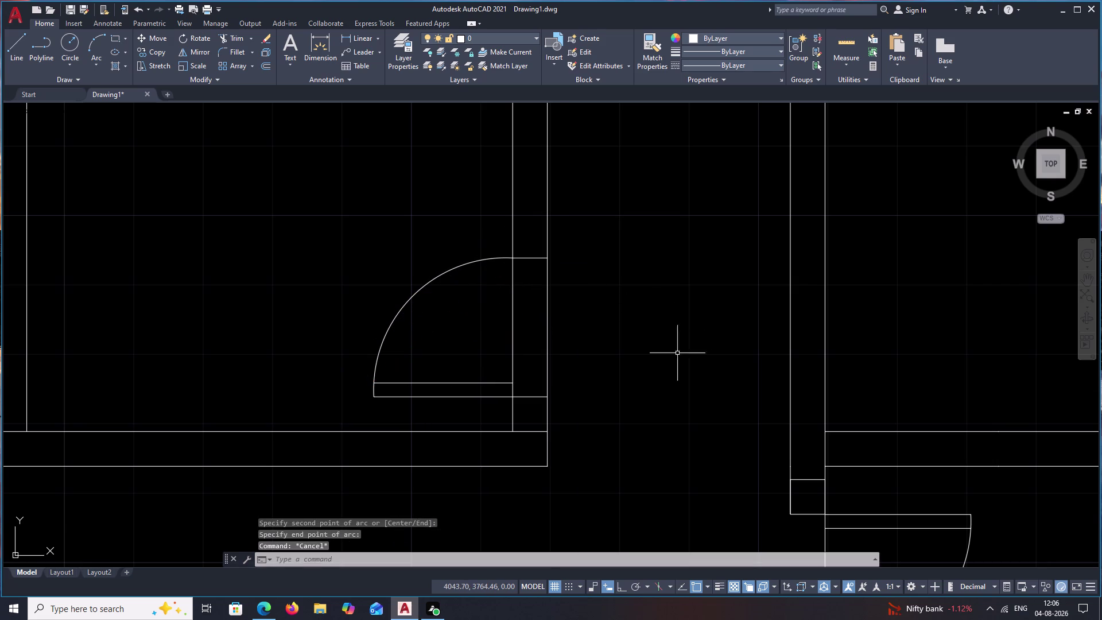
text(TR)
key(space)
drag(627, 351, 429, 338)
scroll(down, 3)
middle_drag(551, 388, 552, 235)
scroll(down, 3)
middle_drag(545, 304, 505, 355)
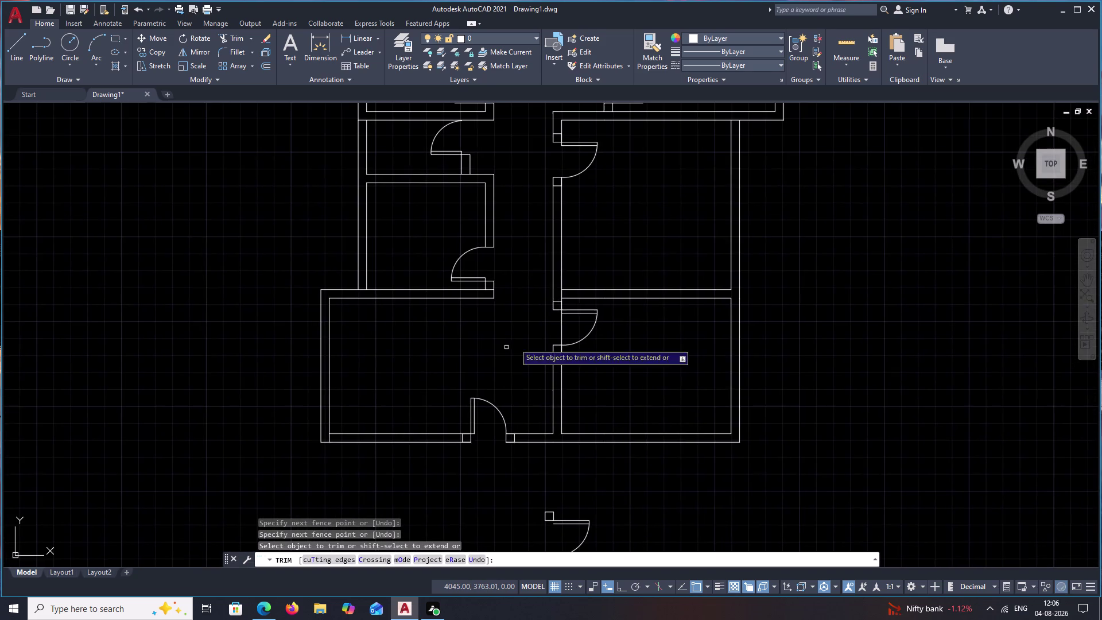
middle_drag(572, 203, 560, 356)
scroll(up, 3)
scroll(down, 3)
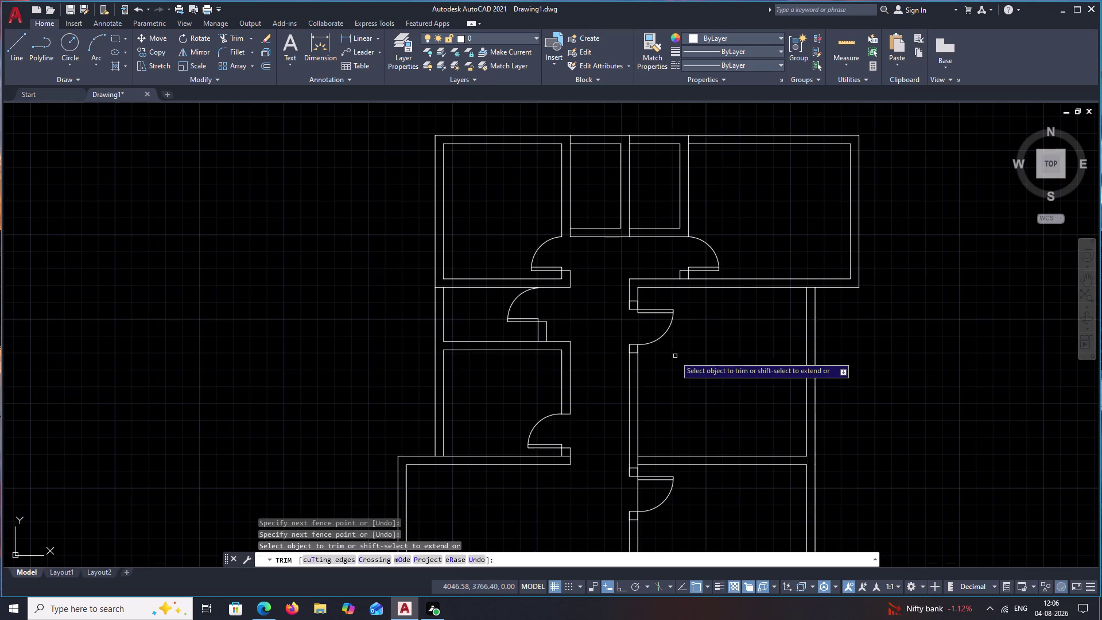
middle_drag(711, 348, 658, 385)
key(Escape)
scroll(up, 3)
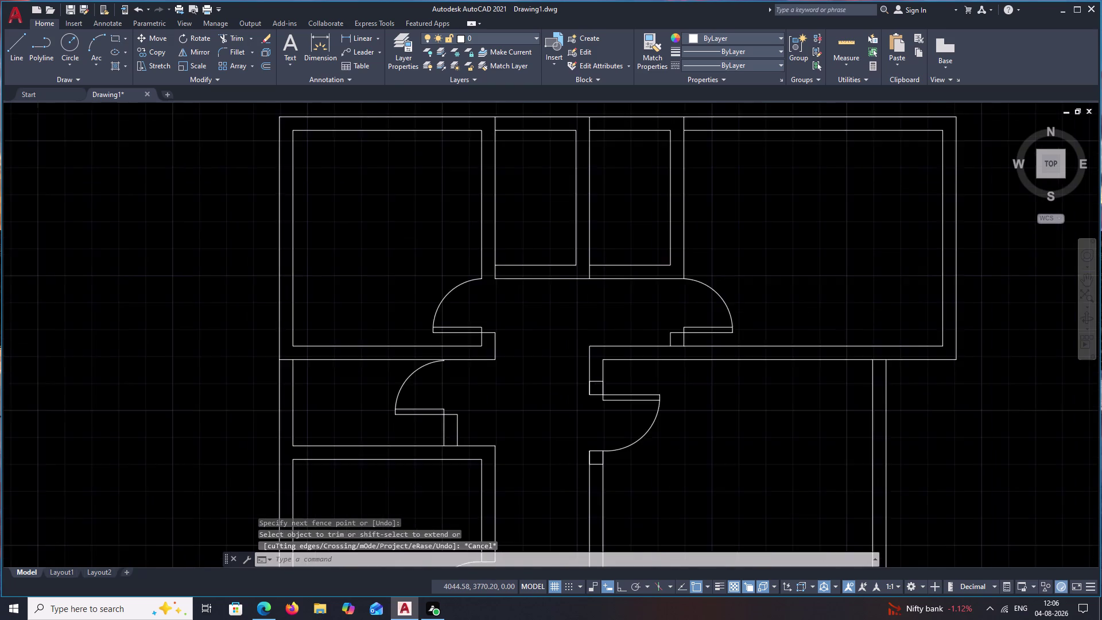
middle_drag(558, 291, 557, 282)
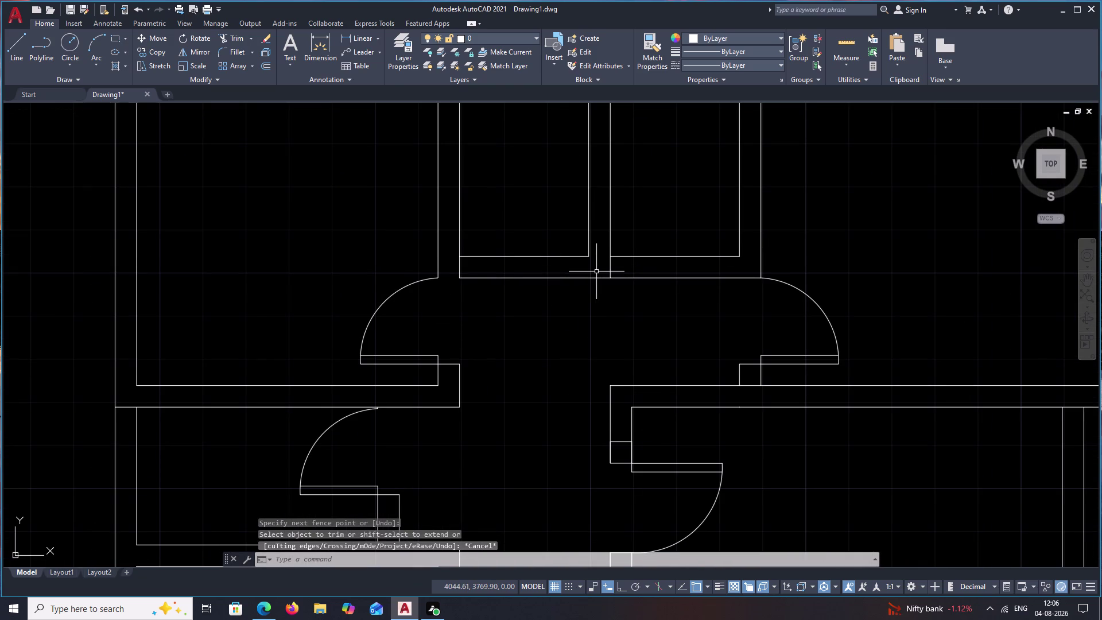
key(l)
key(space)
Offset the wall edge 0.25 to mark one side of the opening.
click(587, 256)
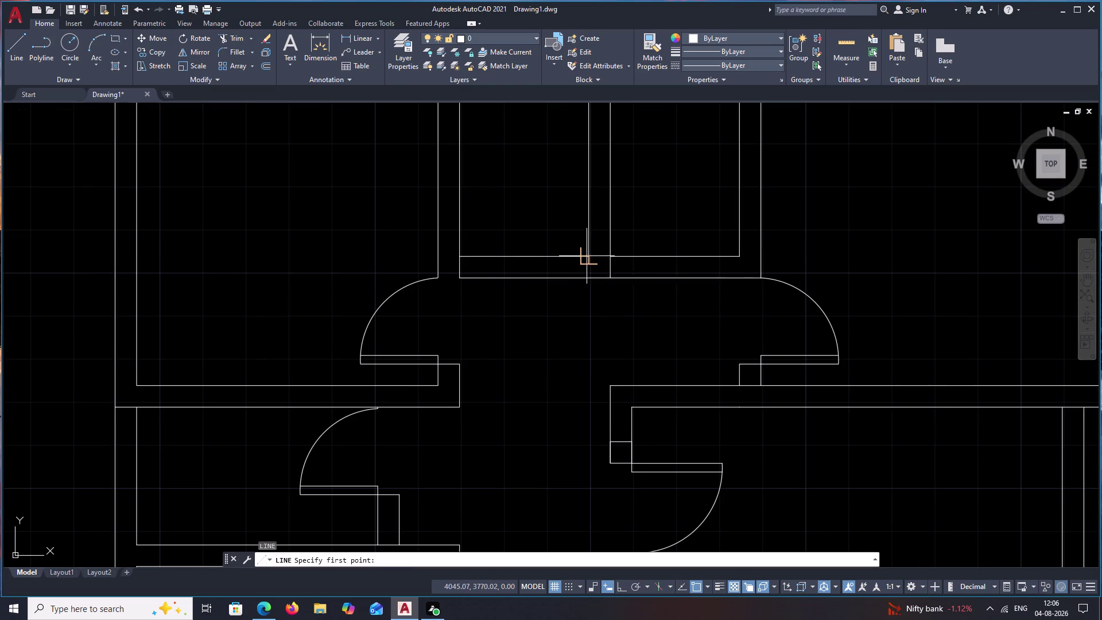
click(589, 279)
key(Escape)
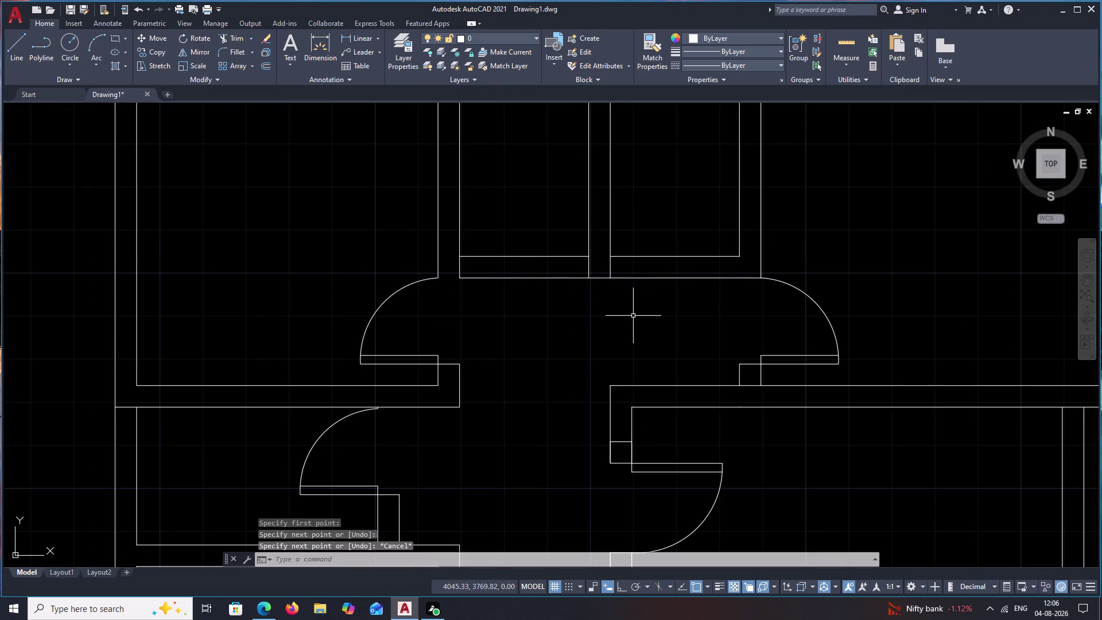
key(p)
key(BackSpace)
text(O .)
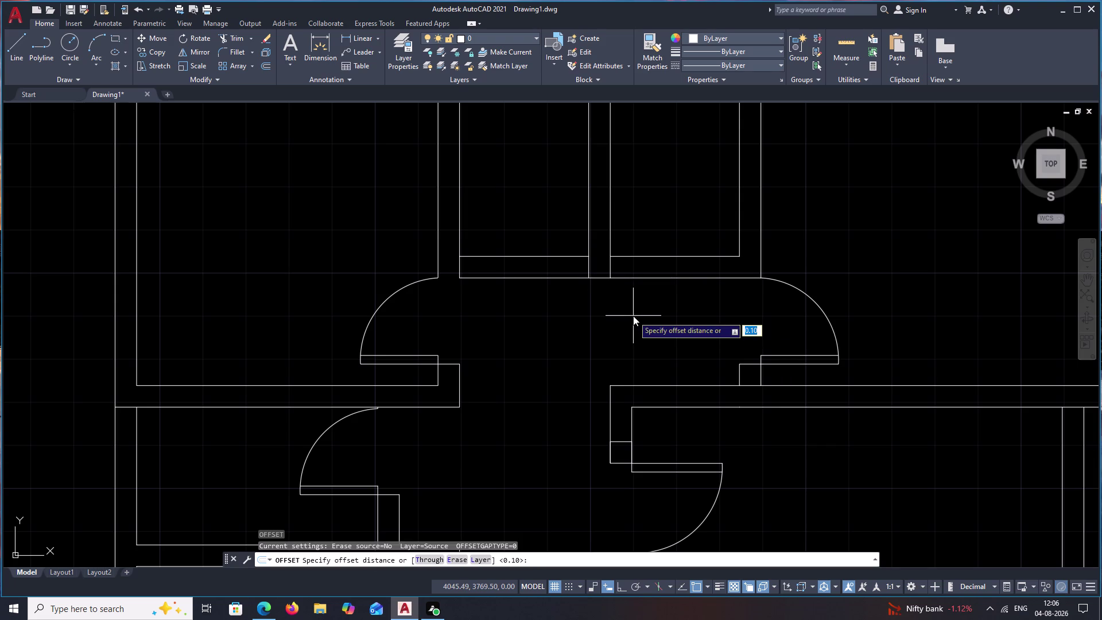
text(25)
key(space)
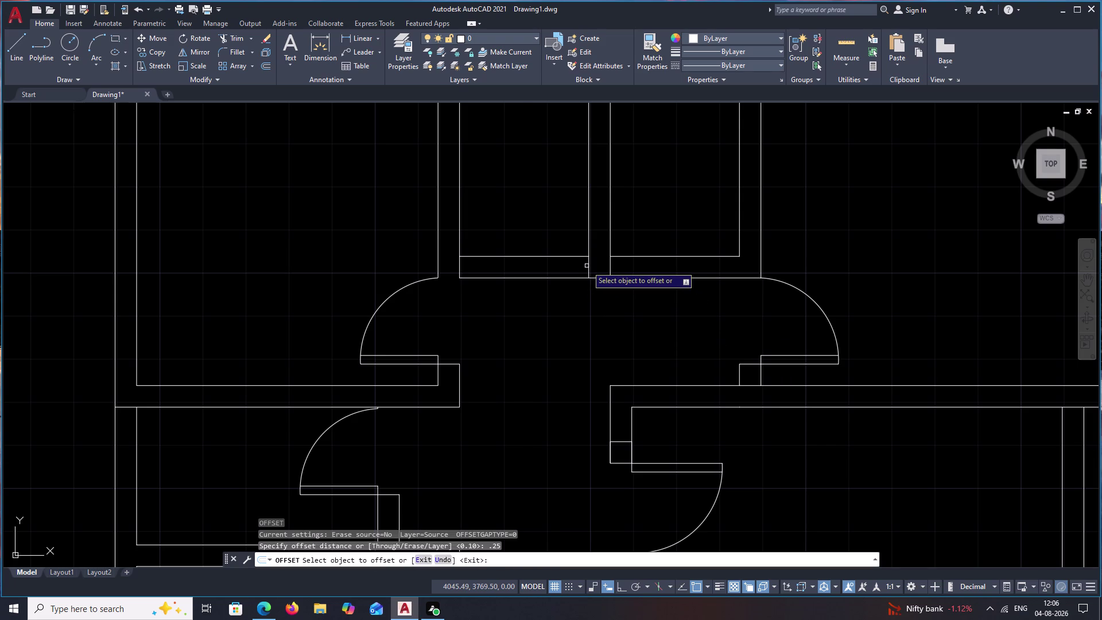
click(588, 265)
click(573, 271)
key(Escape)
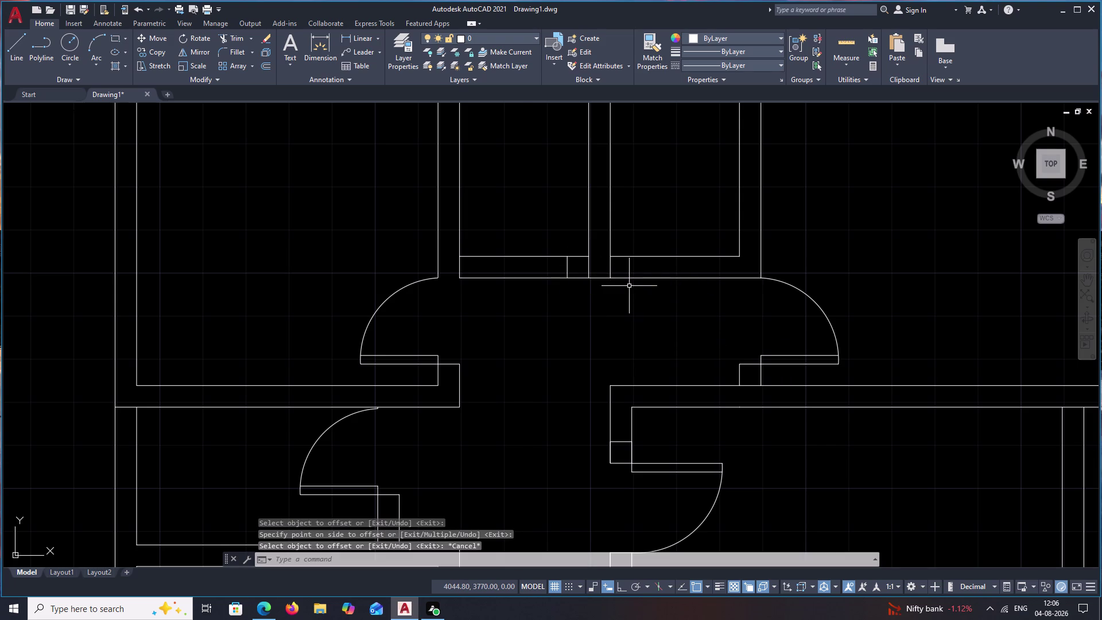
Offset the opening's edge line 0.6 further along the wall.
text(O .6)
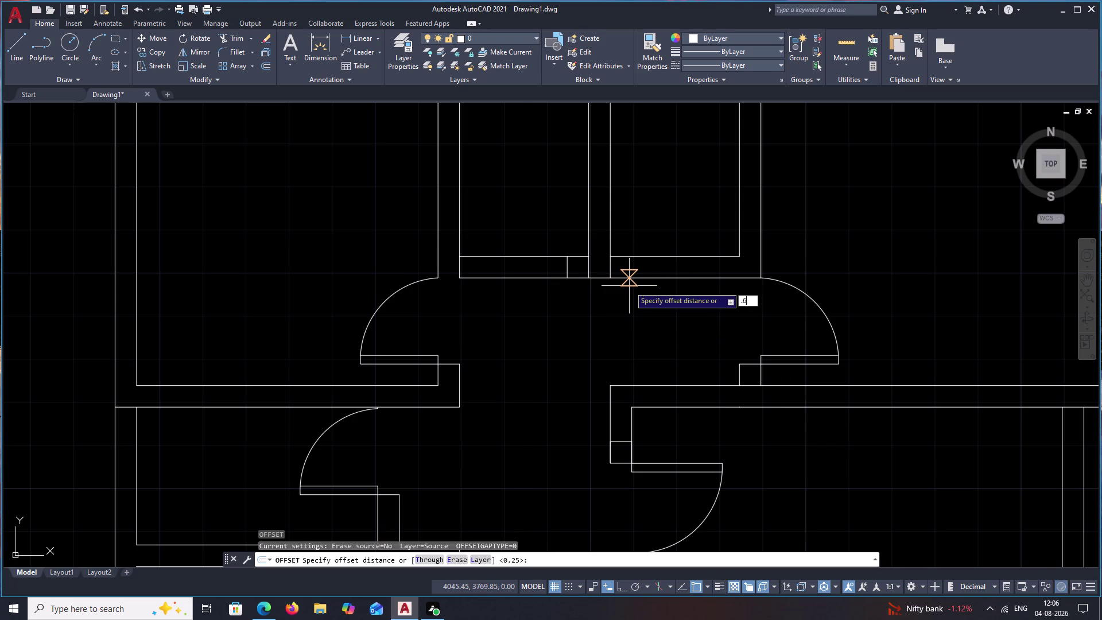
key(space)
click(568, 269)
click(519, 268)
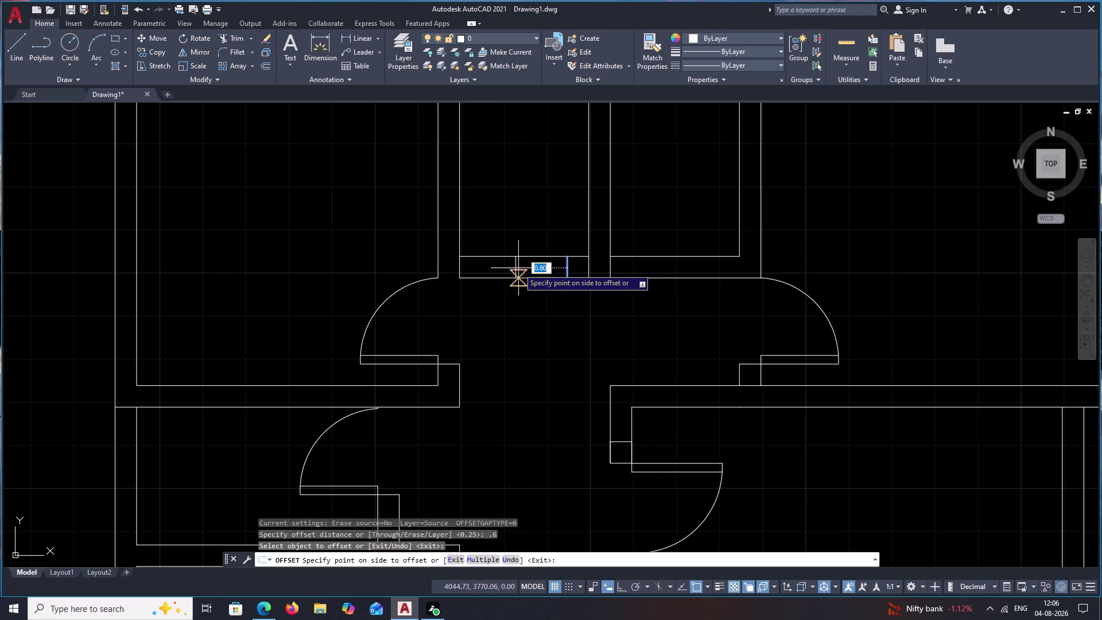
key(Escape)
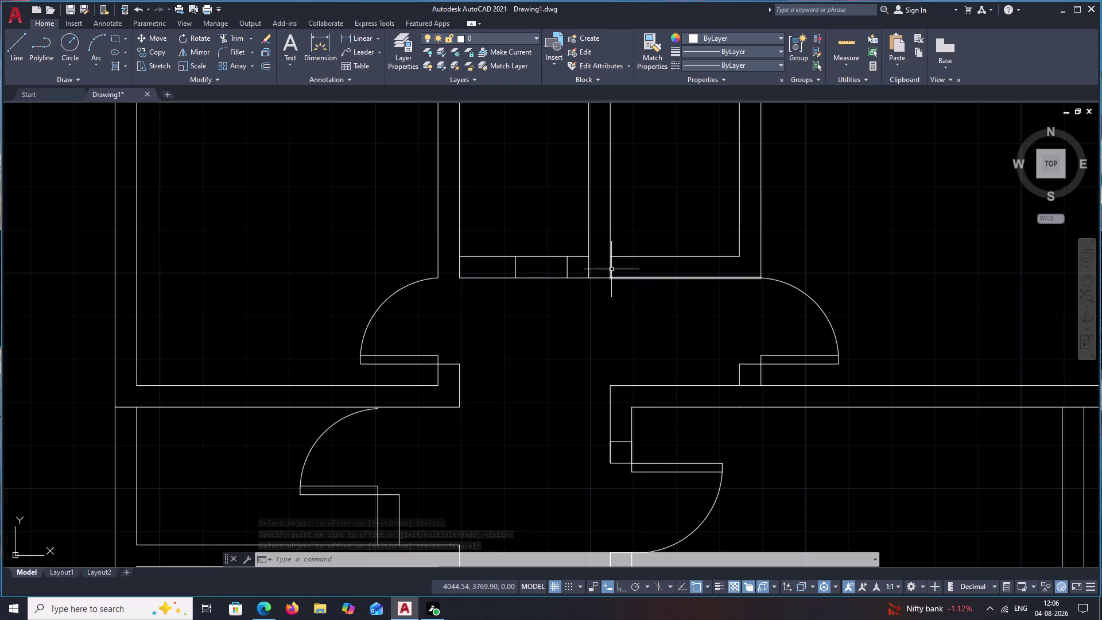
Draw a 0.6 vertical door leaf line at the opening edge.
key(l)
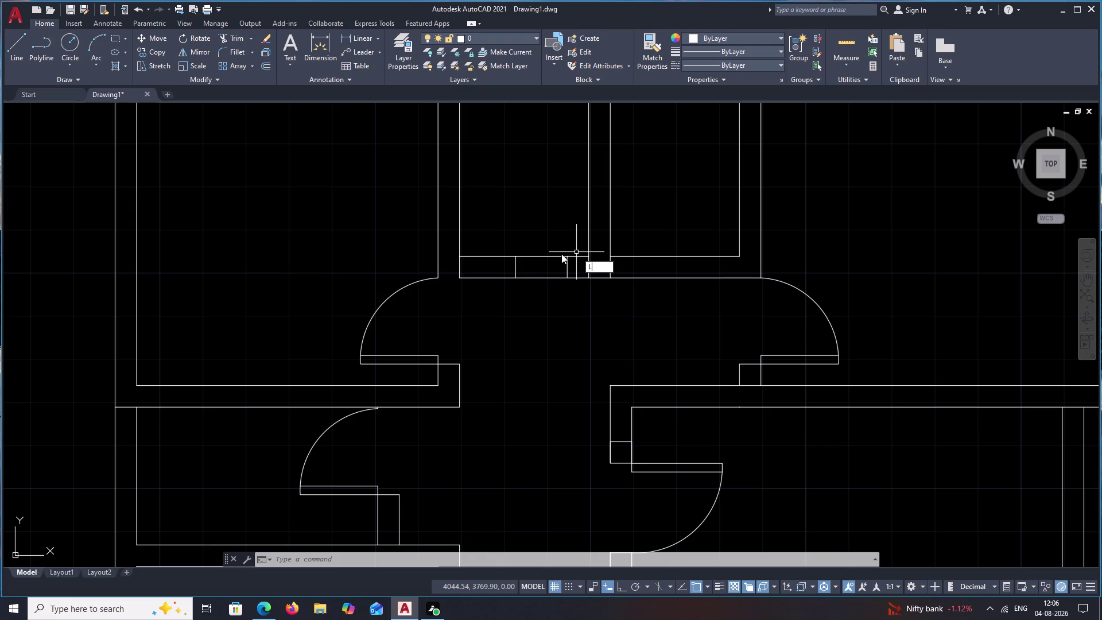
key(space)
click(564, 253)
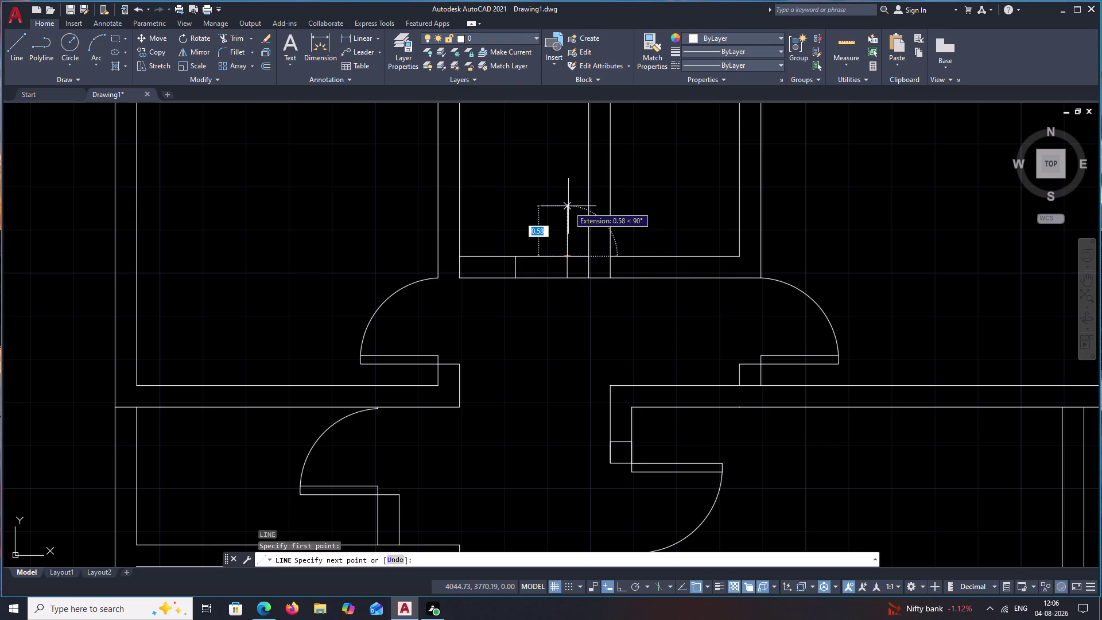
text(.6)
key(space)
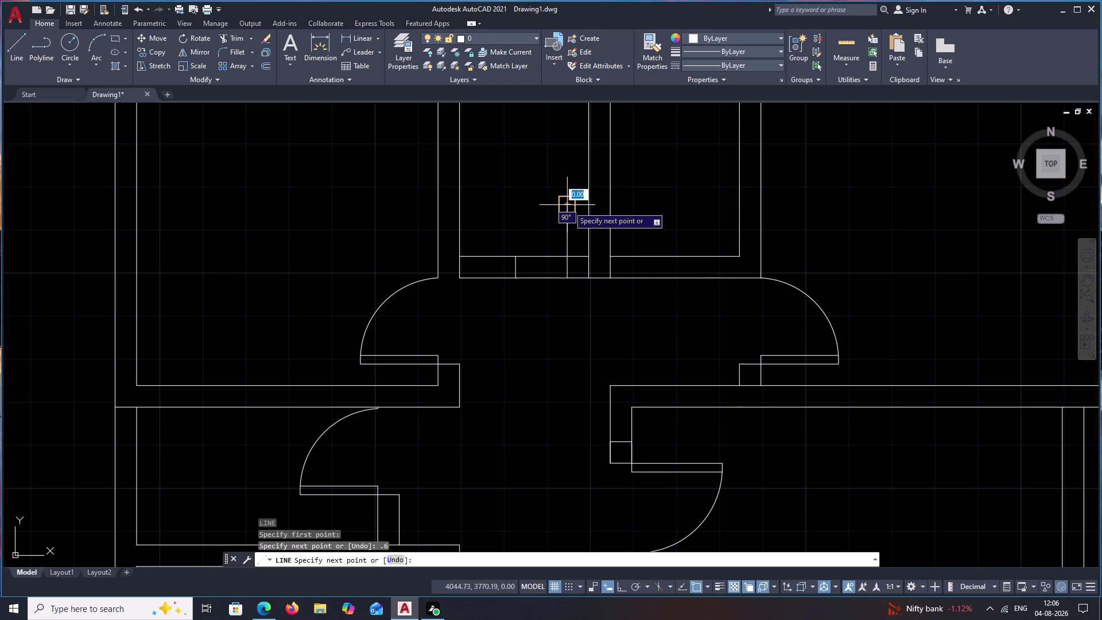
key(Escape)
Offset the door leaf line 0.1 to give it thickness.
text(O)
key(space)
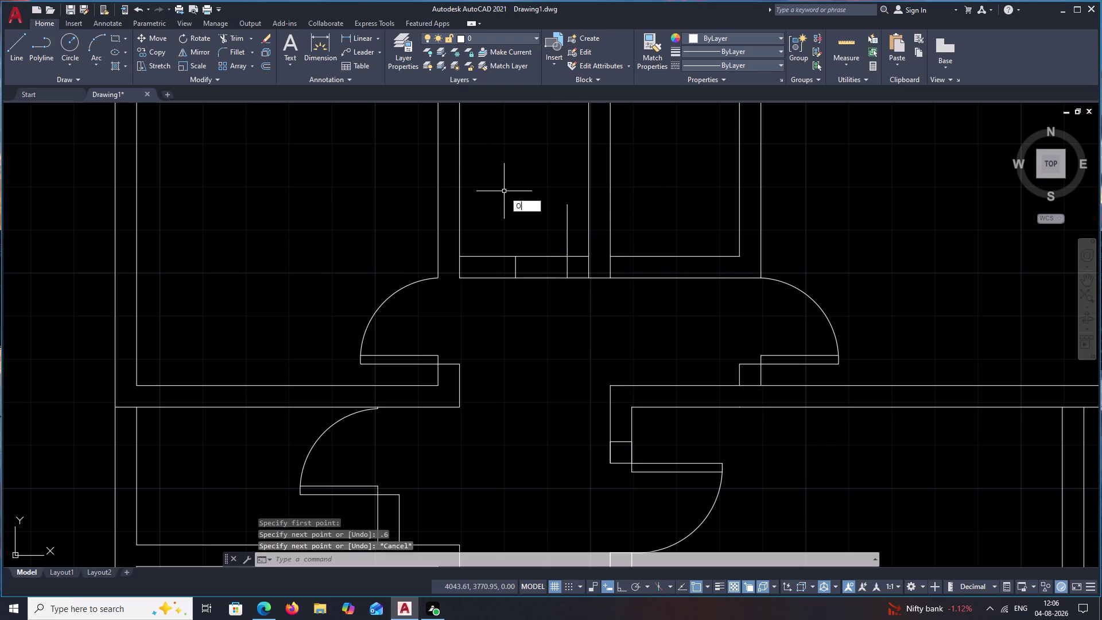
text(.)
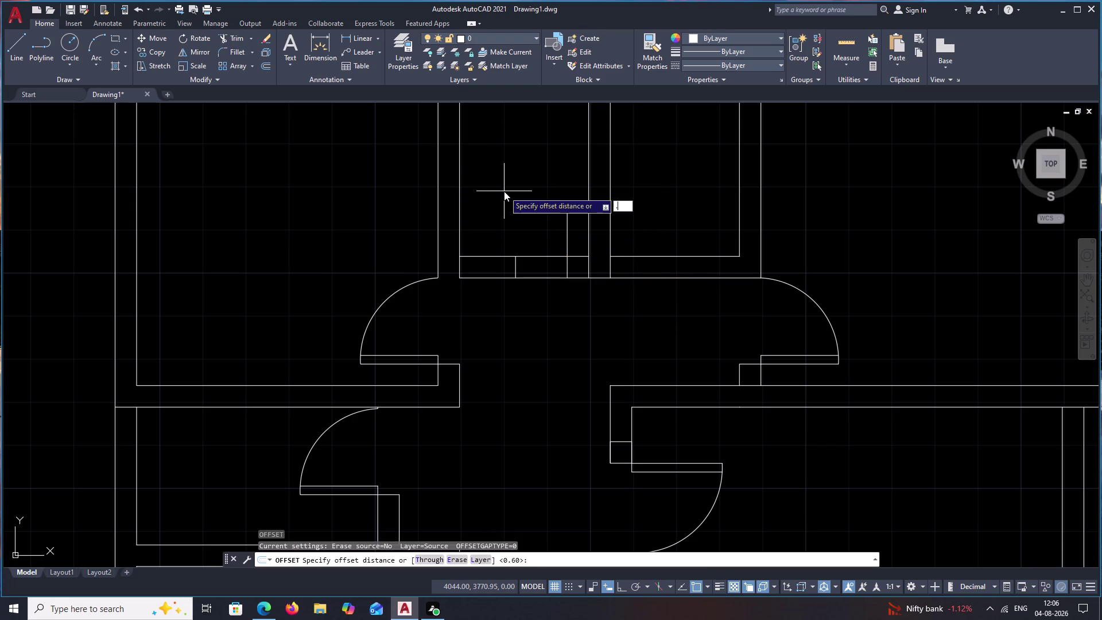
text(1)
key(space)
click(567, 224)
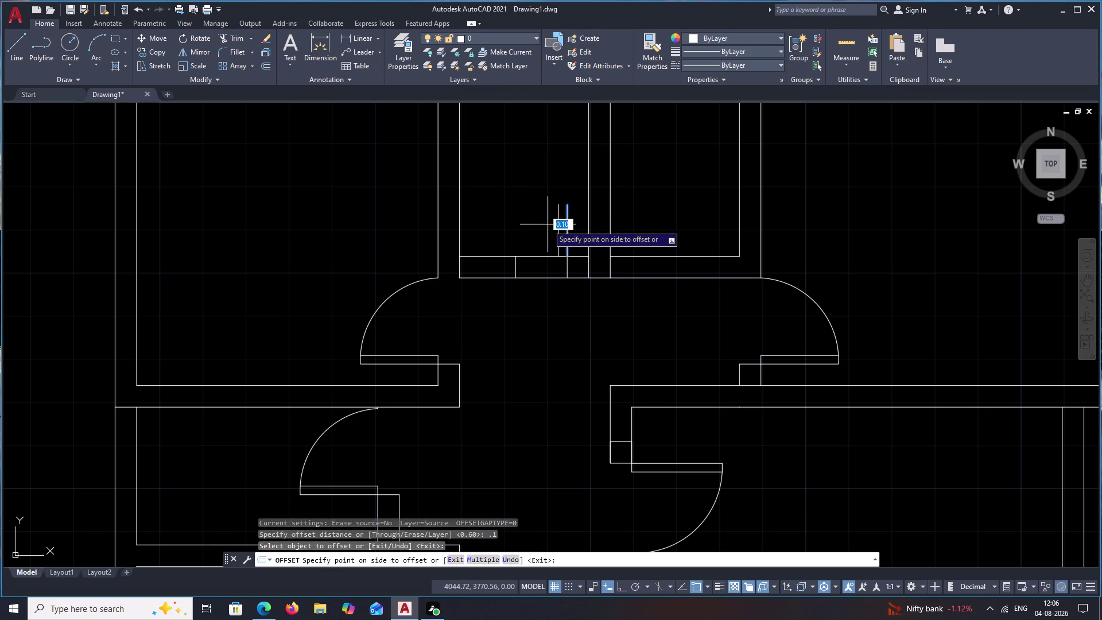
click(548, 224)
key(Escape)
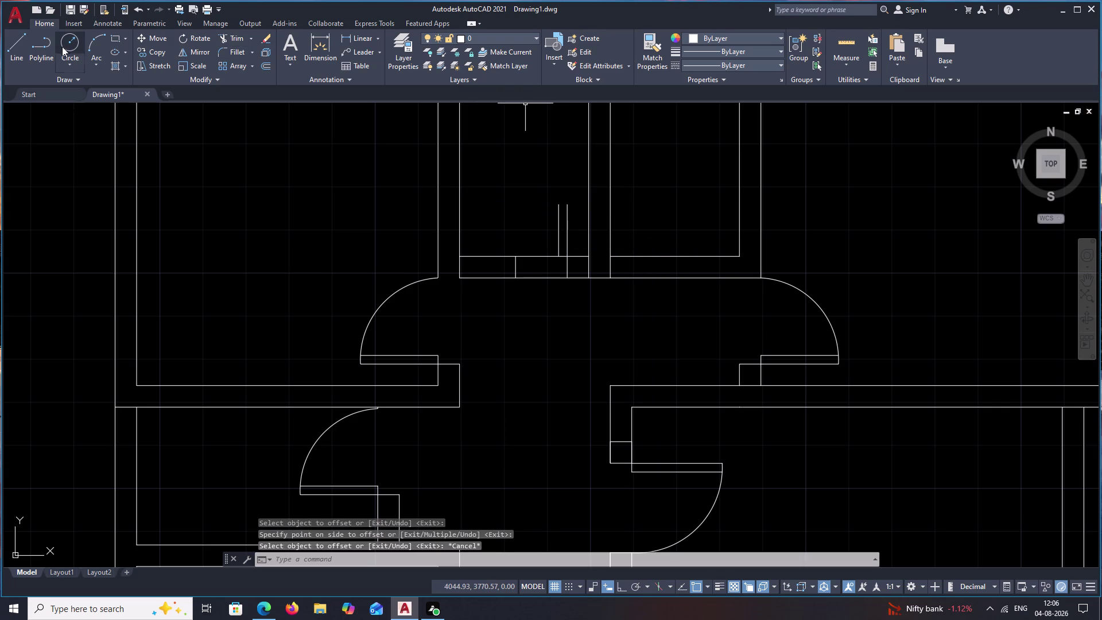
Draw a 3-point swing arc from the leaf's top end to the opening's far side.
click(91, 43)
scroll(up, 3)
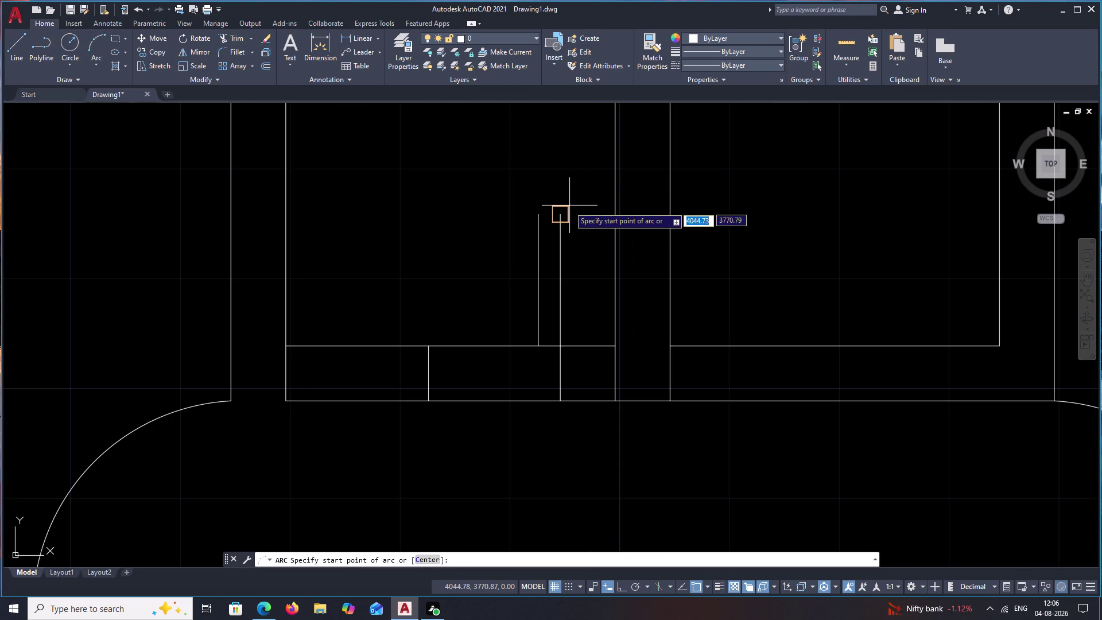
click(563, 210)
click(544, 211)
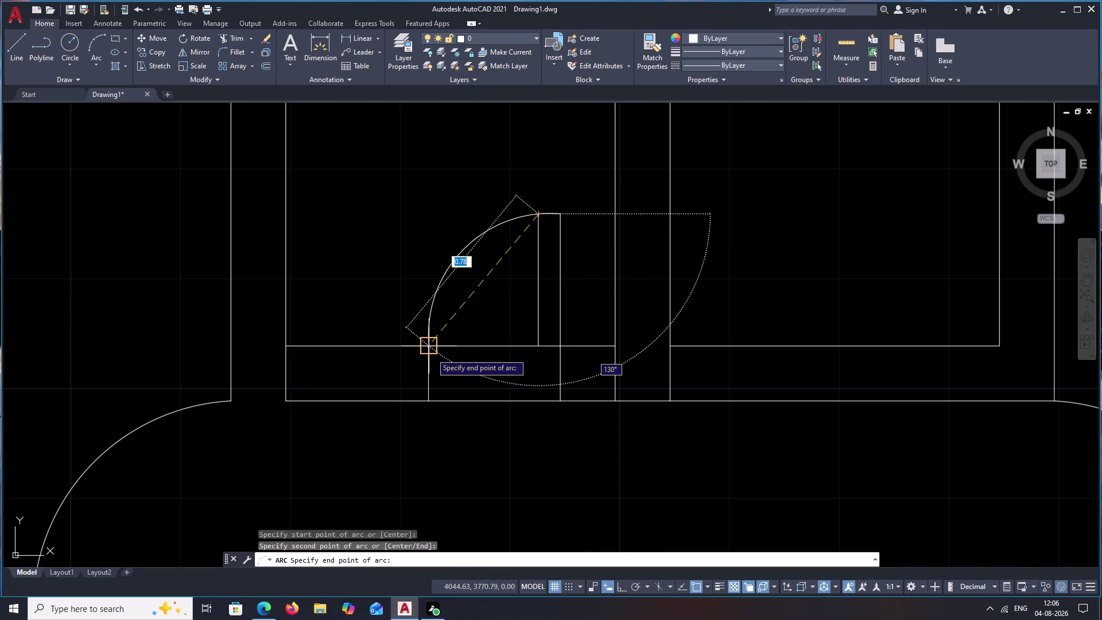
click(431, 353)
scroll(down, 3)
middle_drag(689, 337, 573, 337)
key(Escape)
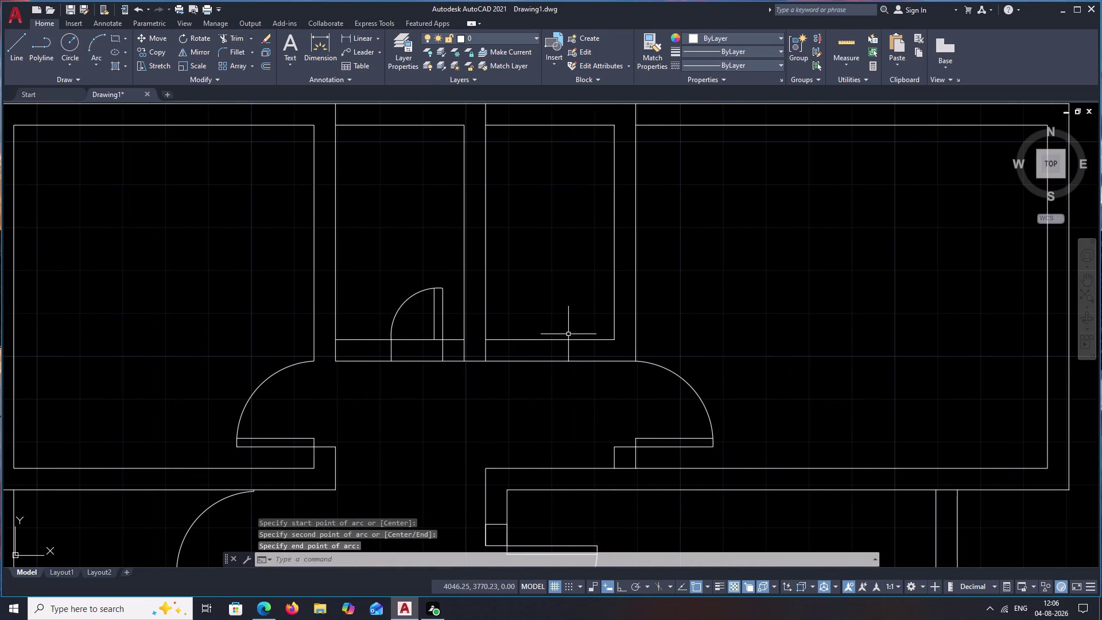
Mirror the door leaf and arc across the opening, keeping the original.
drag(453, 292, 394, 323)
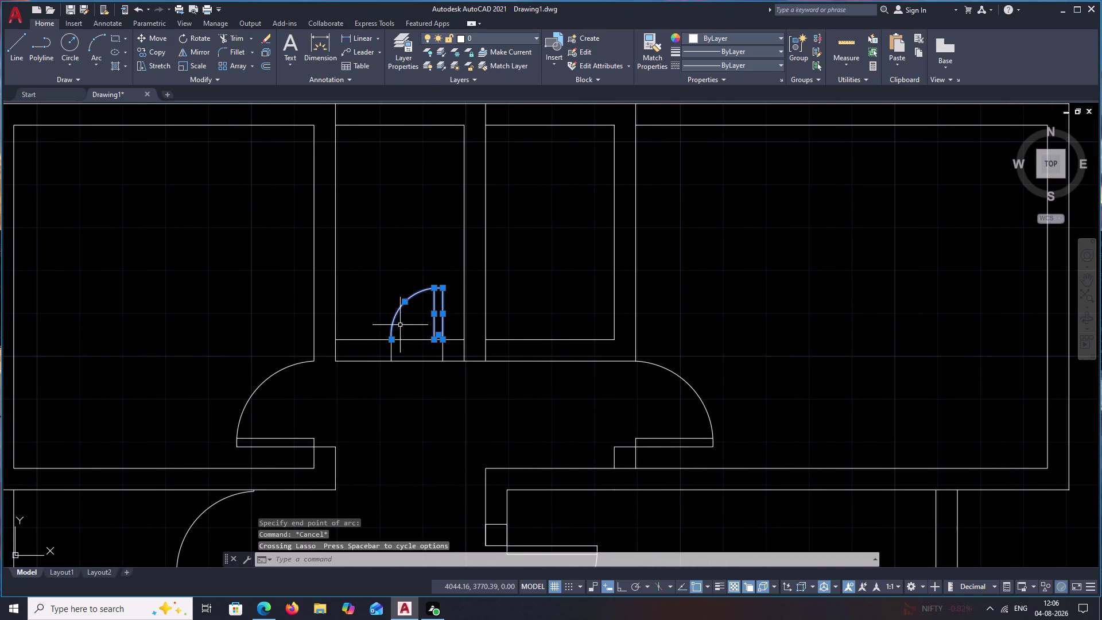
text(MI)
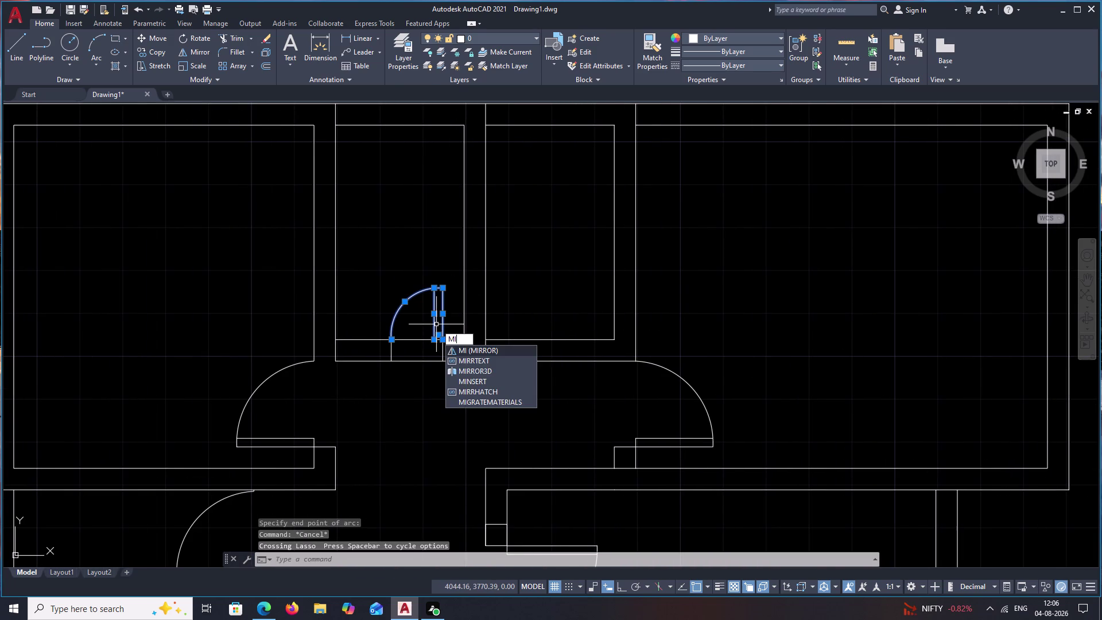
key(space)
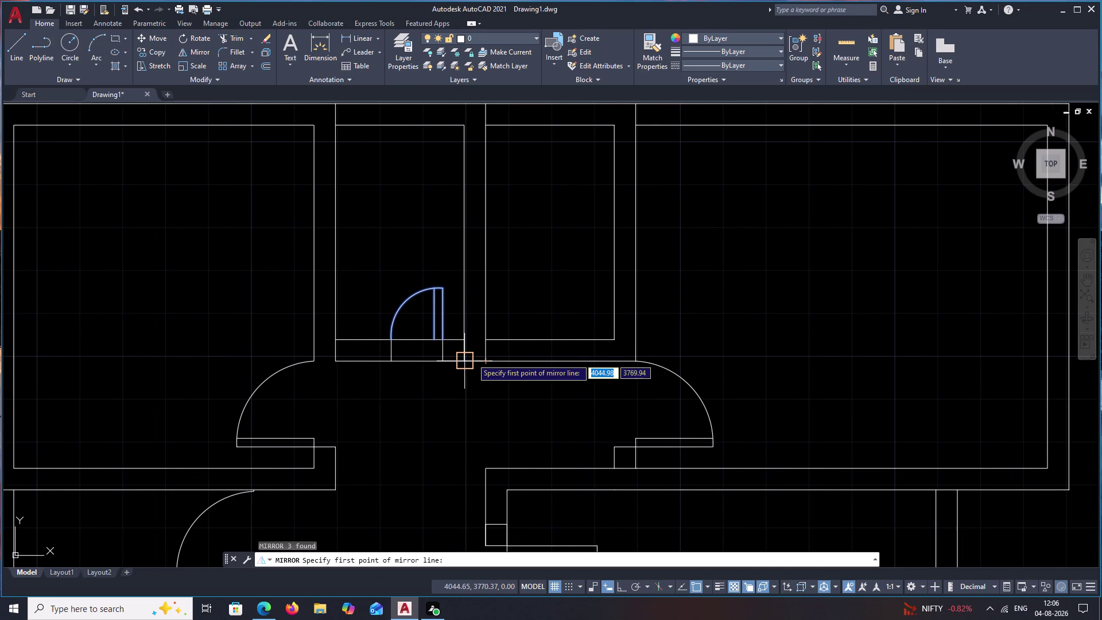
click(476, 358)
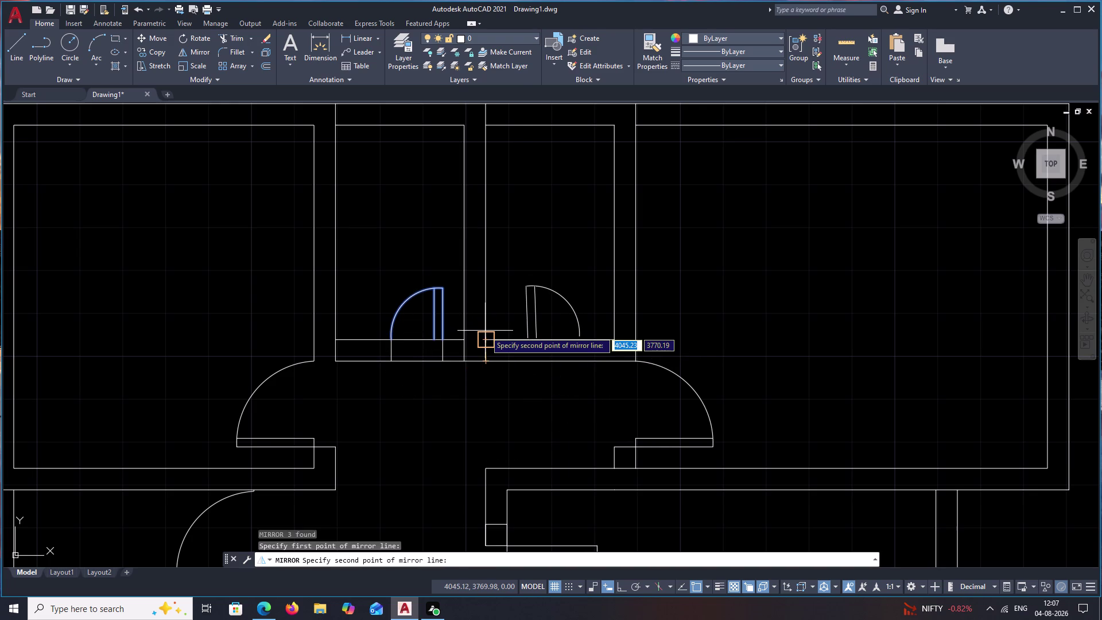
click(485, 332)
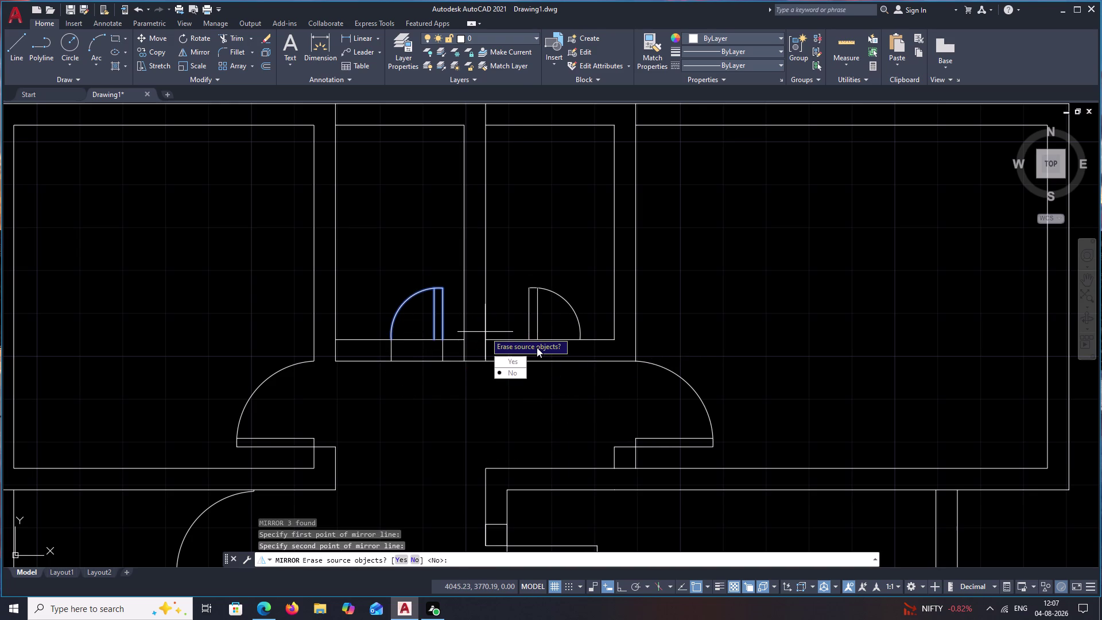
text(N)
key(space)
key(Escape)
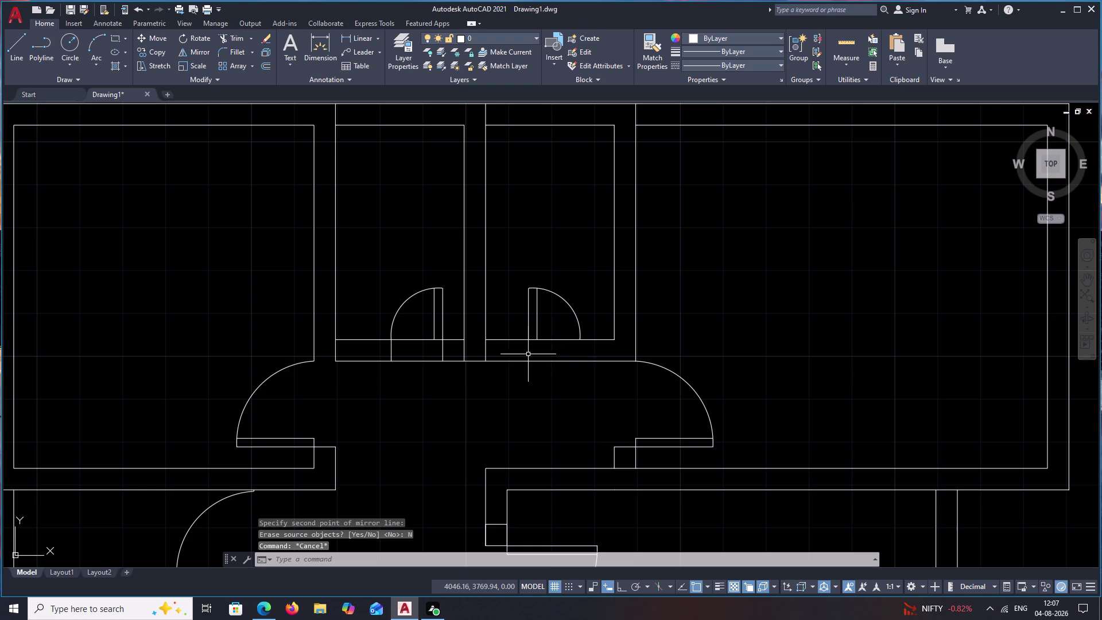
Extend the right door's swing arc to the wall.
text(EX)
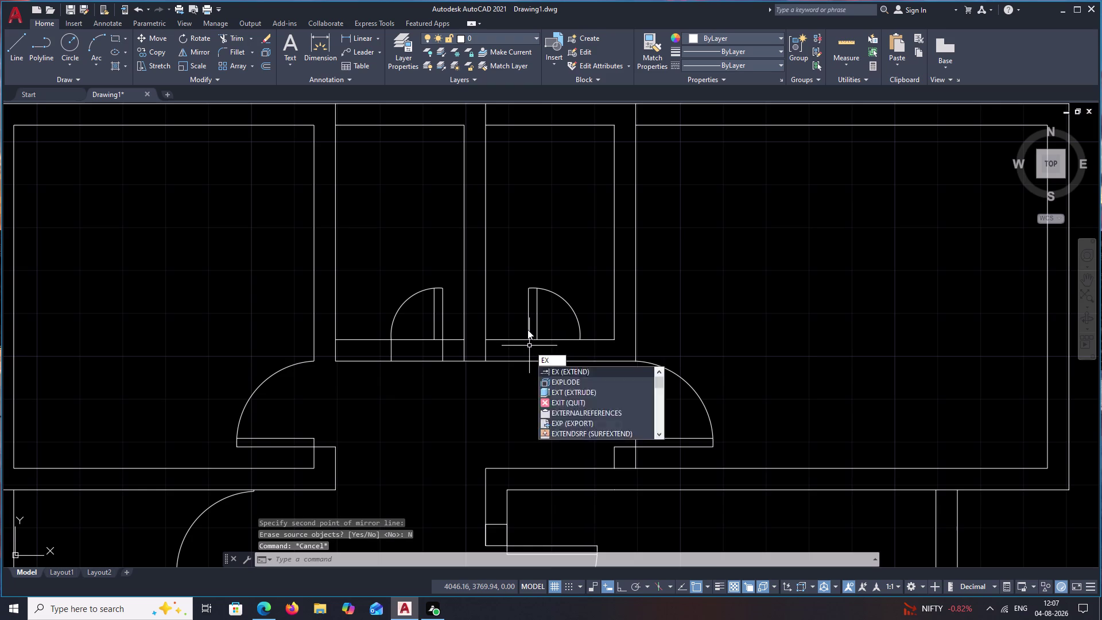
key(space)
click(528, 328)
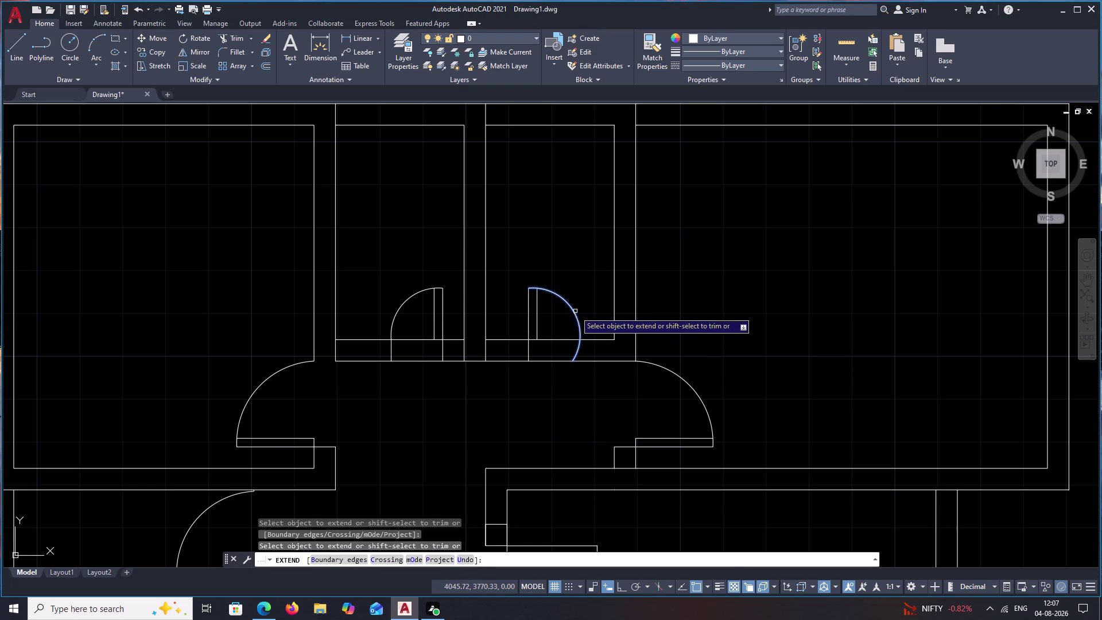
key(Escape)
key(k)
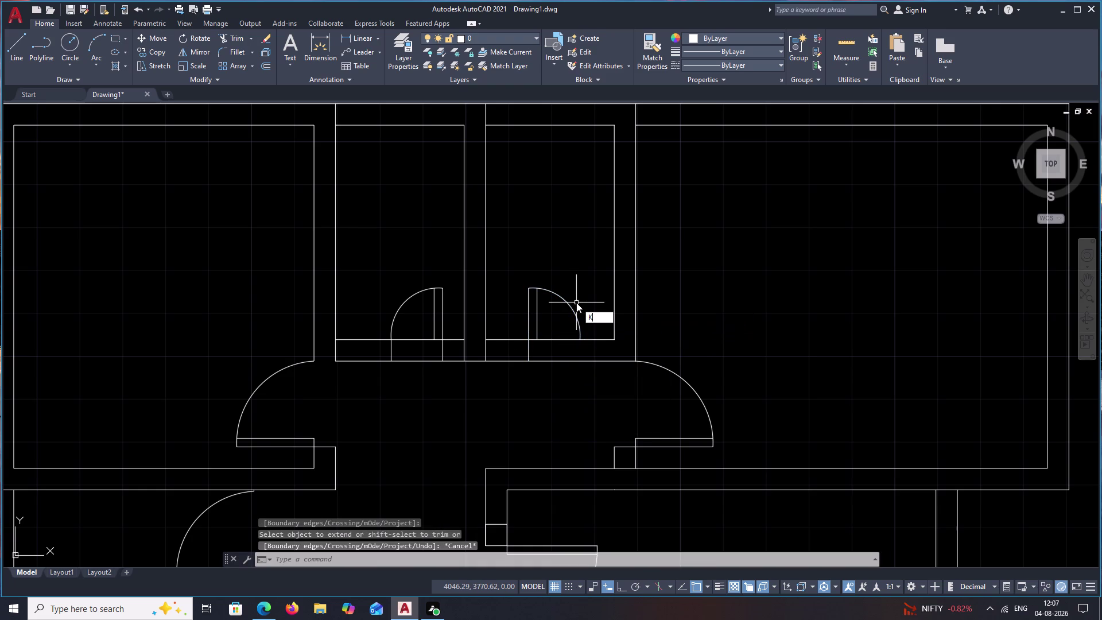
key(BackSpace)
Draw a short line from the arc's end down to the corridor wall.
text(L)
key(space)
key(Escape)
text(L)
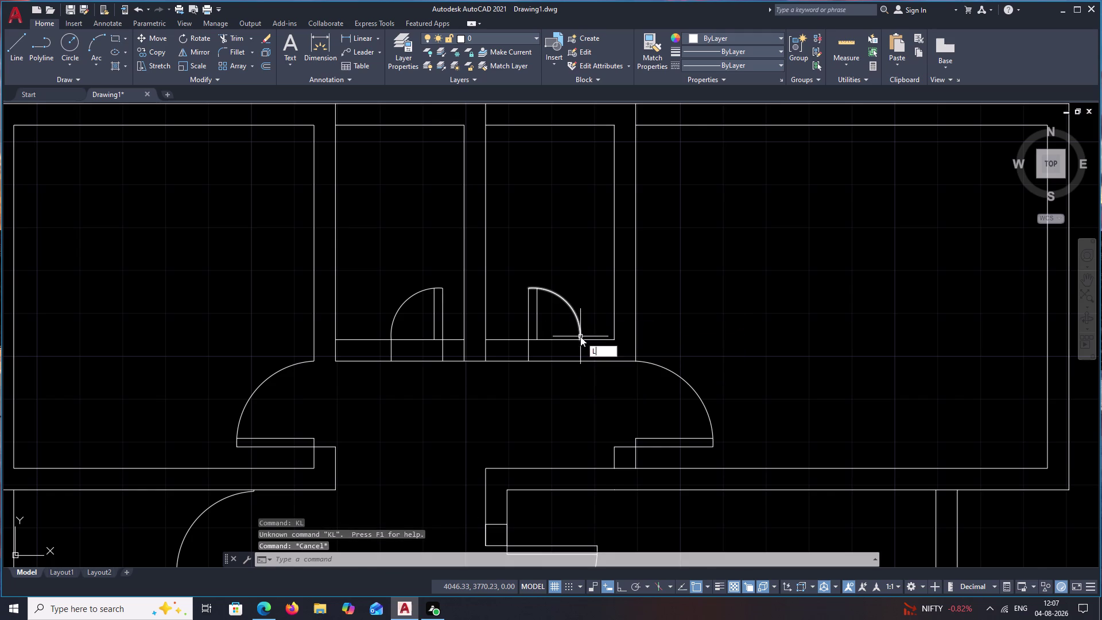
key(space)
scroll(up, 3)
click(580, 328)
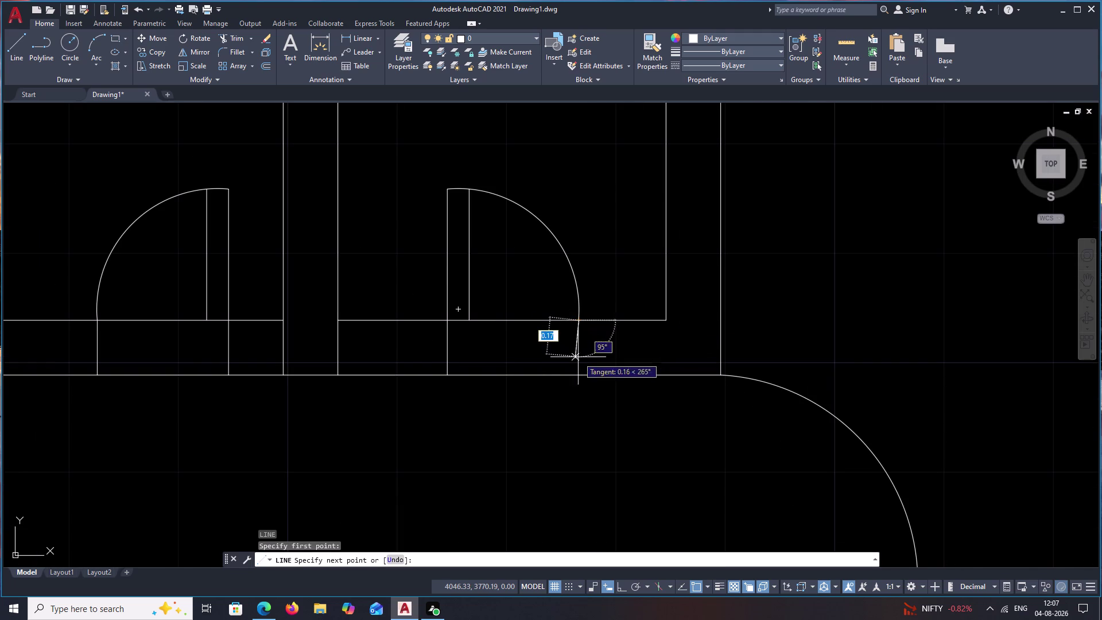
click(582, 373)
key(Escape)
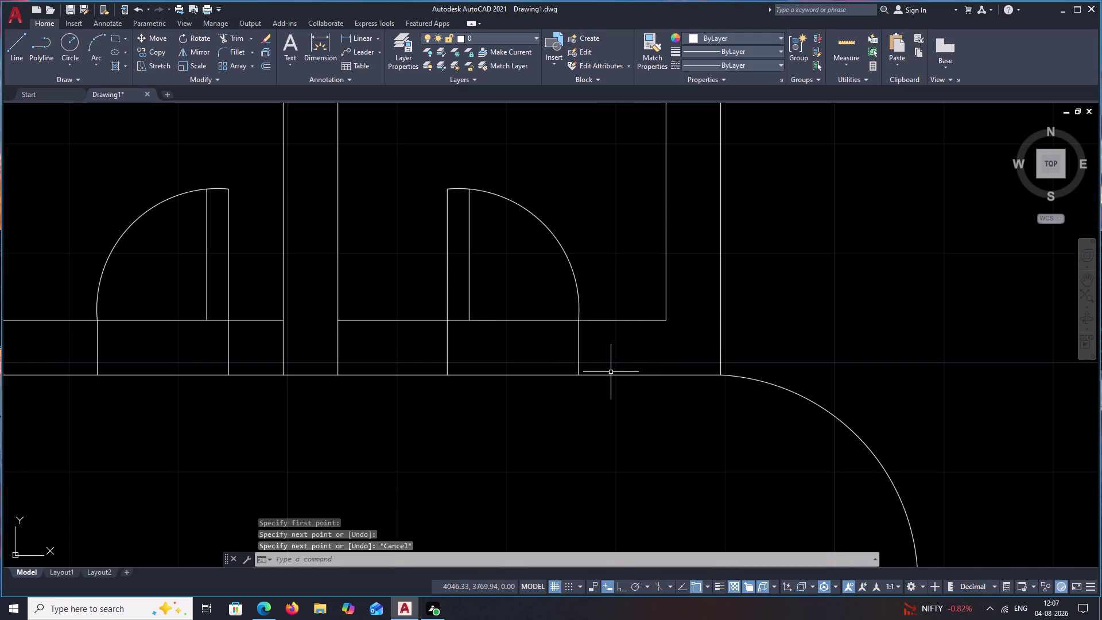
Trim the lines crossing the door opening.
text(TR)
key(space)
drag(539, 306, 519, 372)
scroll(down, 3)
drag(523, 349, 509, 401)
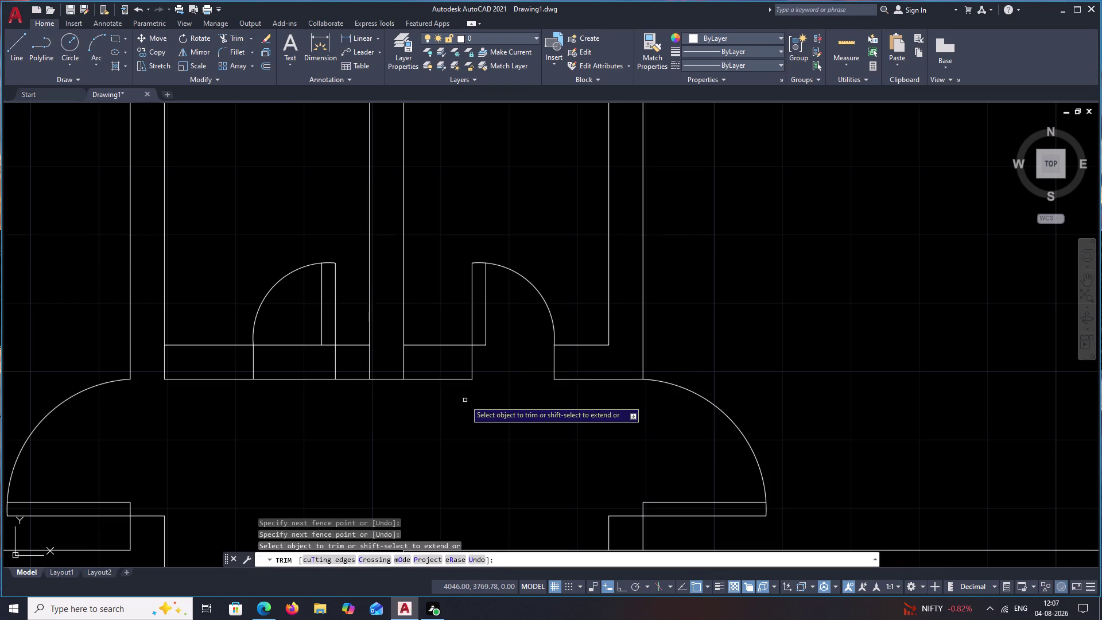
Fence-trim the leftover wall lines across the two top corridor door openings.
drag(300, 322, 312, 414)
scroll(down, 3)
middle_drag(386, 418, 404, 314)
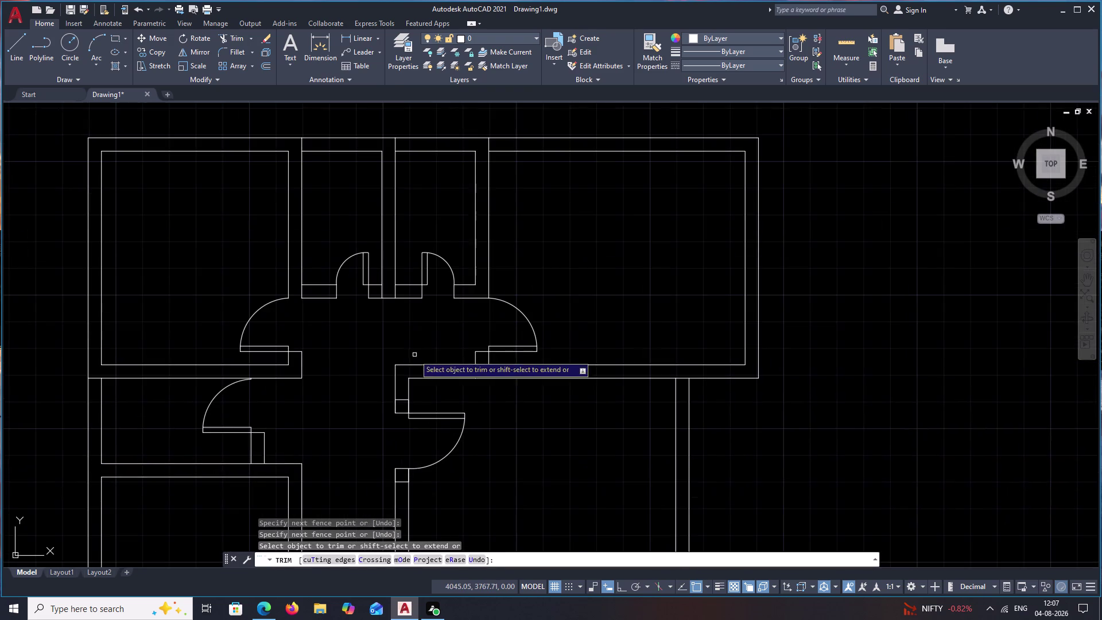
middle_drag(415, 336, 467, 171)
scroll(down, 3)
middle_drag(518, 321, 527, 276)
key(Escape)
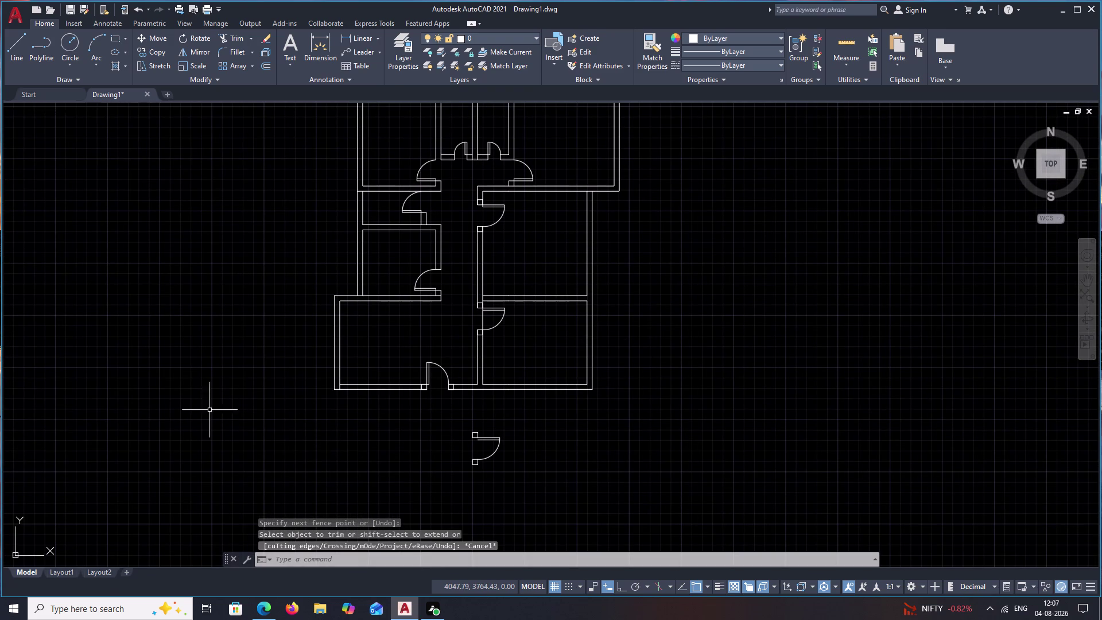
Pan and zoom toward the lower rooms to review the door swings.
middle_drag(479, 325, 548, 404)
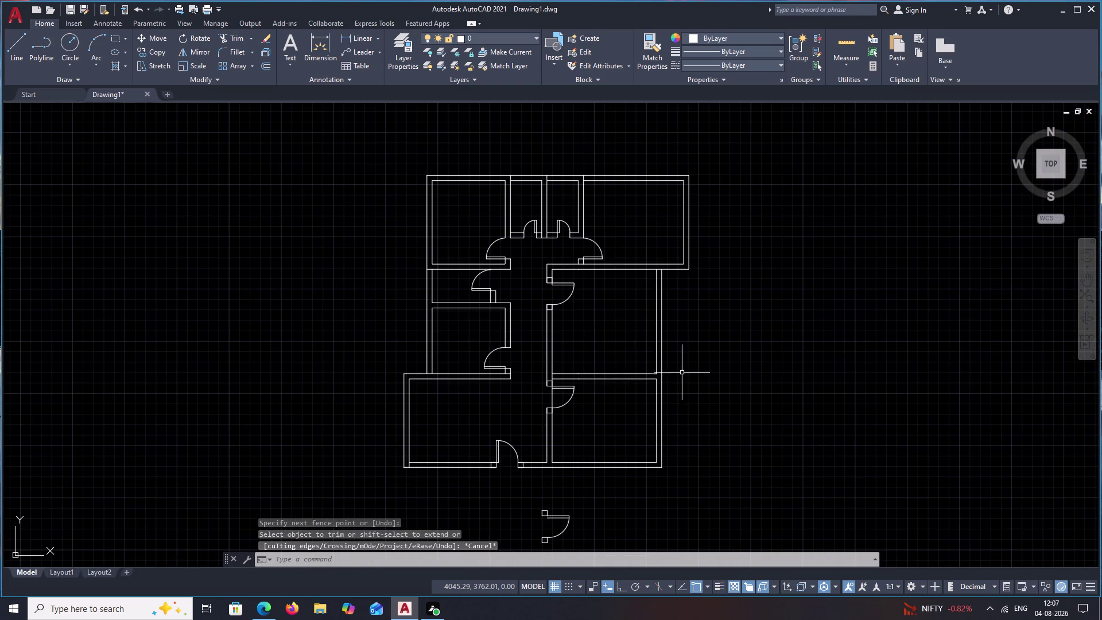
scroll(up, 3)
middle_drag(539, 329, 630, 331)
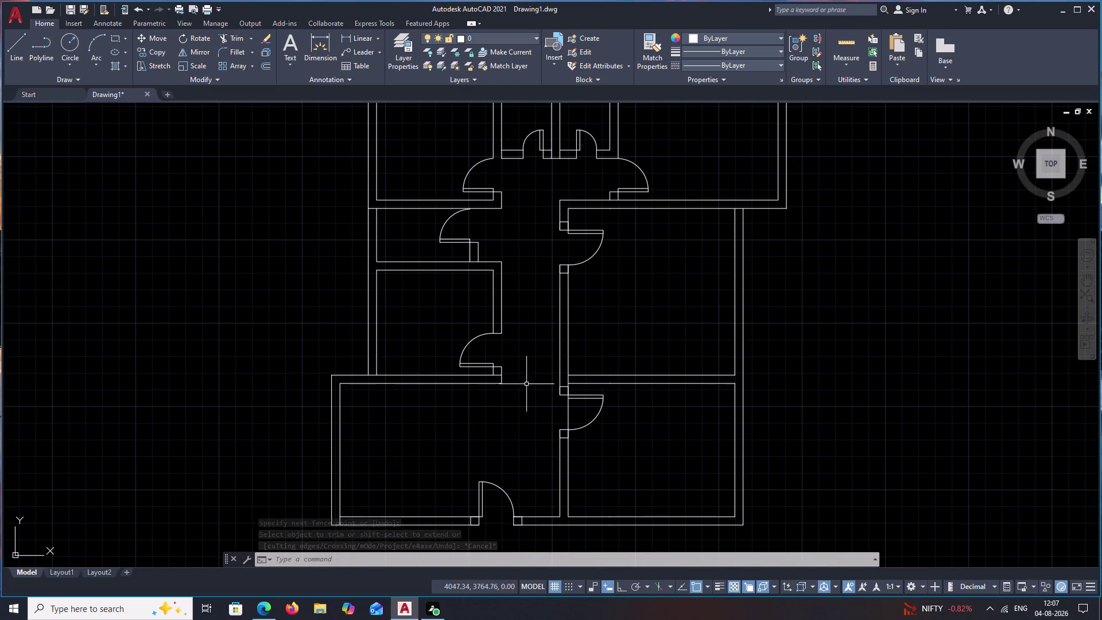
key(Escape)
Draw a cross line at the right-hand wall's midpoint using M2P between its corners.
key(l)
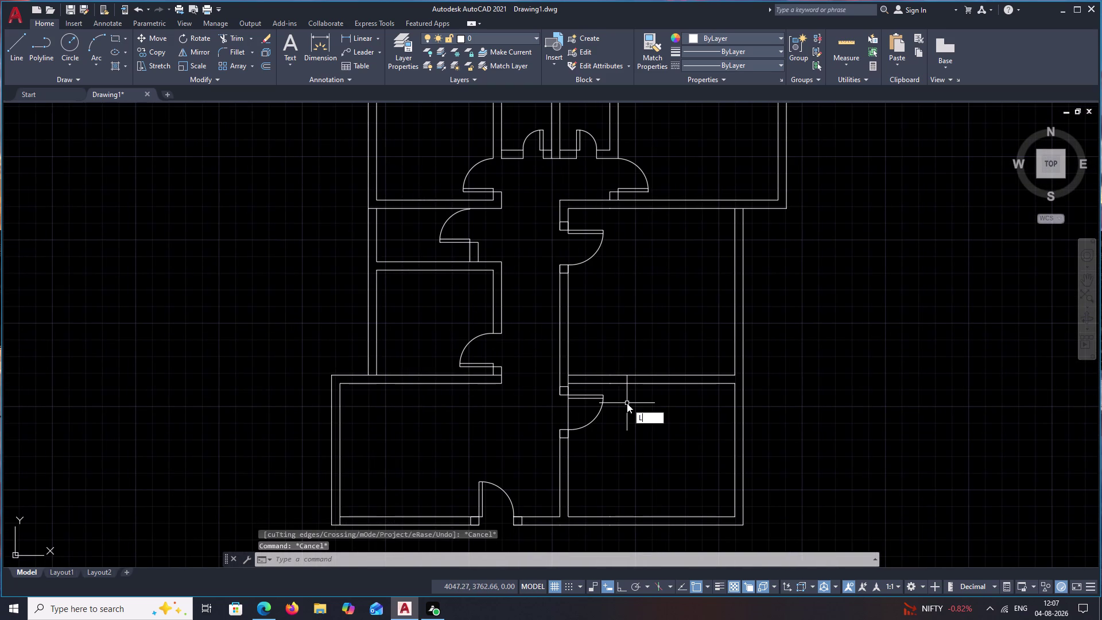
key(space)
scroll(up, 3)
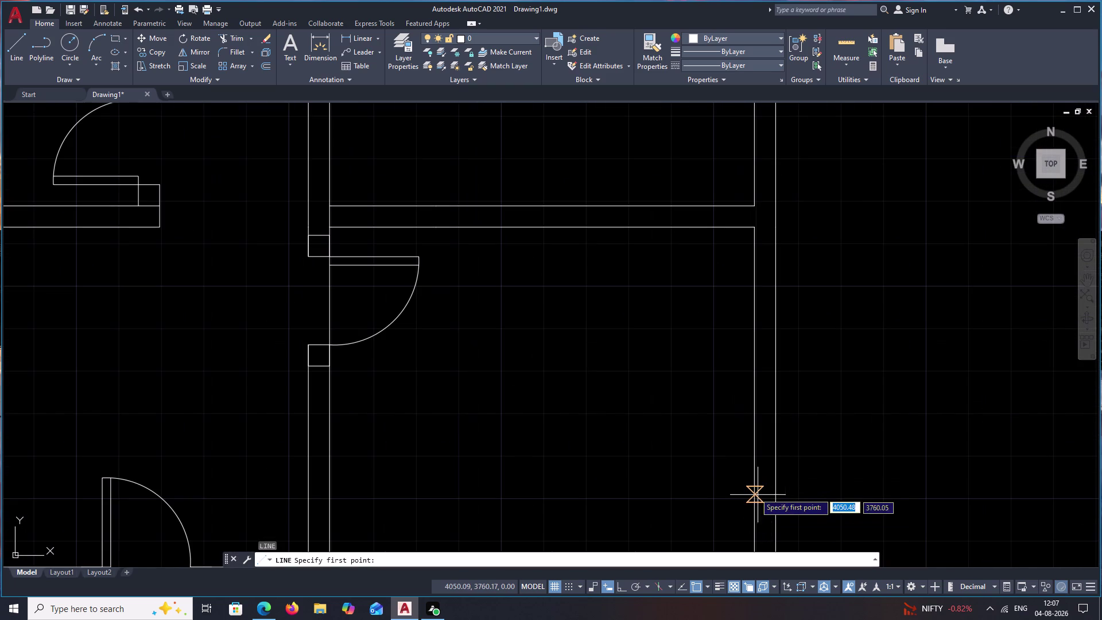
key(Escape)
text(L)
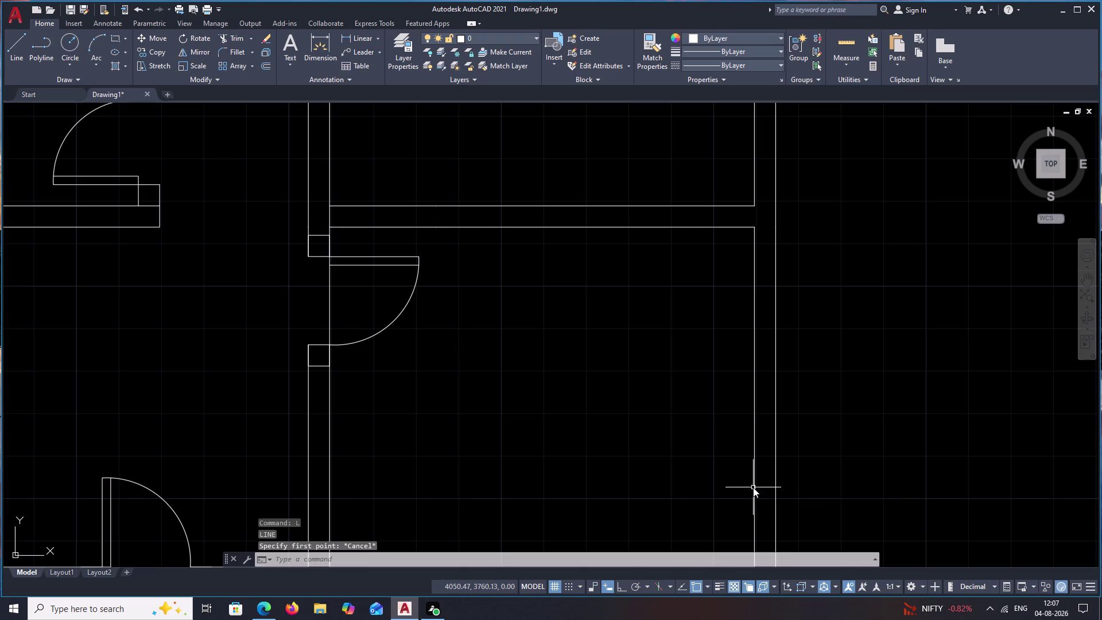
key(space)
text(M20)
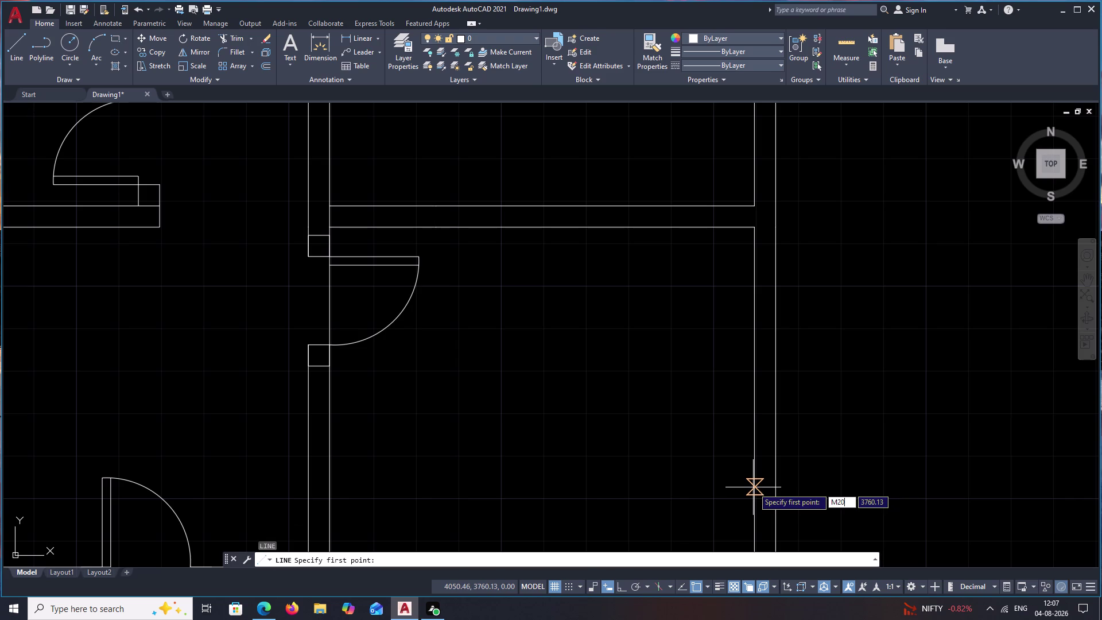
key(BackSpace)
text(P)
key(space)
middle_drag(752, 468, 766, 286)
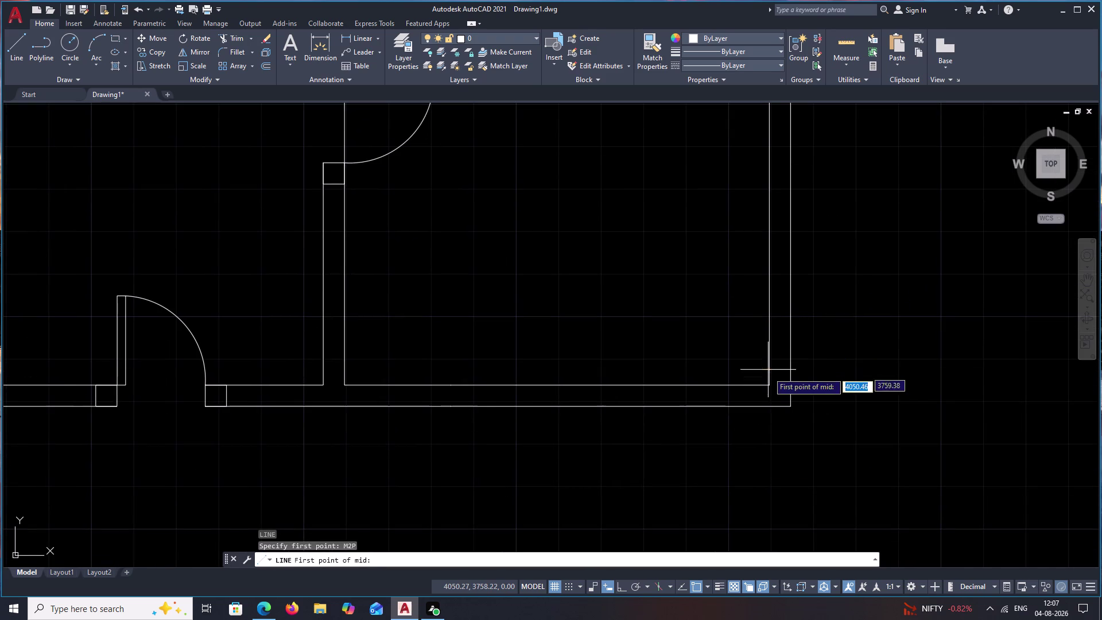
click(772, 385)
middle_drag(790, 237, 783, 428)
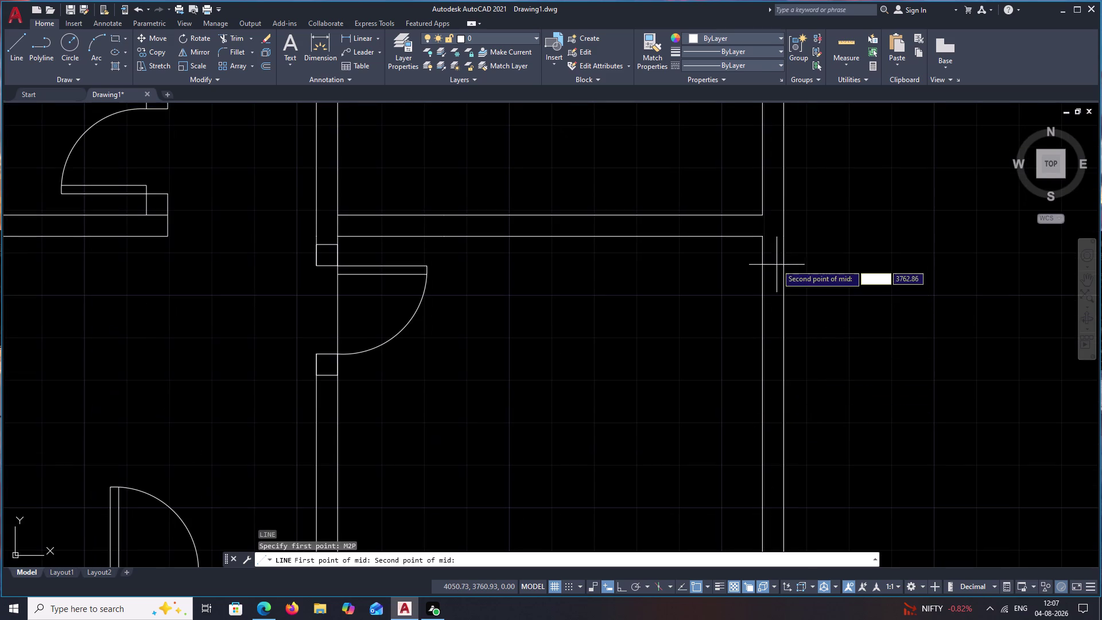
click(763, 240)
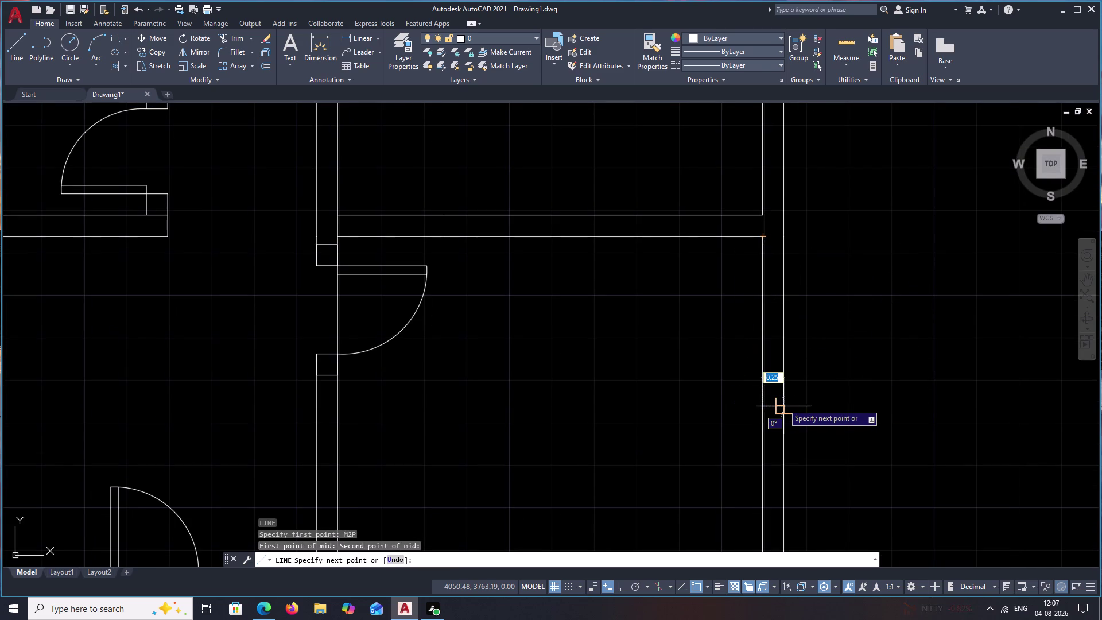
click(784, 403)
key(Escape)
Offset the cross line 0.75 above and below to form the window.
text(O)
key(space)
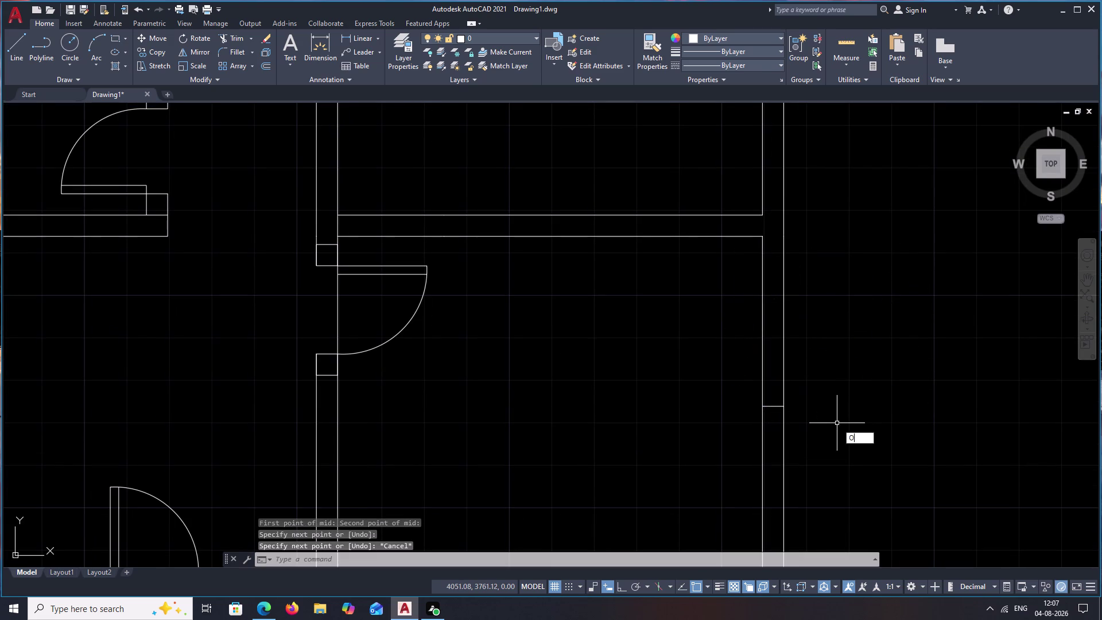
text(1)
key(BackSpace)
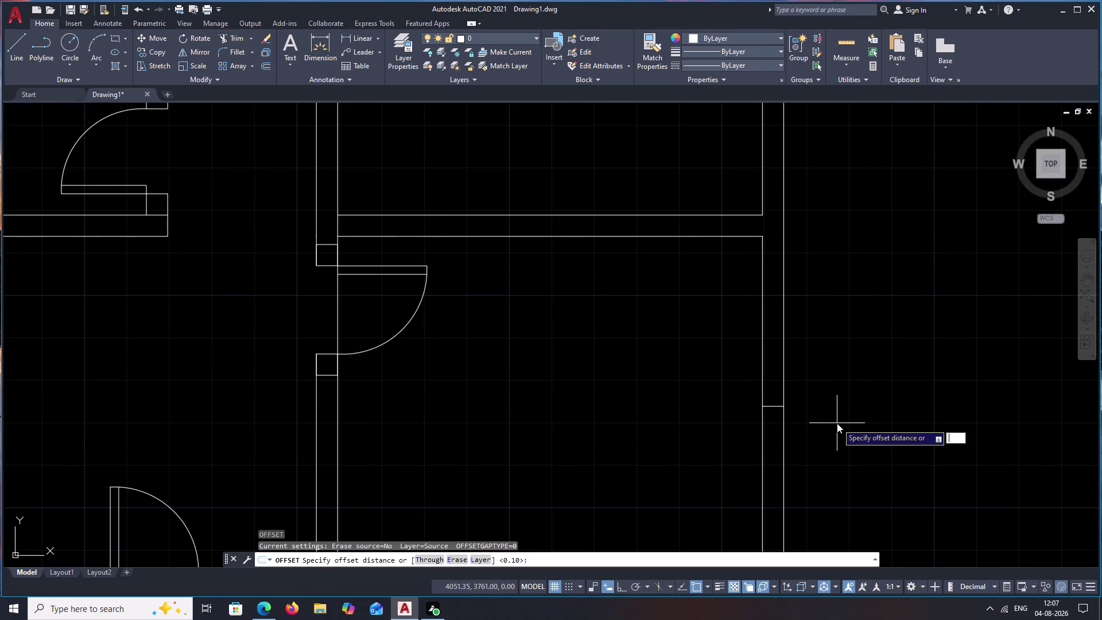
text(.75)
key(space)
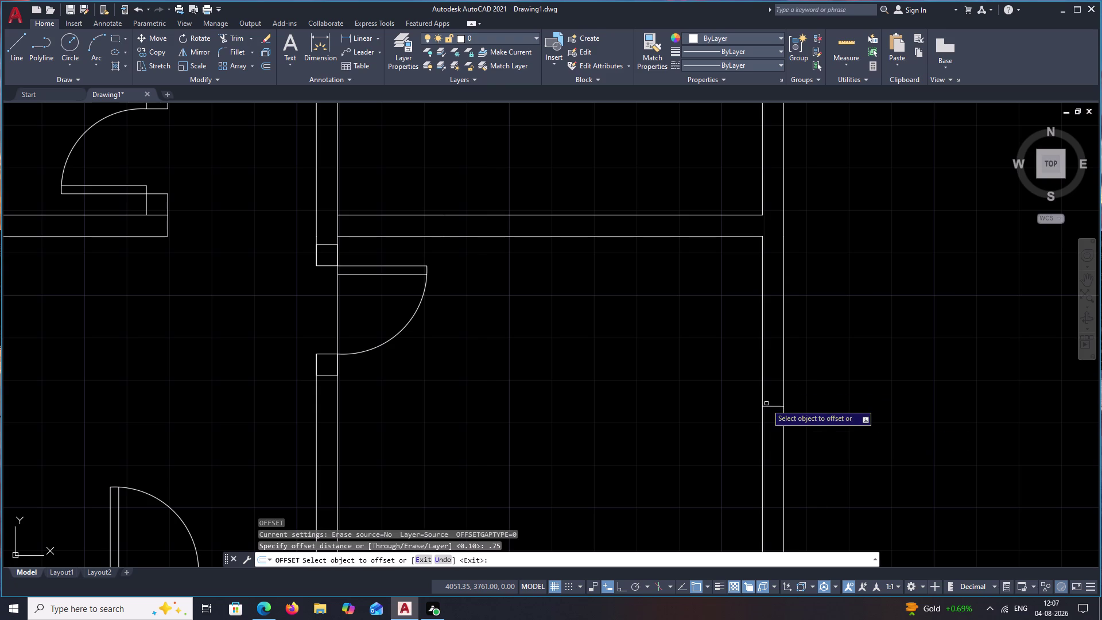
click(778, 406)
click(777, 354)
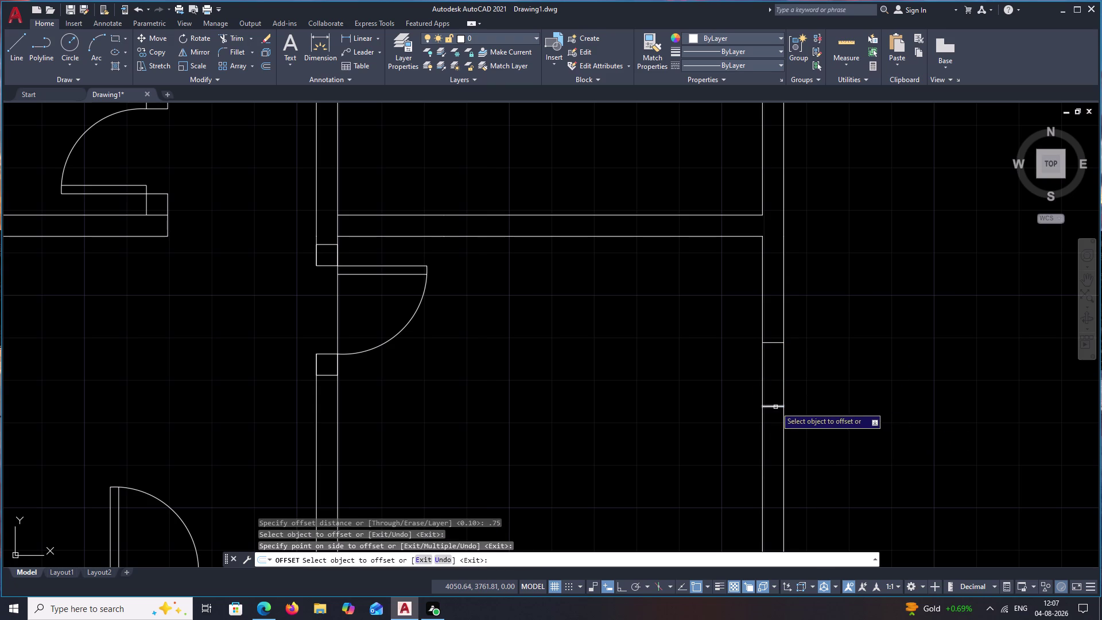
click(776, 407)
click(785, 464)
key(Escape)
Start a new line along the window's edge.
text(L)
key(space)
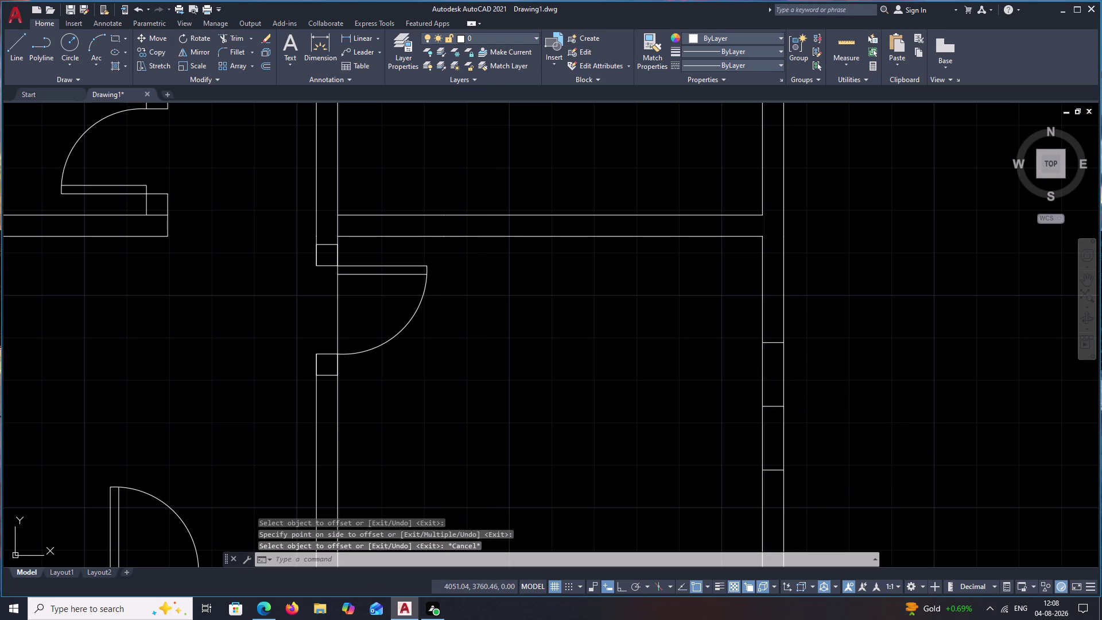
click(777, 475)
click(772, 345)
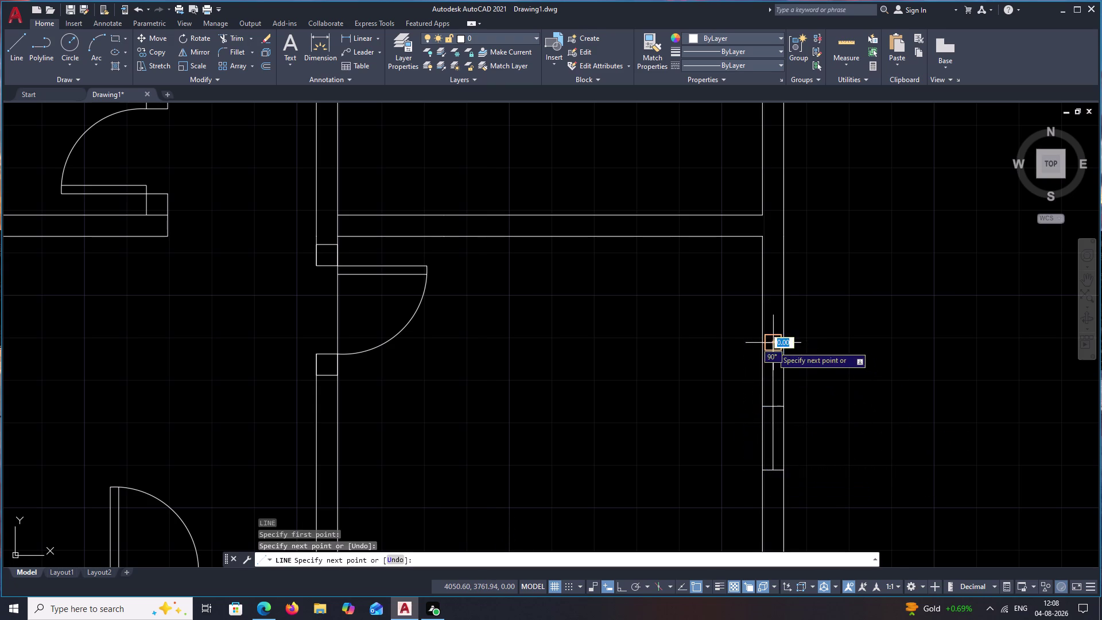
Cancel the line and zoom in on the bottom wall's right corner.
key(Escape)
scroll(down, 3)
middle_drag(864, 447, 876, 369)
key(space)
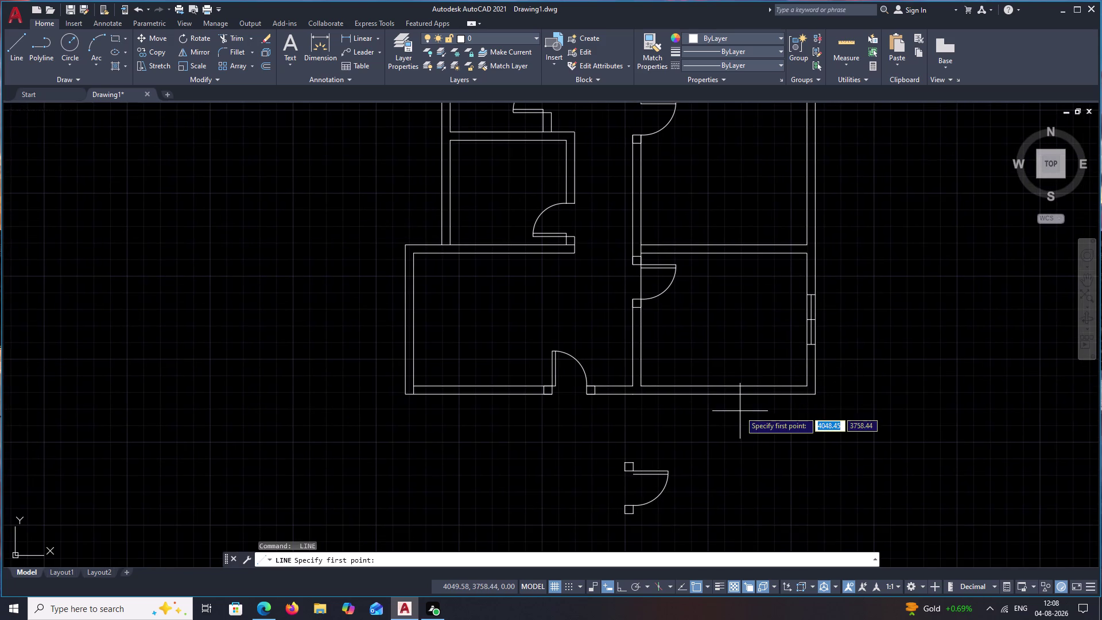
key(Escape)
text(L)
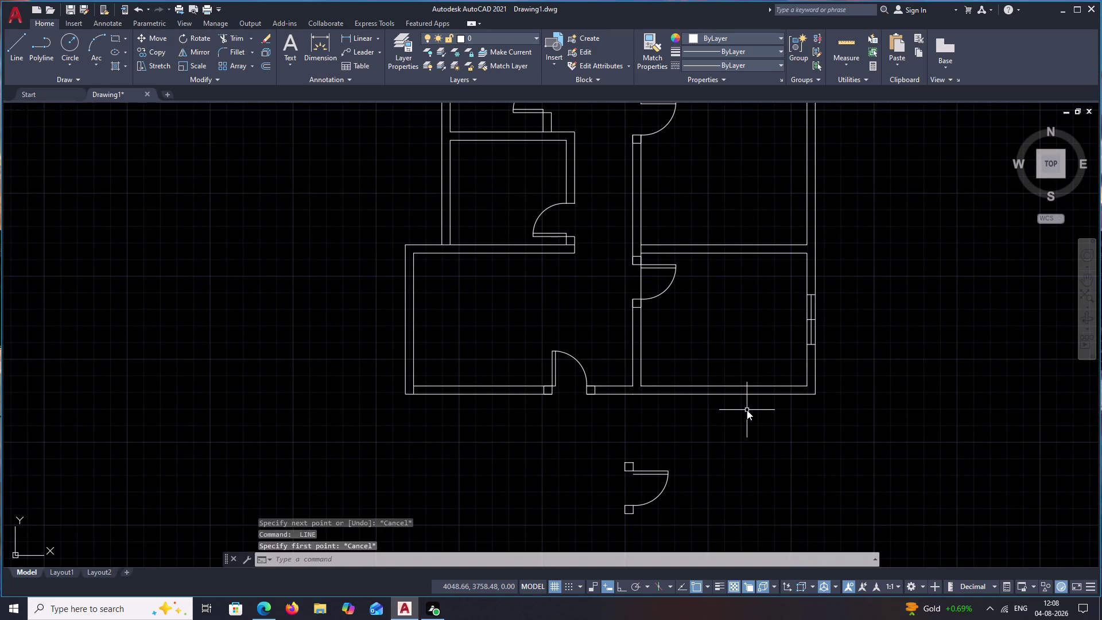
key(space)
scroll(up, 3)
click(840, 390)
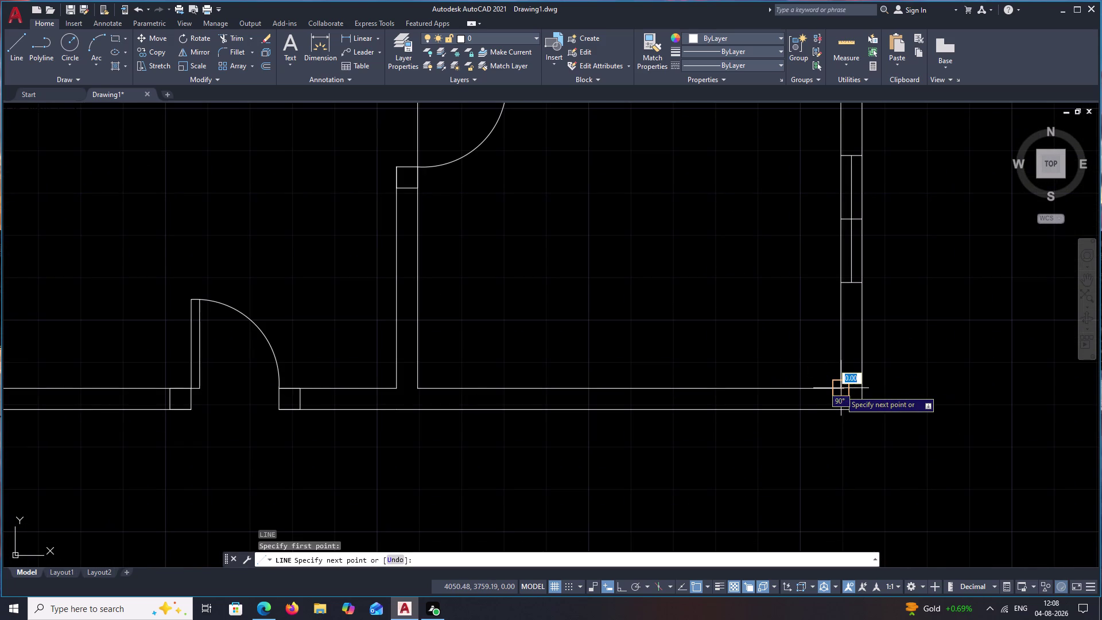
key(Escape)
Draw a cross line at the bottom wall's midpoint using M2P between its corners.
text(L)
key(space)
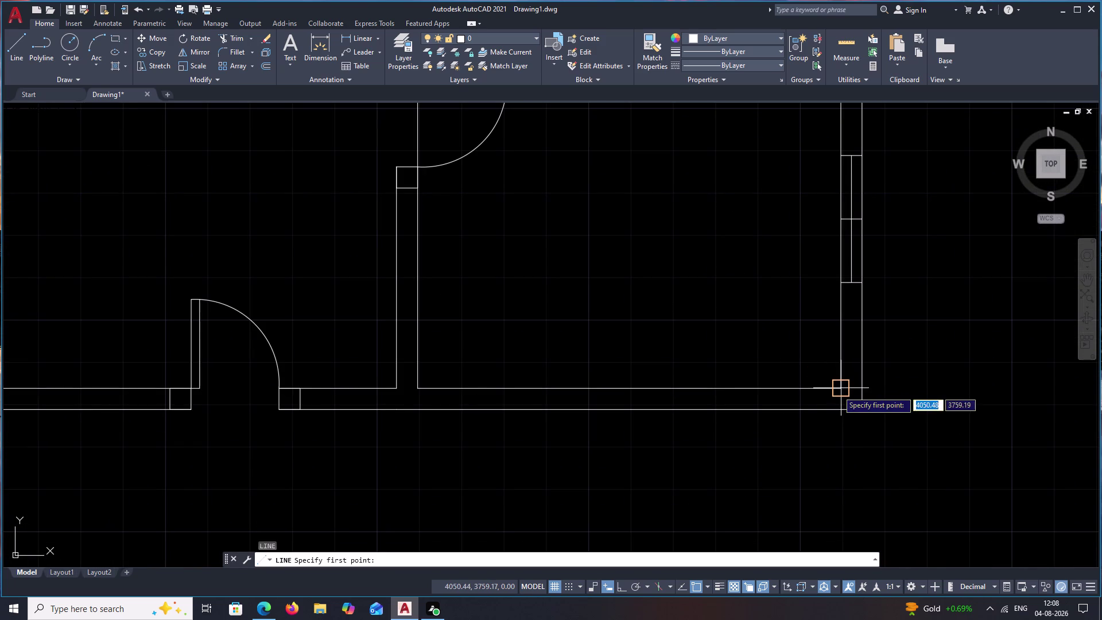
text(M2P)
key(space)
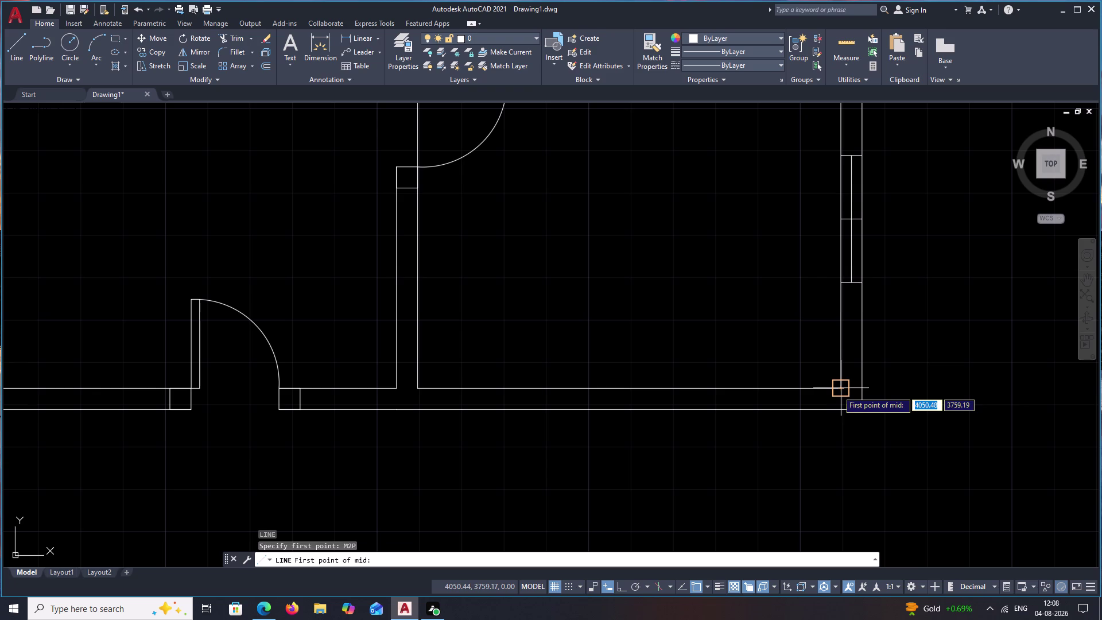
click(839, 389)
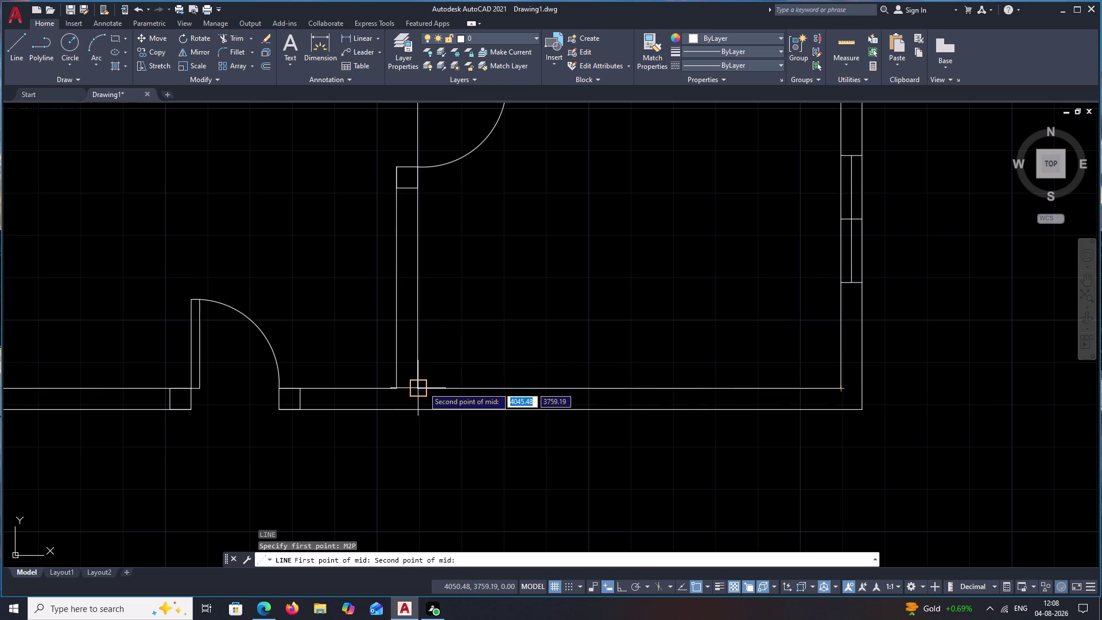
click(421, 387)
click(630, 412)
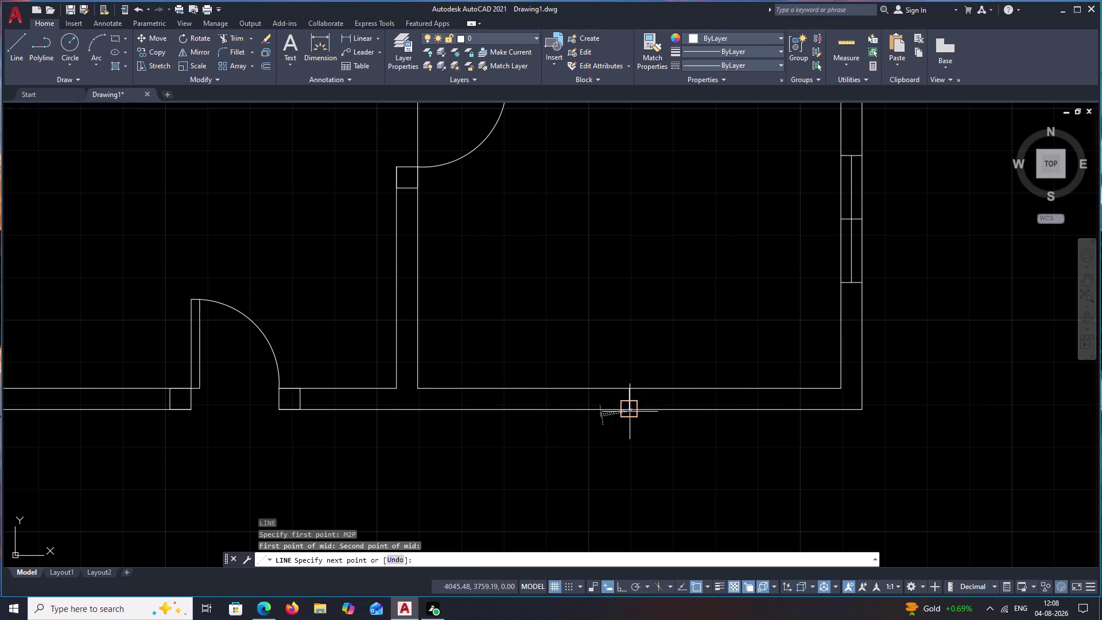
key(space)
Offset the bottom-wall cross line 0.75 to each side for the window.
text(O)
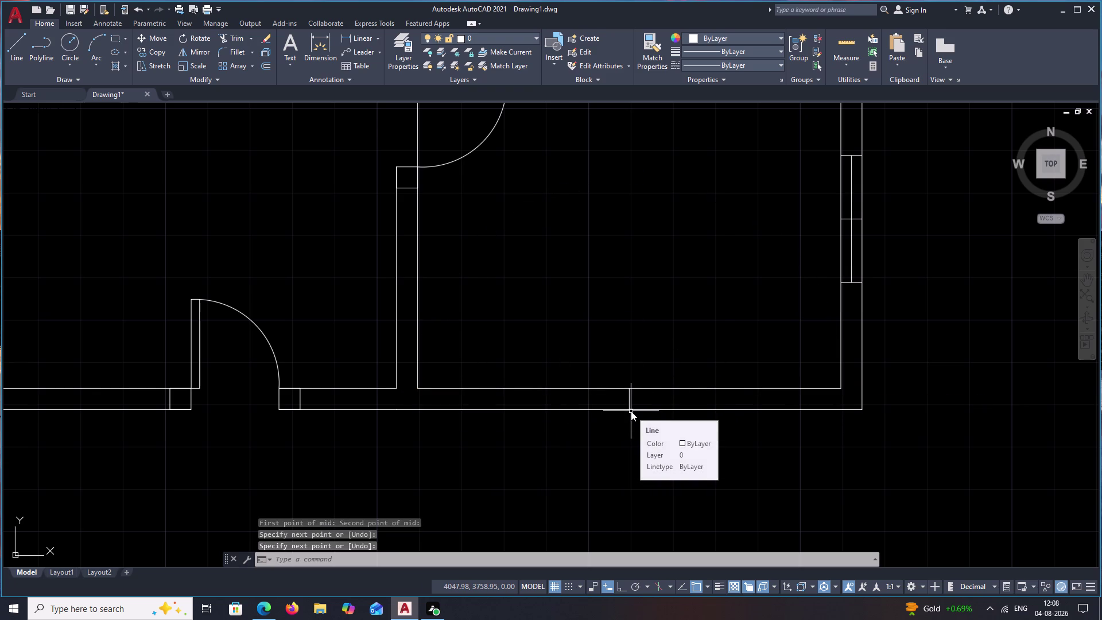
key(space)
text(.75)
key(space)
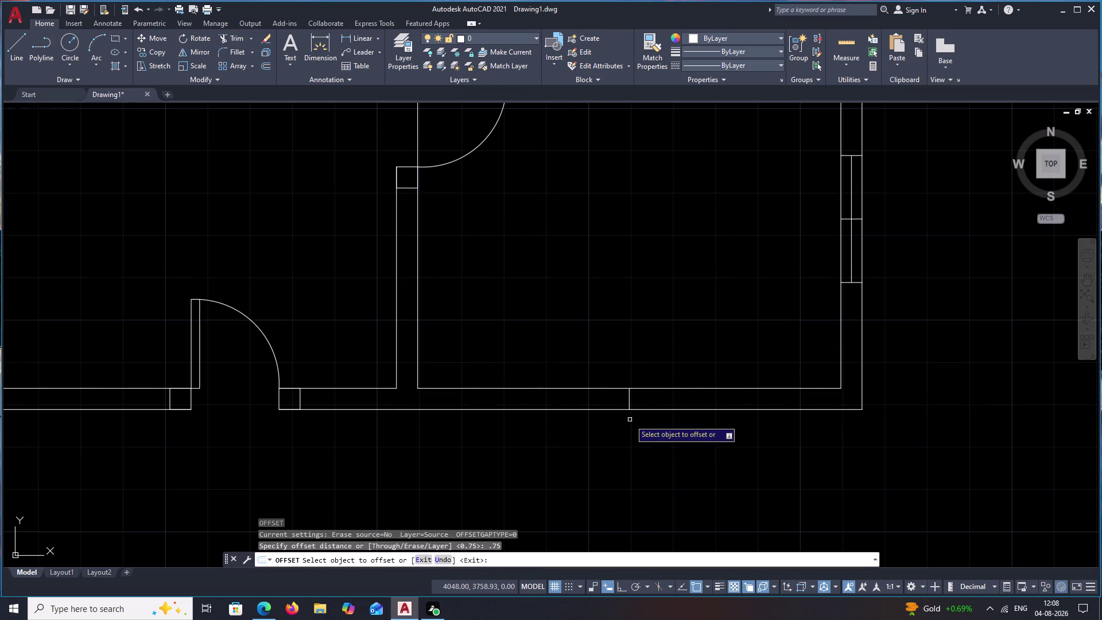
click(630, 399)
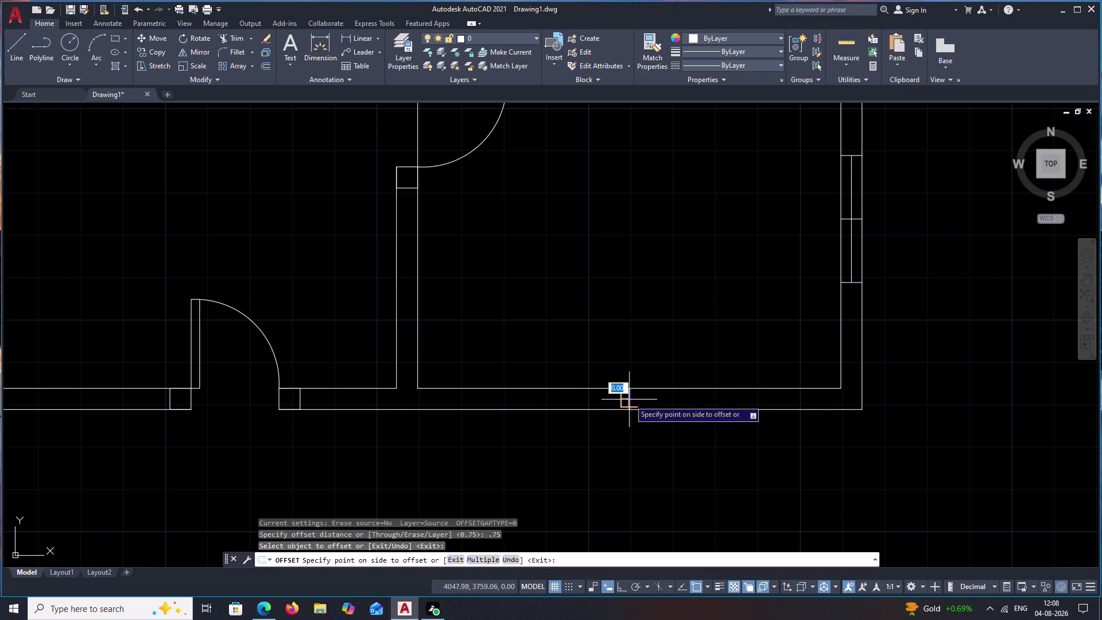
click(730, 400)
key(space)
key(space)
click(631, 398)
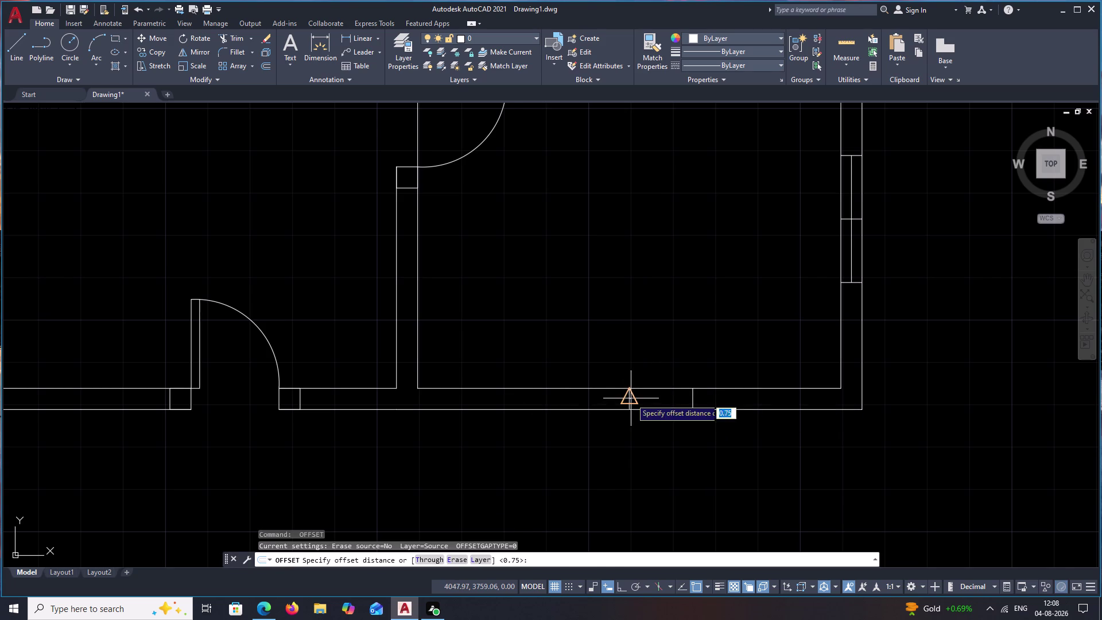
key(Escape)
key(space)
key(space)
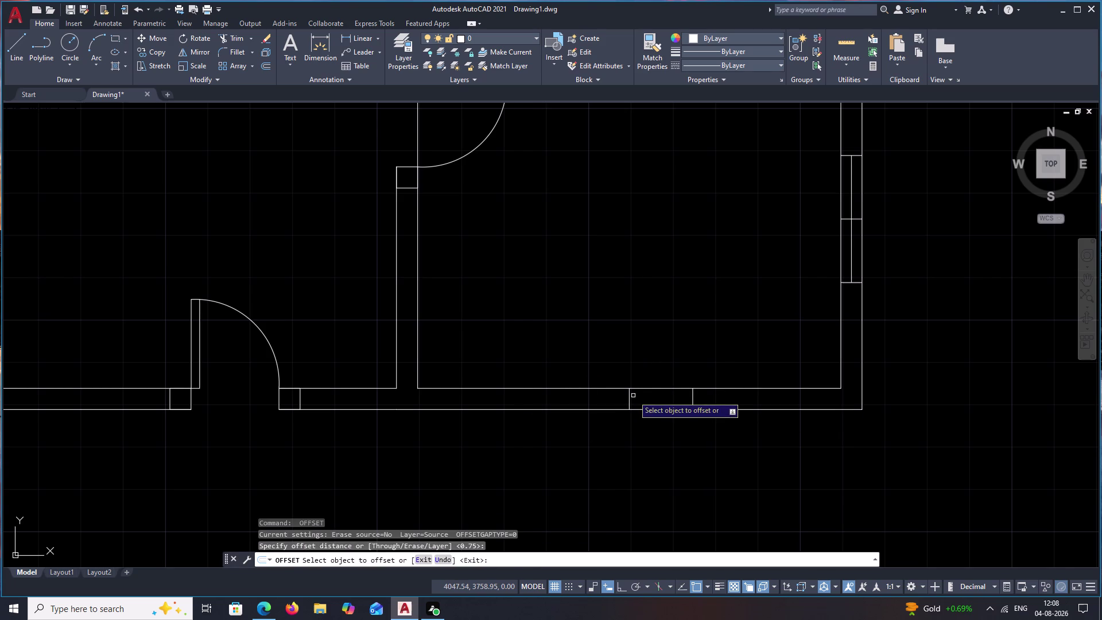
click(630, 398)
click(551, 390)
key(Escape)
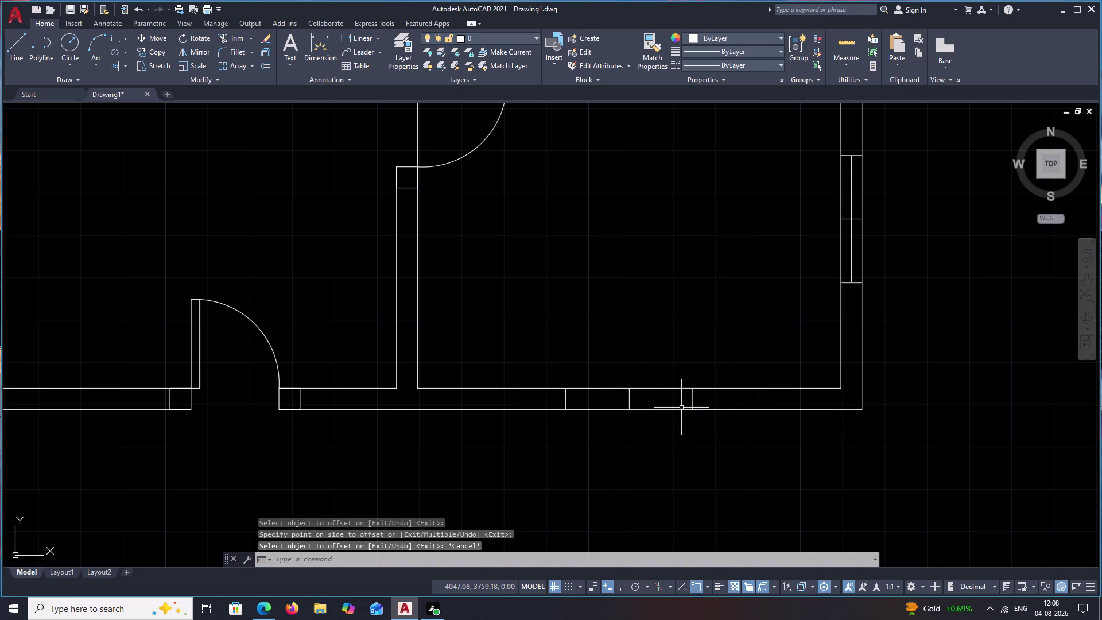
Draw a line between the window jambs, then cancel it.
text(L)
key(space)
click(697, 401)
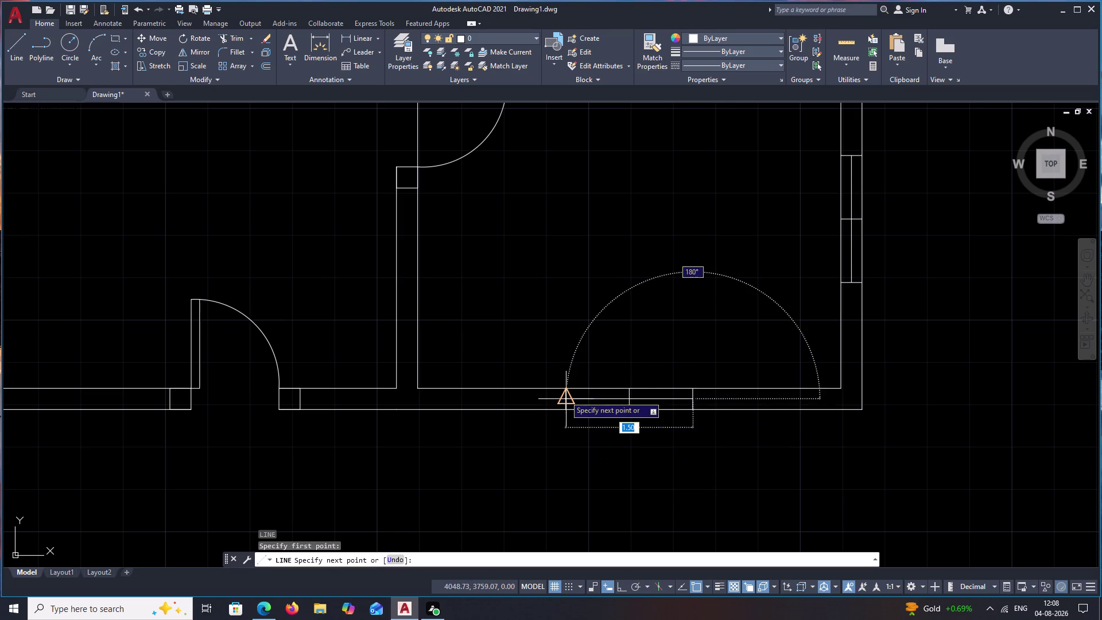
click(565, 396)
key(Escape)
Zoom out over the whole floor plan and pan toward the lower-left room.
scroll(down, 3)
scroll(down, 3)
middle_drag(684, 336, 684, 397)
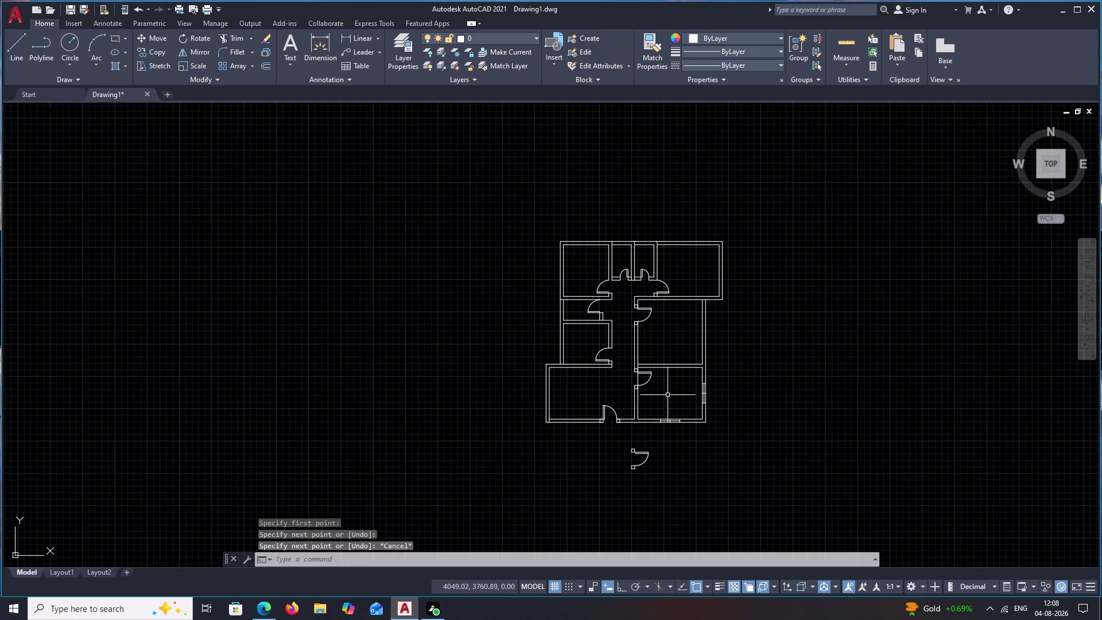
scroll(up, 3)
scroll(up, 3)
middle_drag(669, 386, 738, 333)
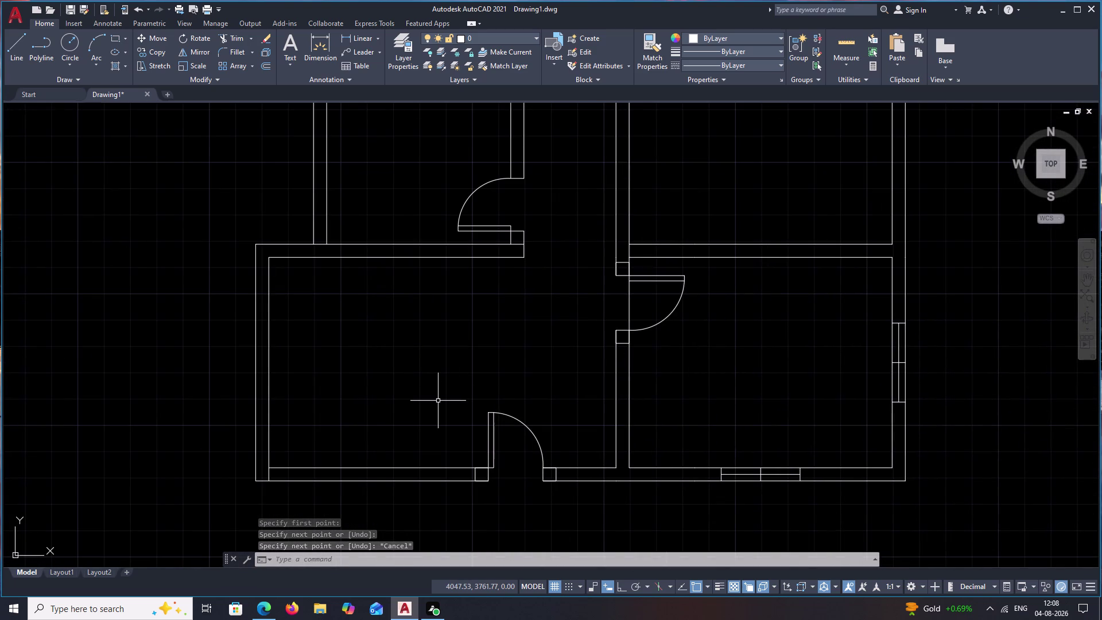
Draw a cross line through the left wall at the midpoint between its corners.
text(L)
key(space)
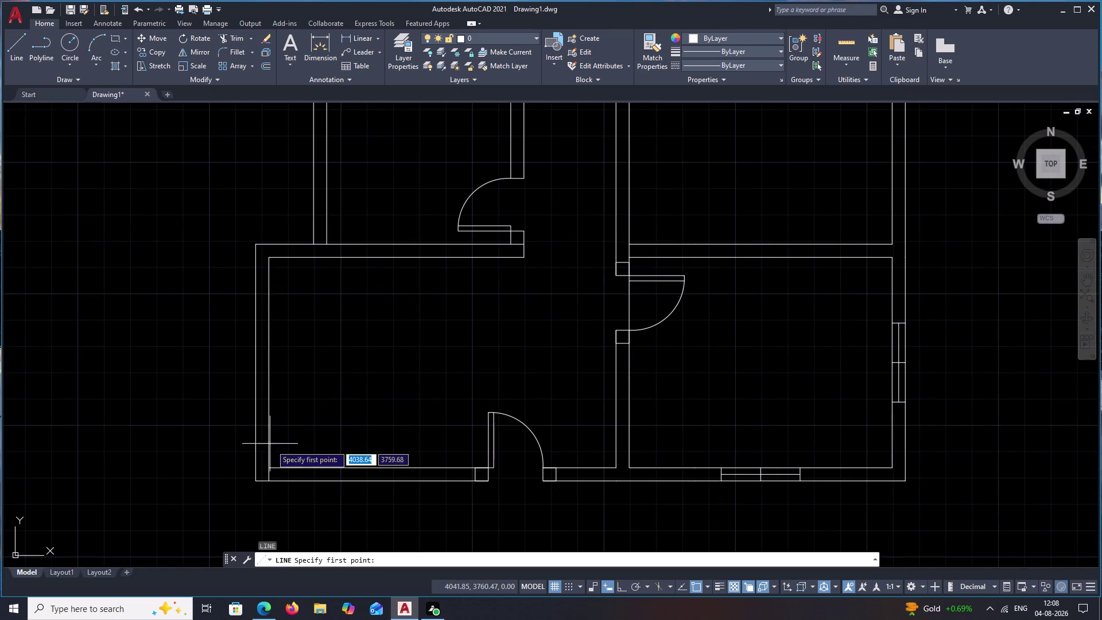
text(M2)
text(P)
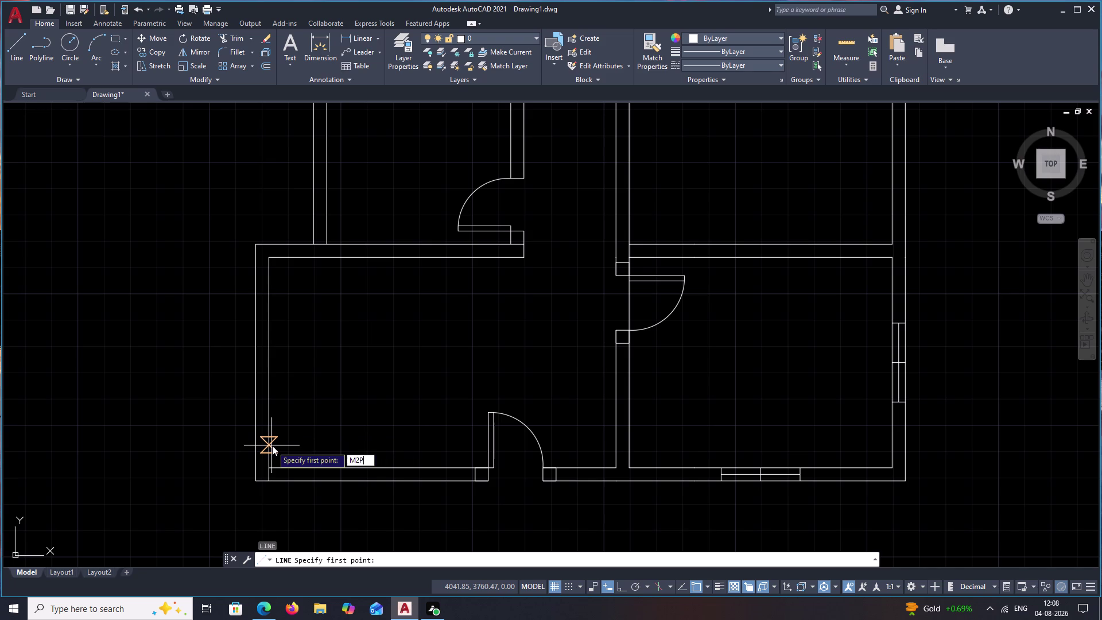
key(space)
click(271, 464)
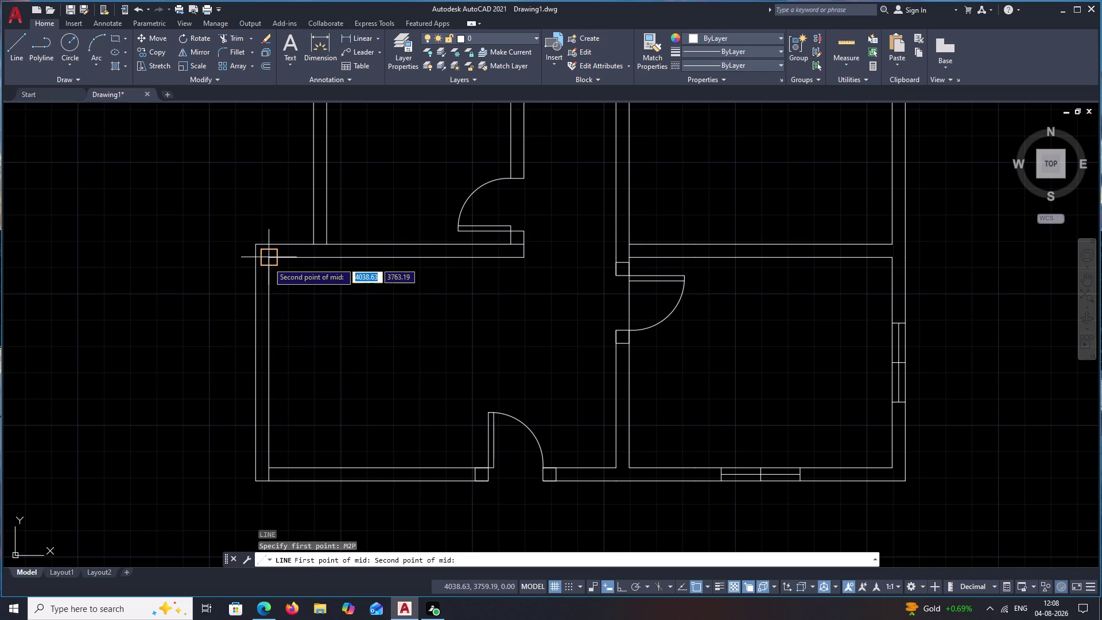
click(268, 261)
click(258, 368)
key(Escape)
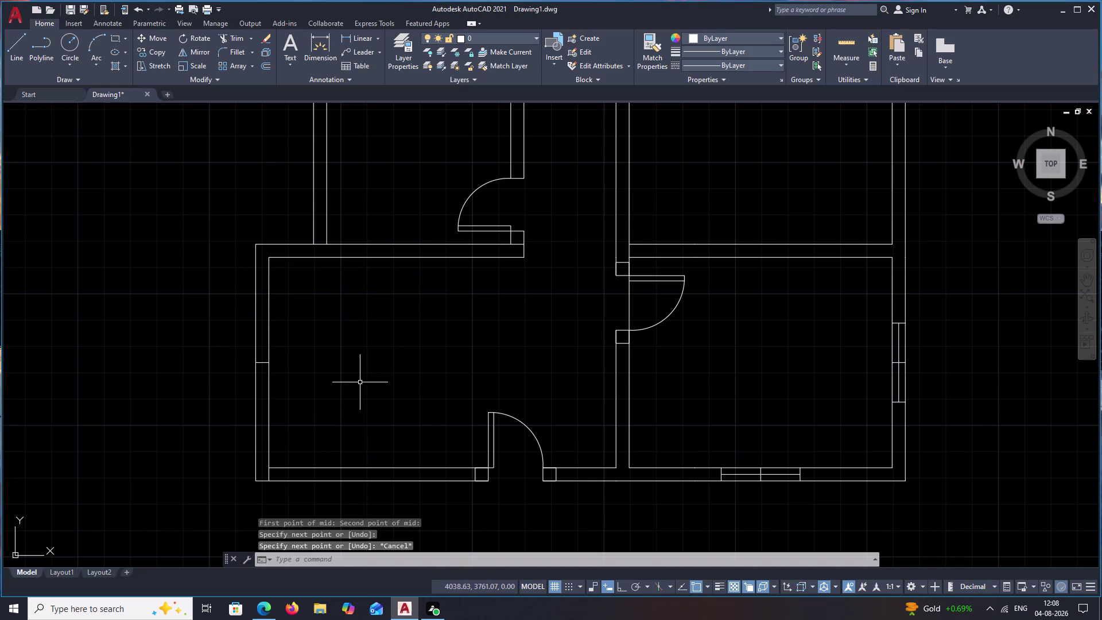
Offset the left wall cross line 0.75 above and below it.
text(O .7)
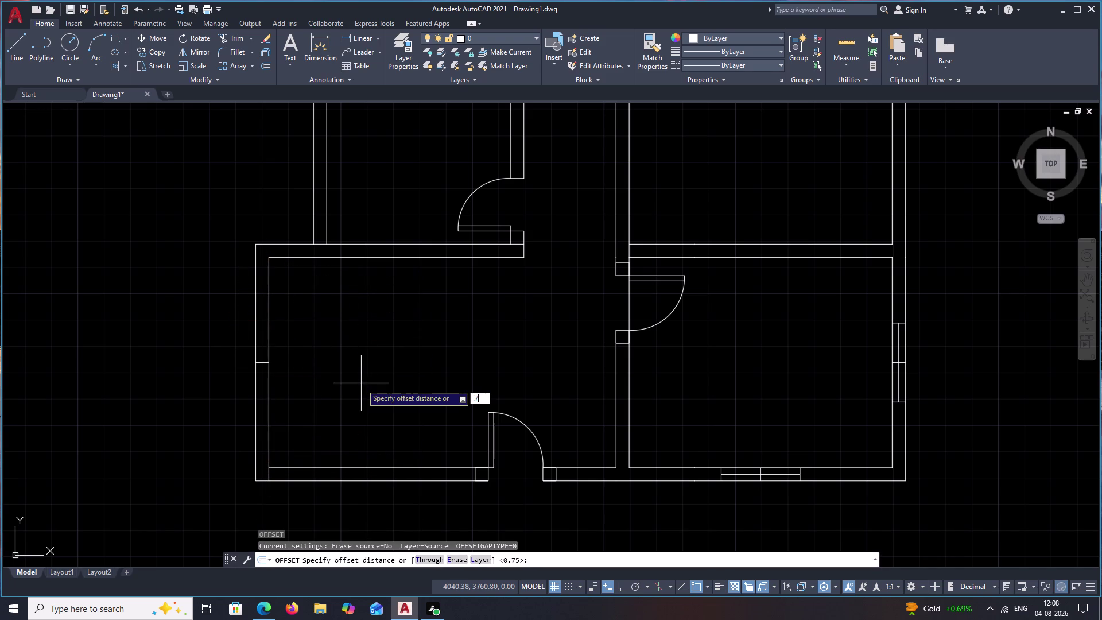
text(5)
key(space)
scroll(up, 3)
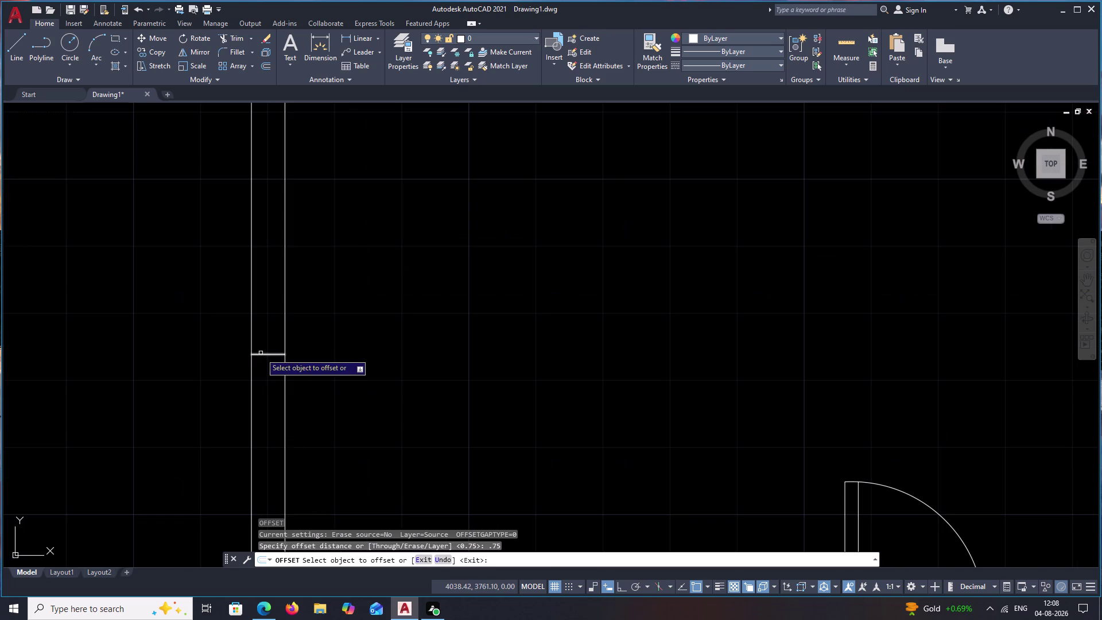
click(263, 355)
click(270, 295)
click(265, 354)
click(269, 417)
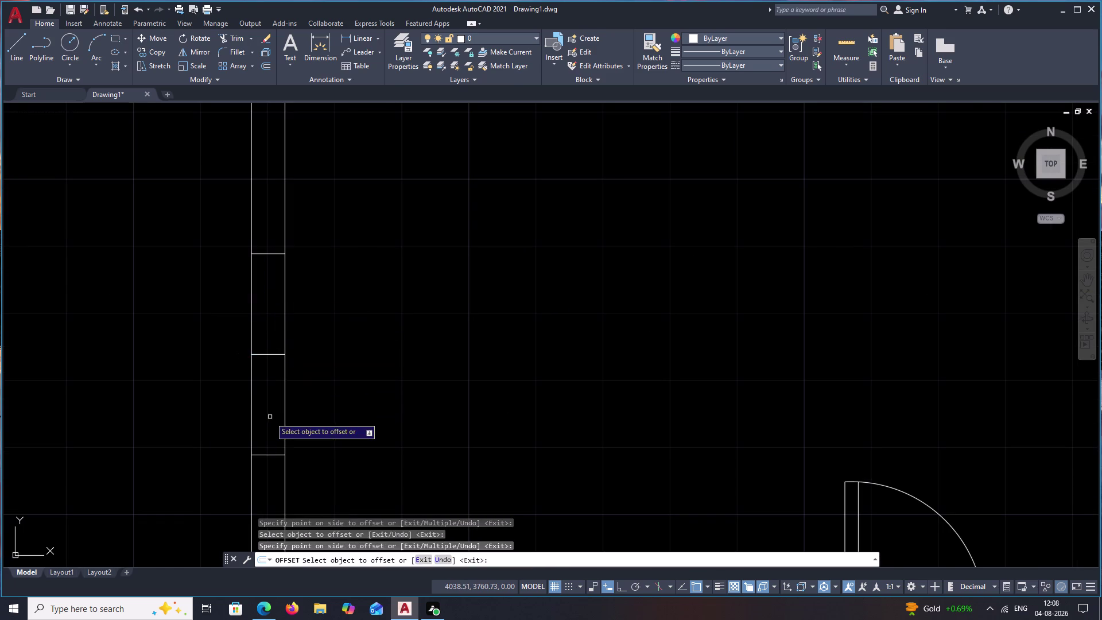
key(Escape)
scroll(down, 3)
scroll(down, 3)
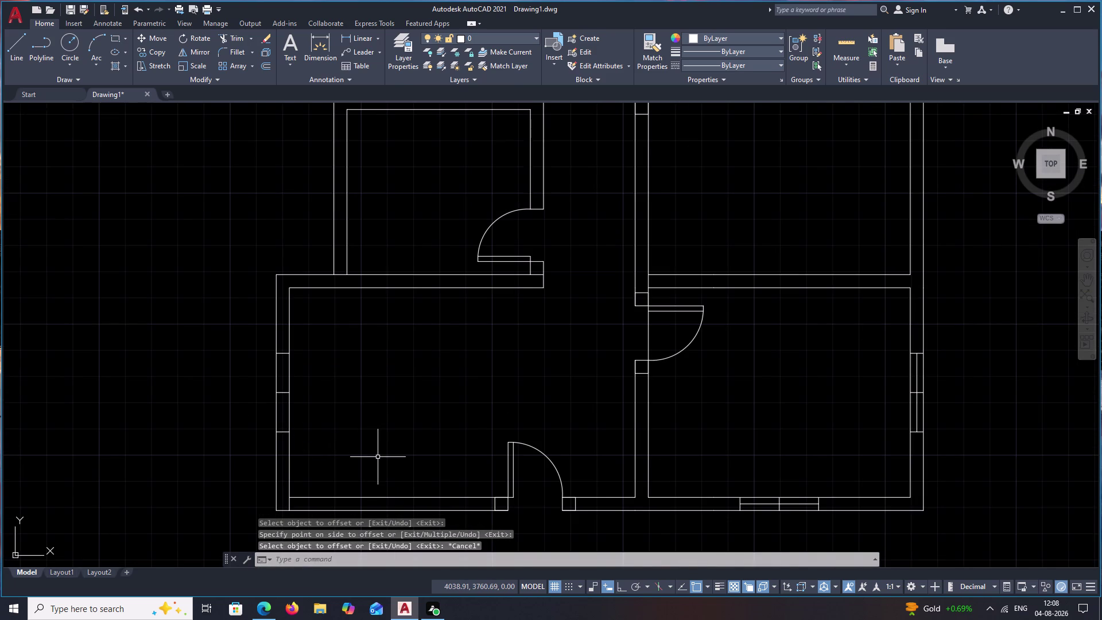
Draw a cross line through the bottom wall, midway between the door jamb and room corner.
text(L)
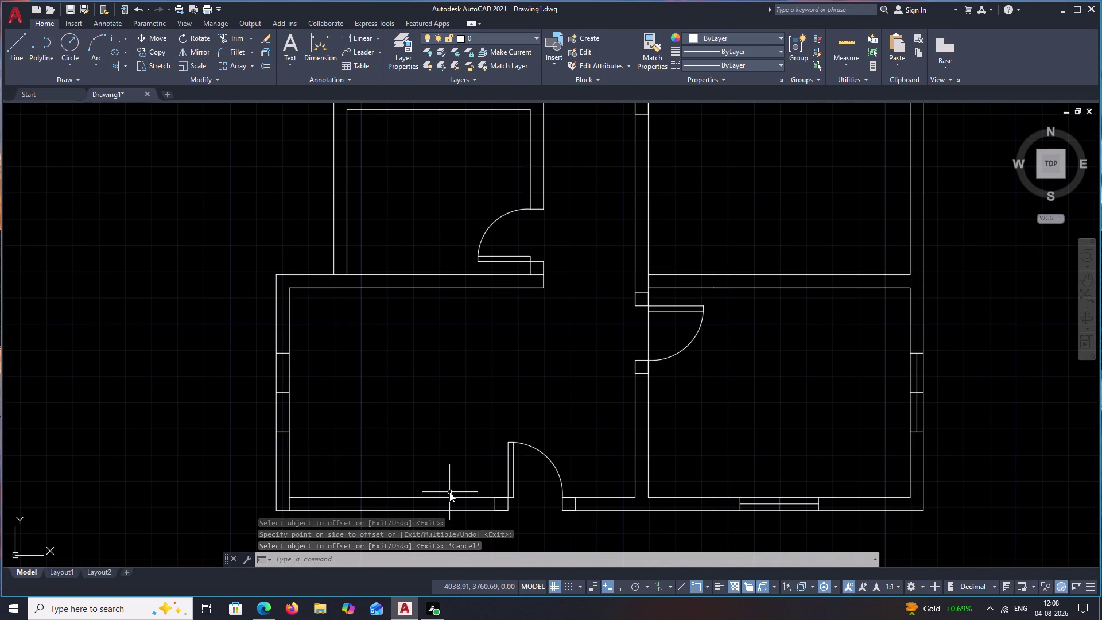
key(space)
key(n)
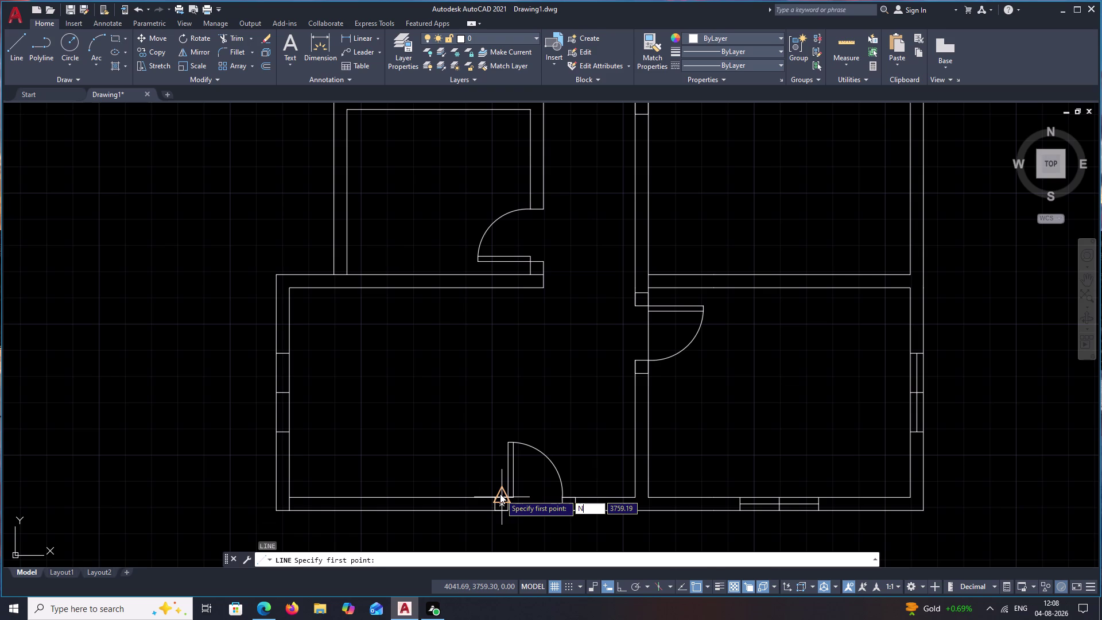
key(BackSpace)
text(M)
text(2P)
key(space)
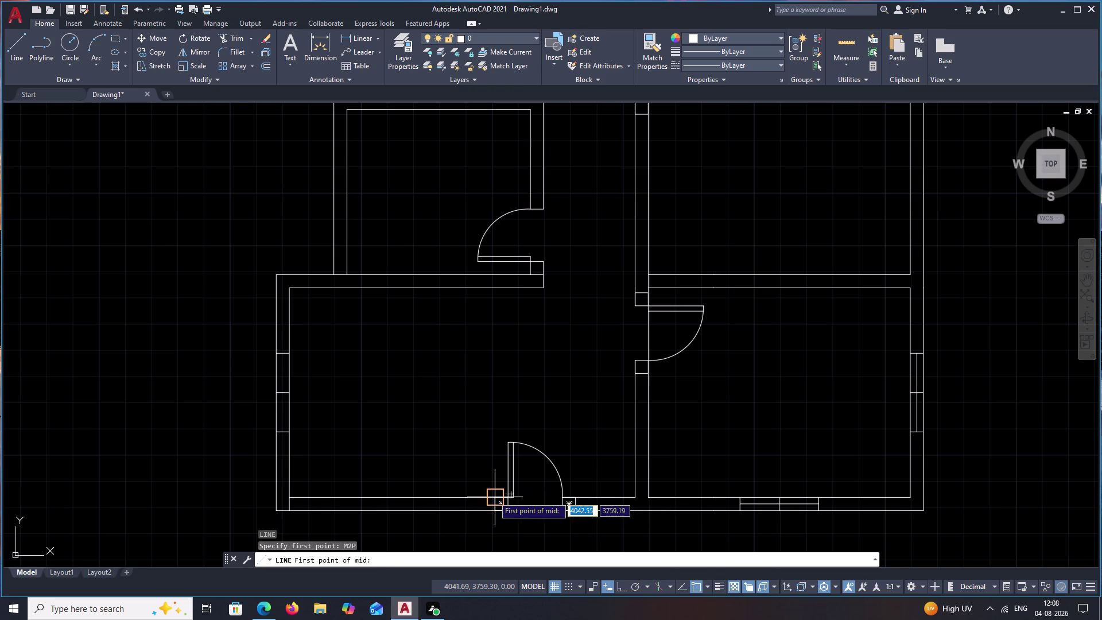
scroll(up, 3)
click(517, 497)
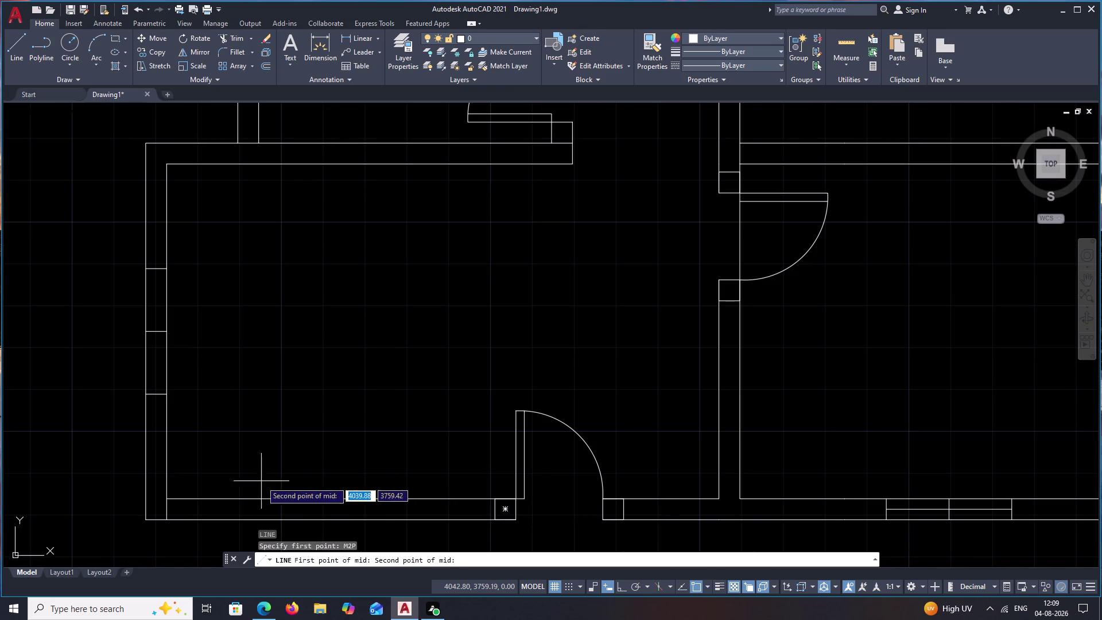
click(171, 498)
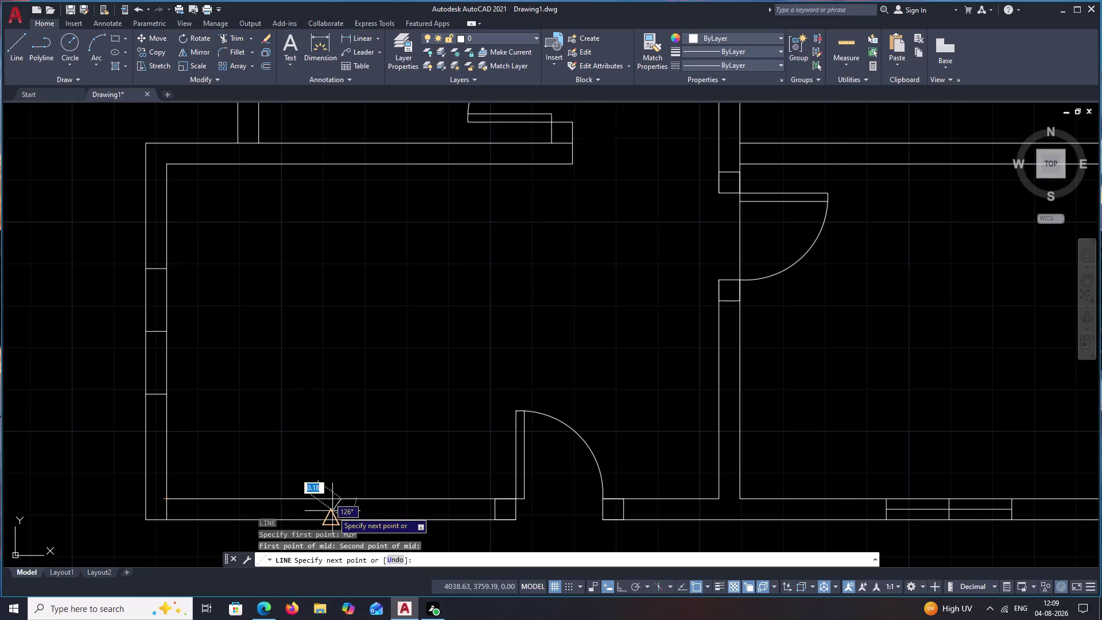
middle_drag(336, 514, 348, 457)
click(350, 465)
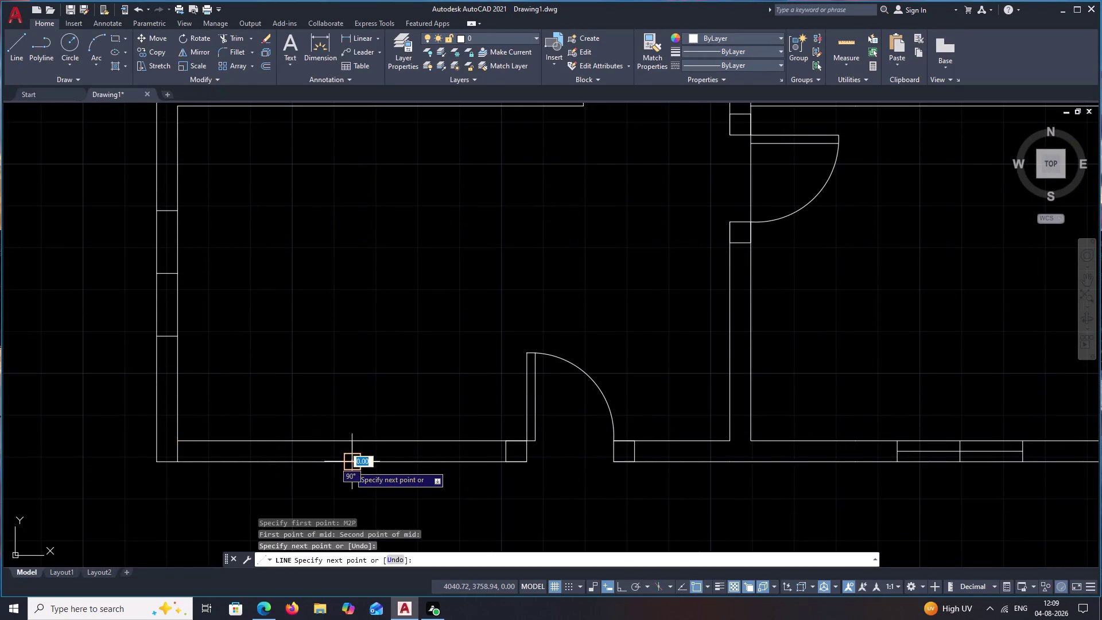
key(Escape)
Offset the bottom wall cross line 0.75 to each side.
text(O .)
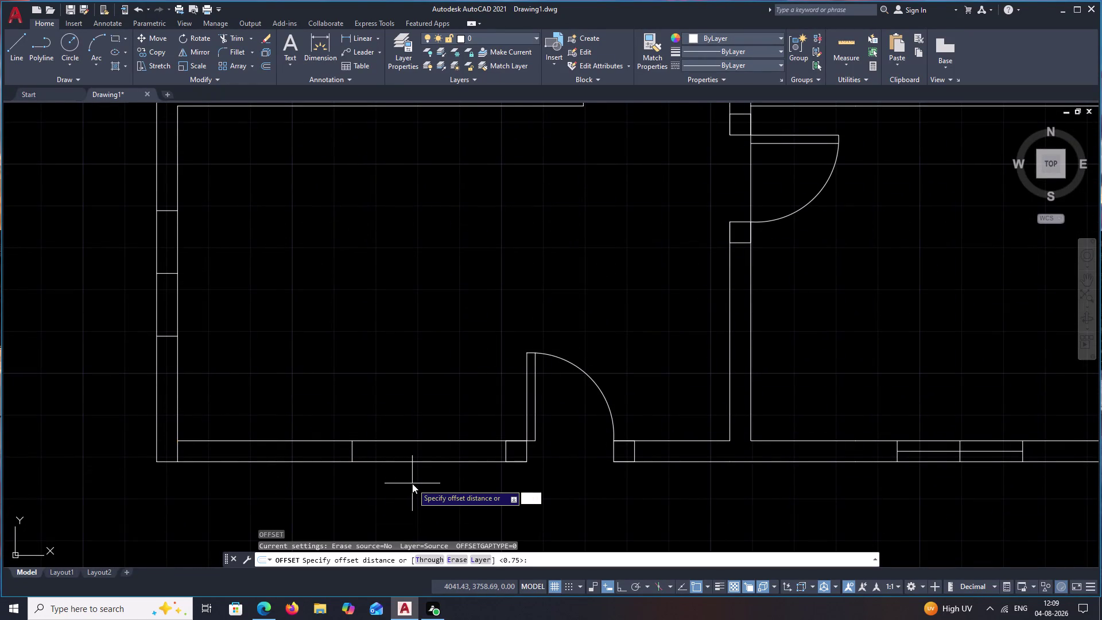
text(75)
key(space)
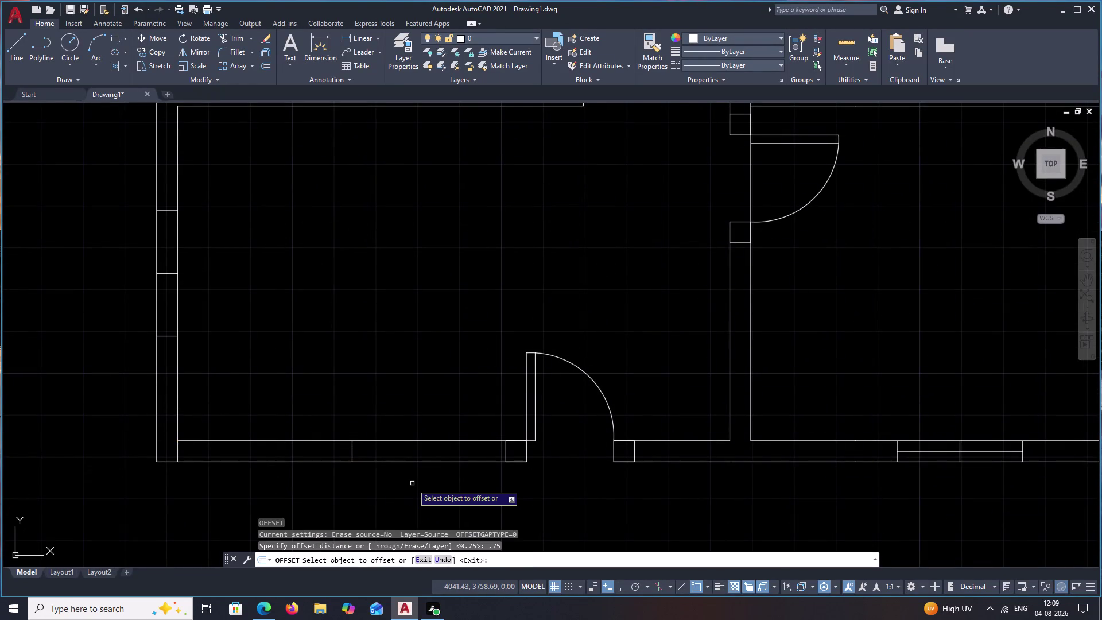
click(352, 455)
click(413, 453)
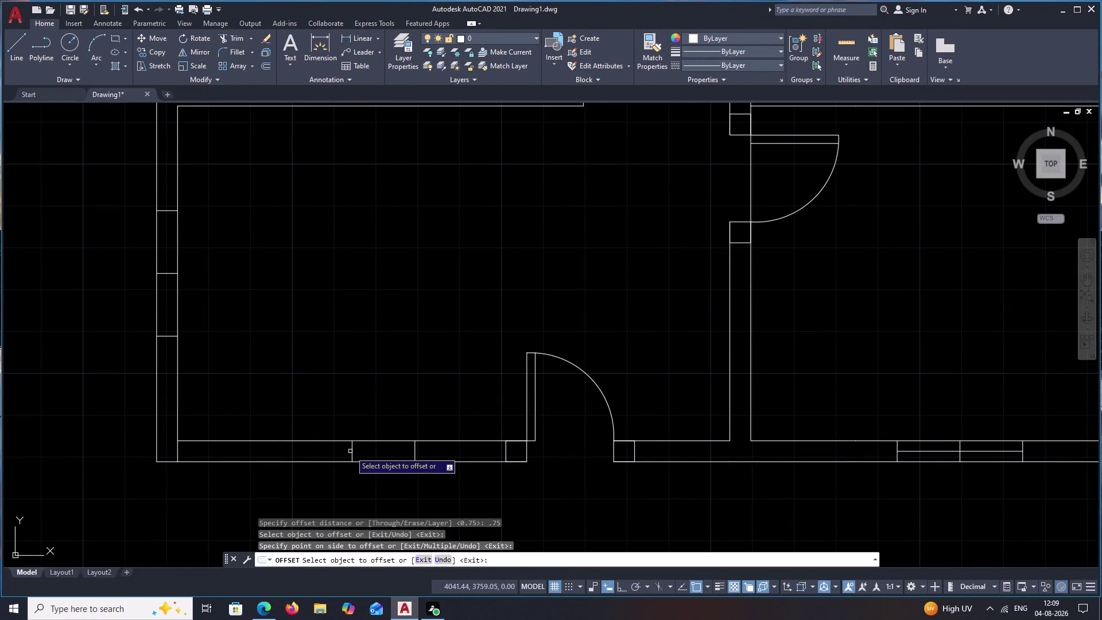
click(350, 452)
click(352, 449)
click(296, 451)
scroll(down, 3)
key(Escape)
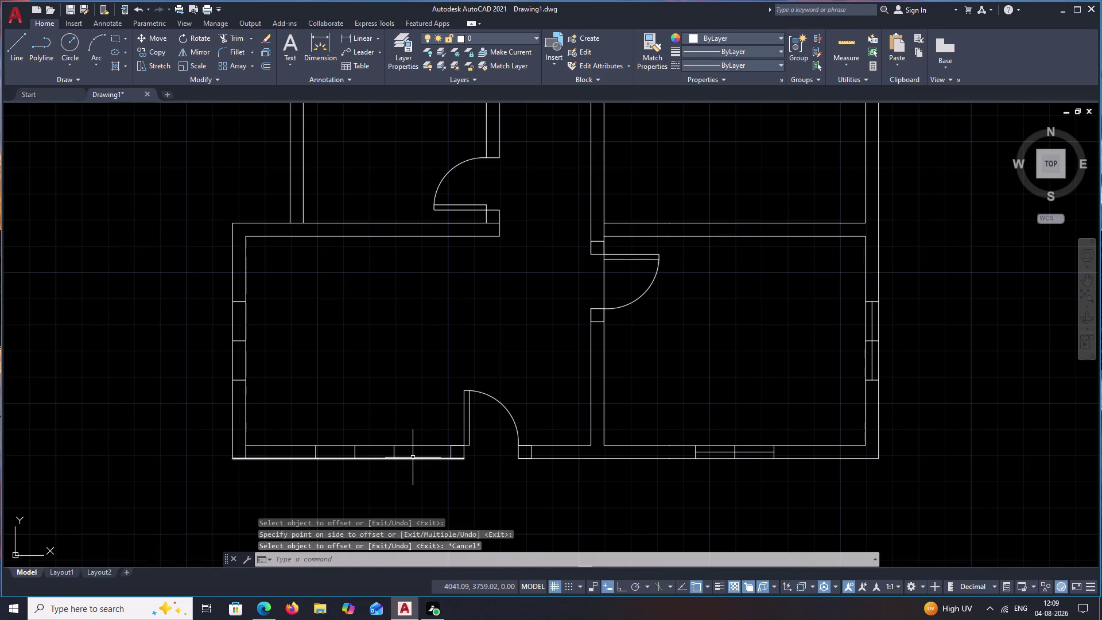
Draw a pane line across the bottom wall window.
text(L)
key(space)
scroll(up, 3)
click(362, 445)
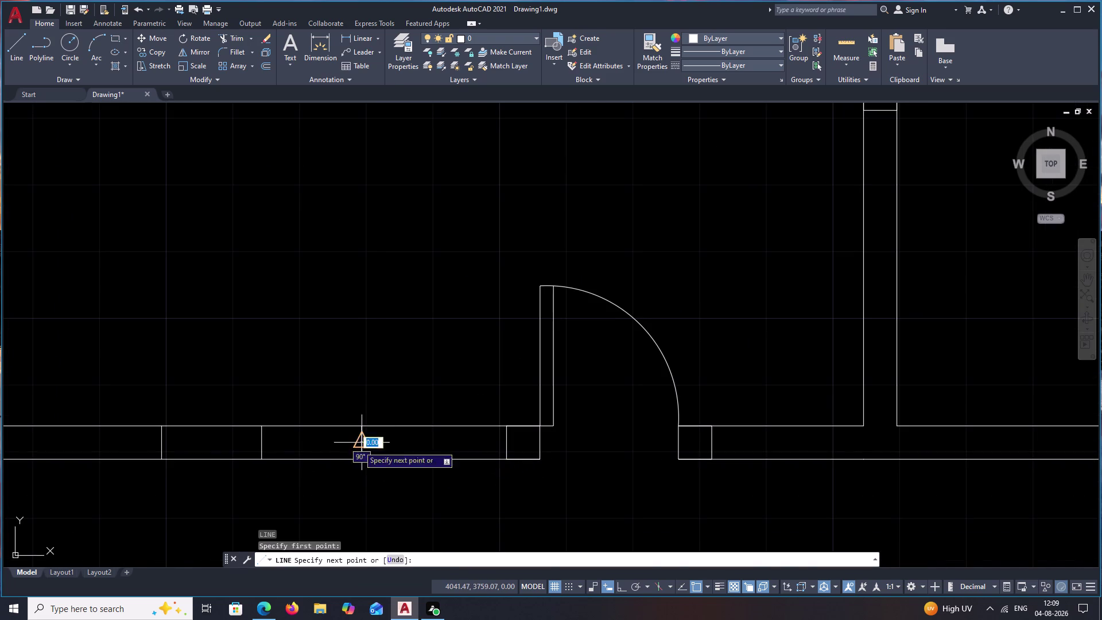
click(153, 443)
scroll(down, 3)
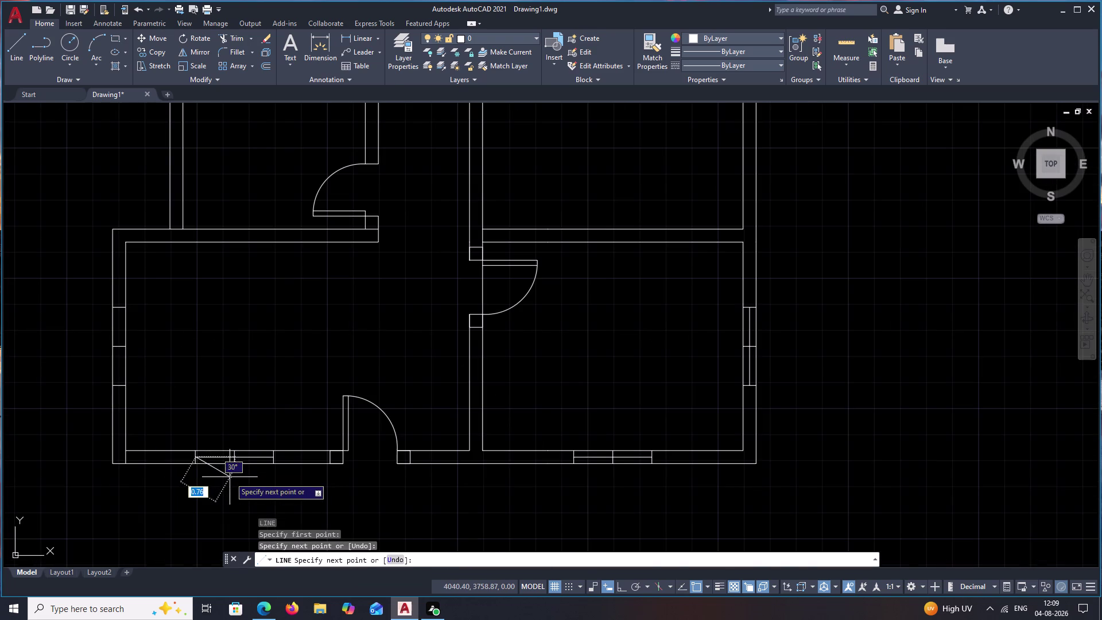
key(Escape)
middle_drag(264, 489, 483, 486)
Draw a pane line across the left wall window and bring the whole plan back into view.
key(space)
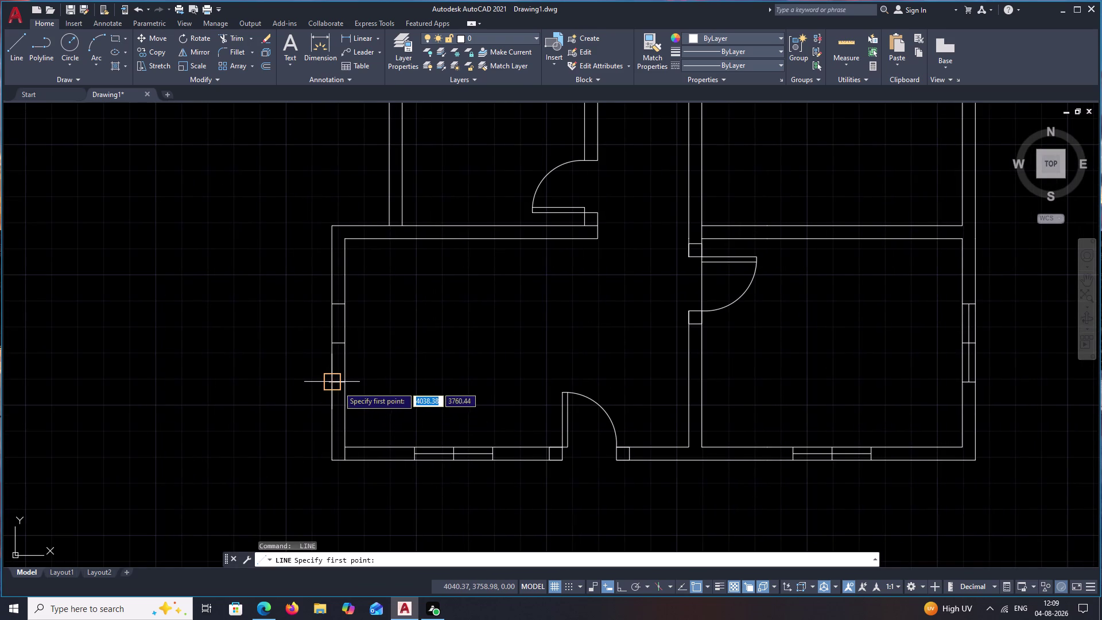
scroll(up, 3)
click(331, 377)
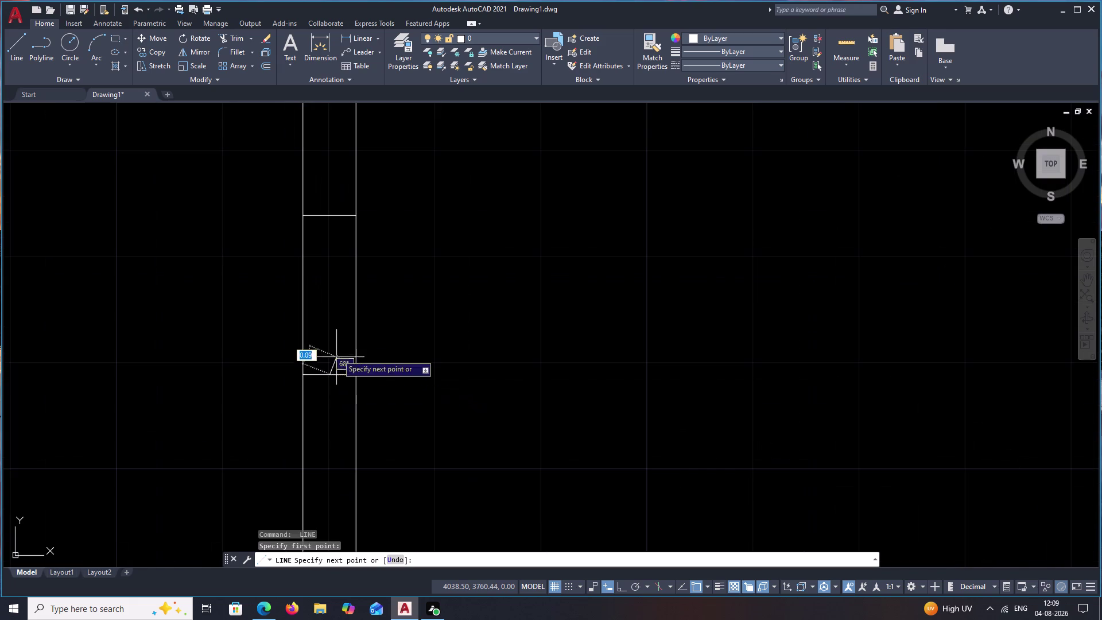
middle_drag(348, 254, 343, 434)
click(325, 240)
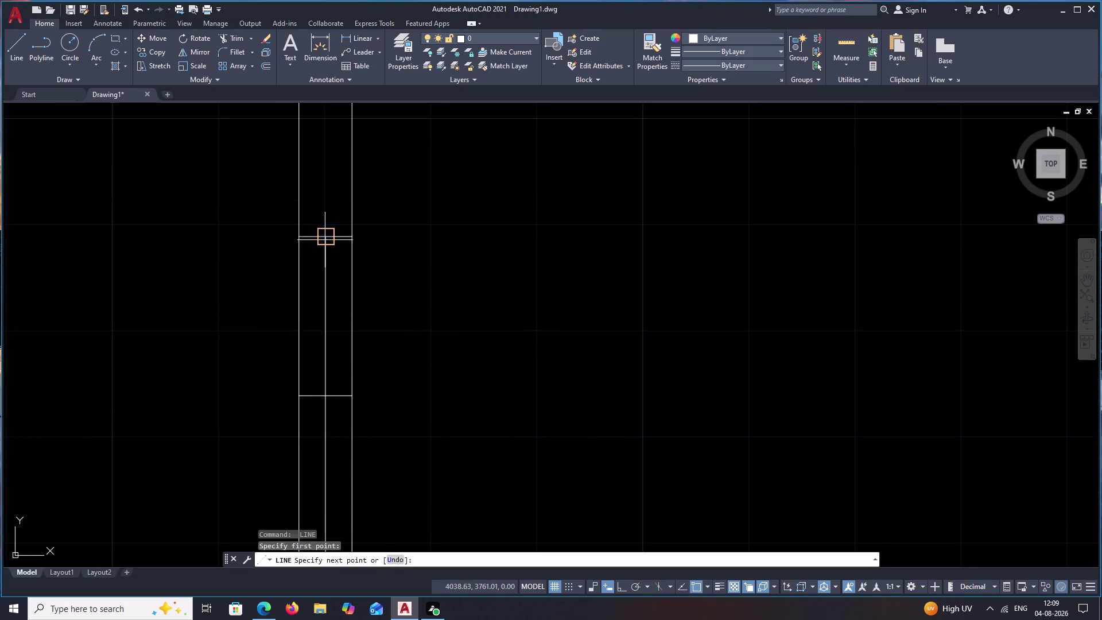
scroll(down, 3)
key(Escape)
scroll(down, 3)
middle_drag(594, 307, 562, 464)
middle_drag(568, 439, 556, 453)
scroll(up, 3)
middle_drag(677, 390, 599, 324)
scroll(down, 3)
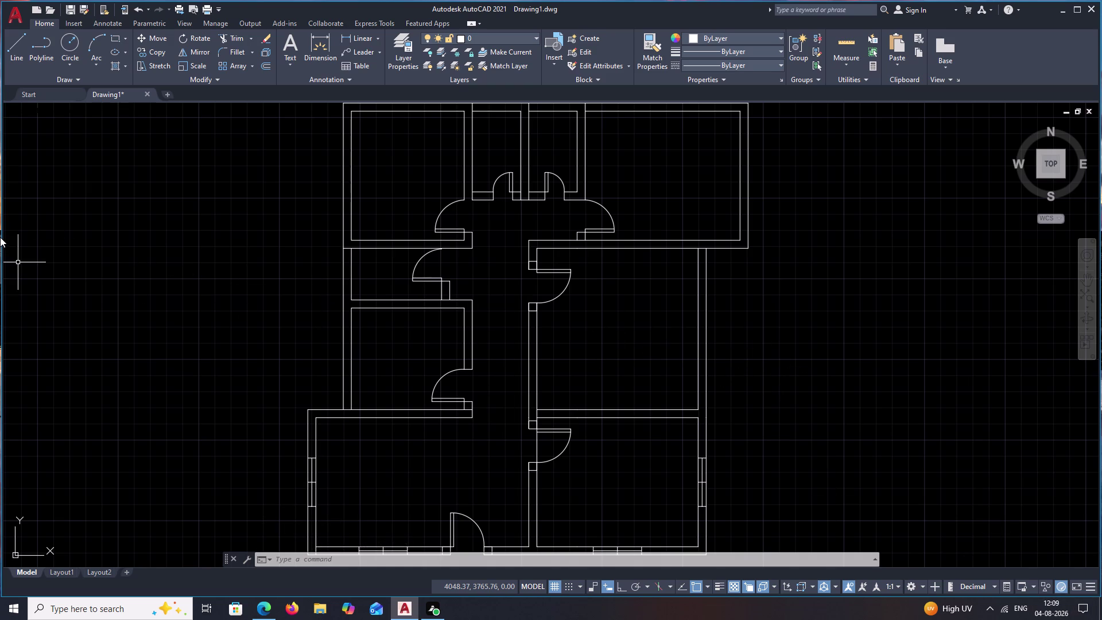
Draw a cross line at the midpoint of the east wall using M2P.
key(Escape)
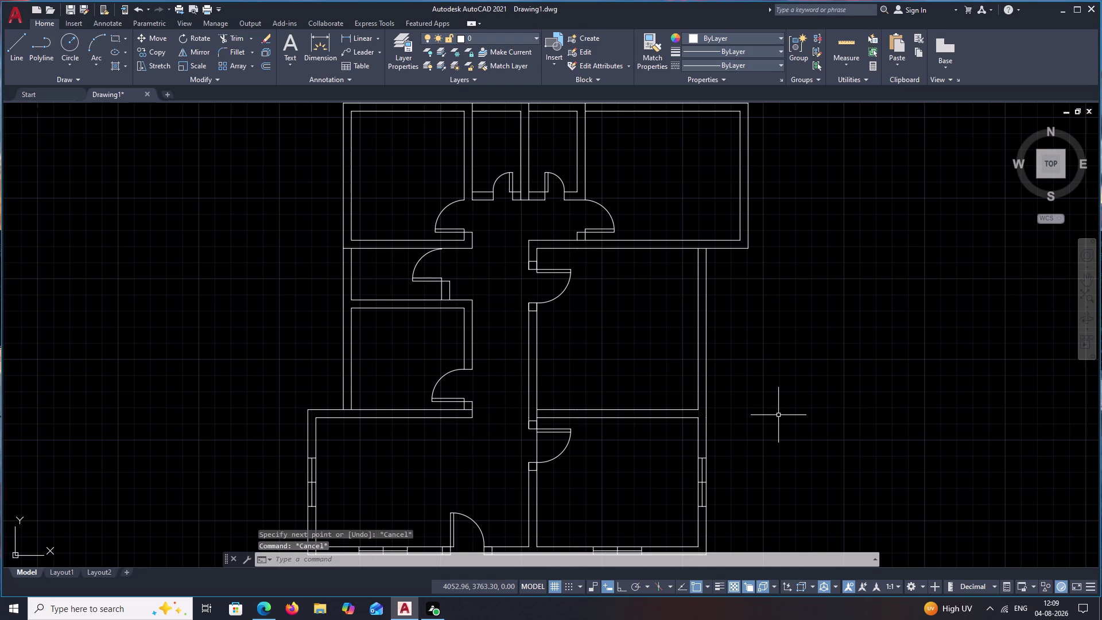
text(L)
key(space)
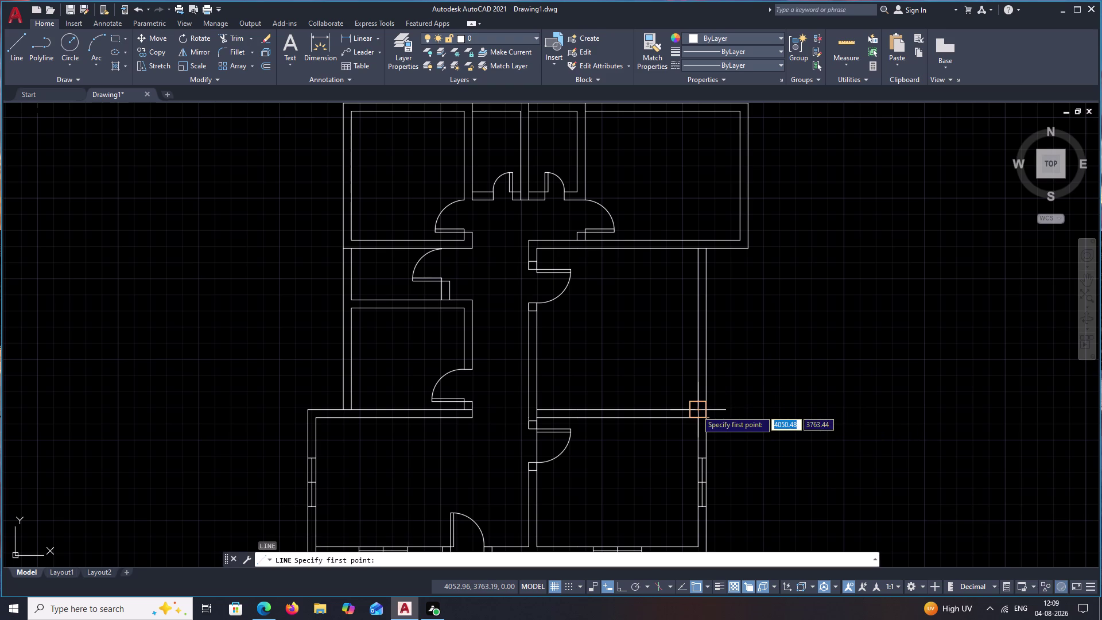
text(M2P)
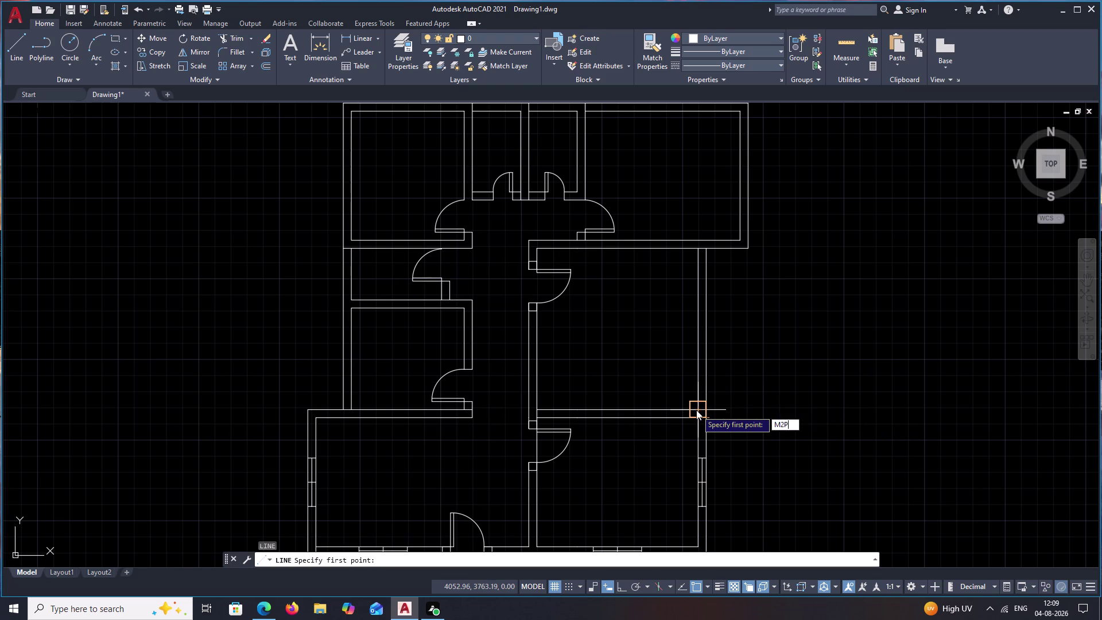
key(space)
click(697, 410)
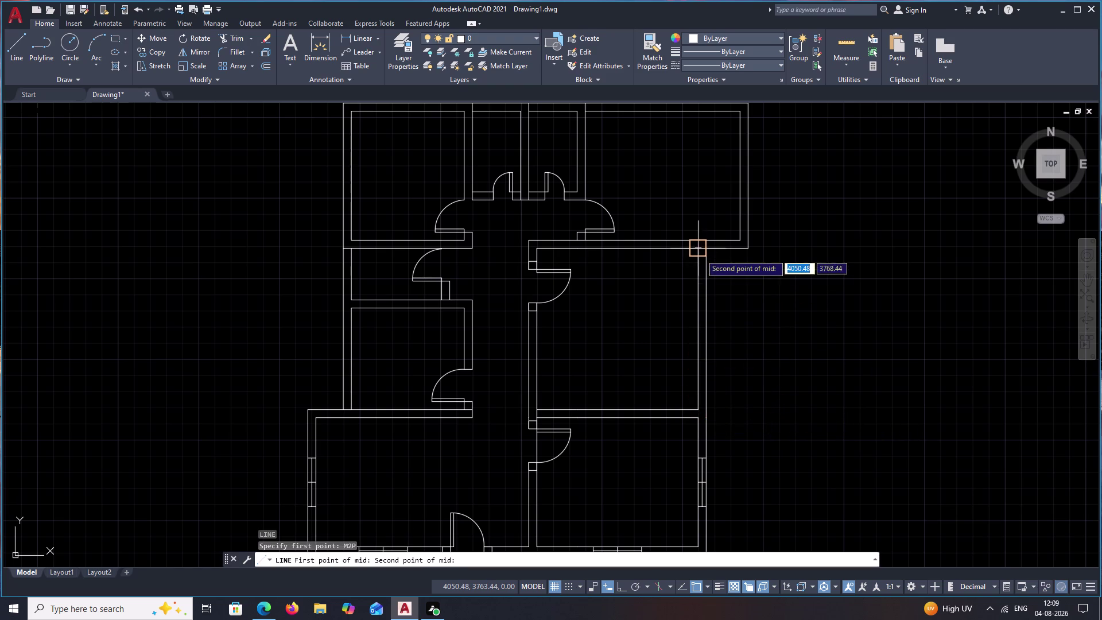
click(700, 254)
click(709, 328)
key(Escape)
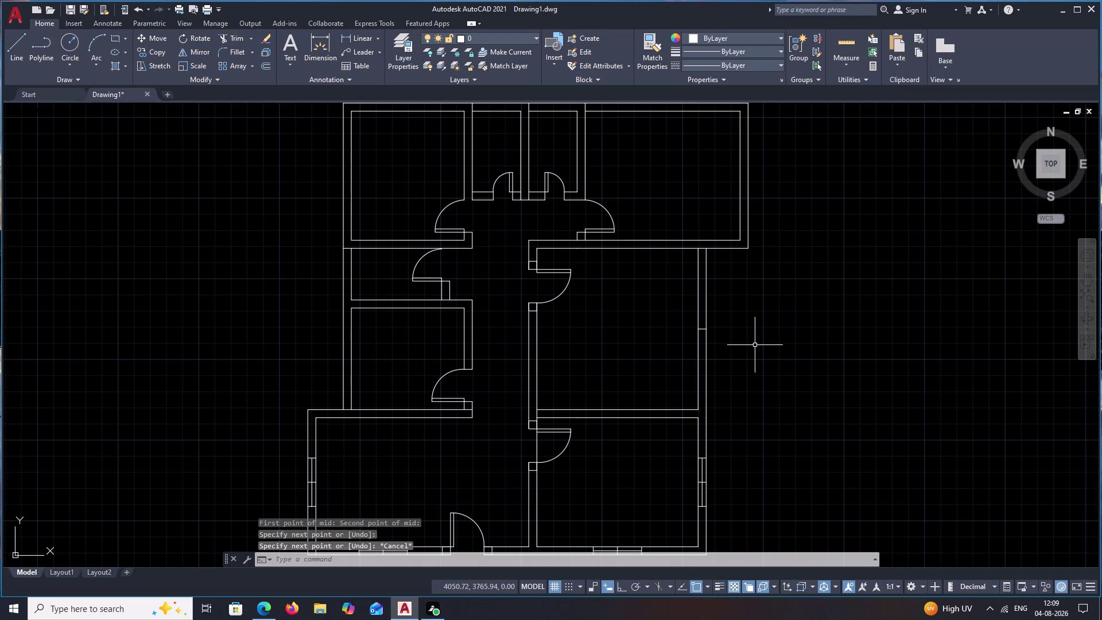
Offset the east wall cross line 0.6 to both sides.
text(O)
key(space)
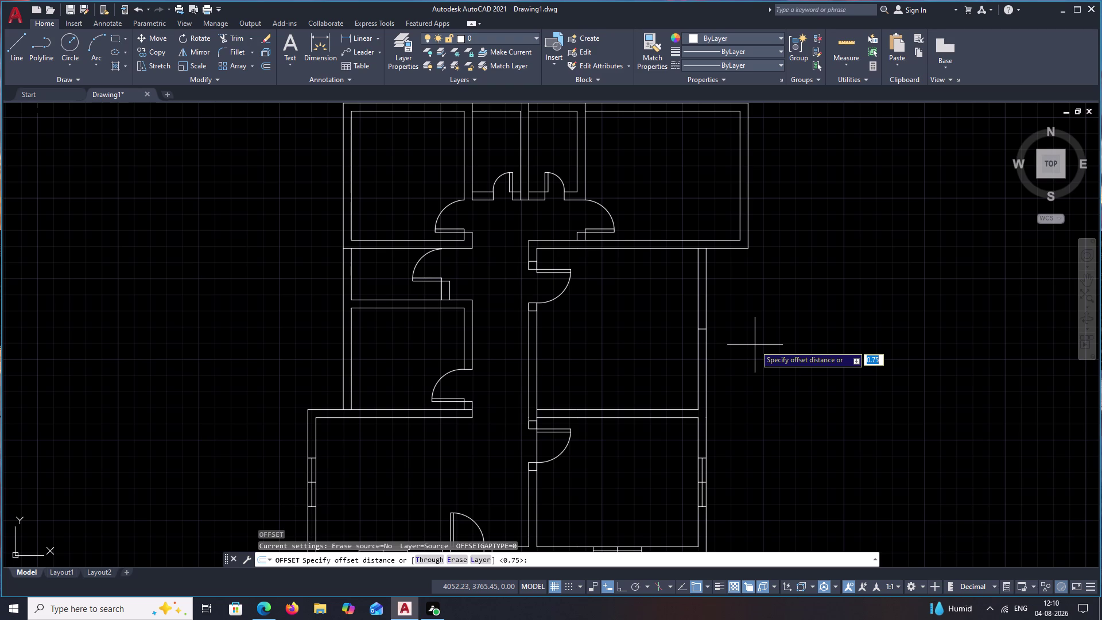
text(.5)
key(space)
key(Escape)
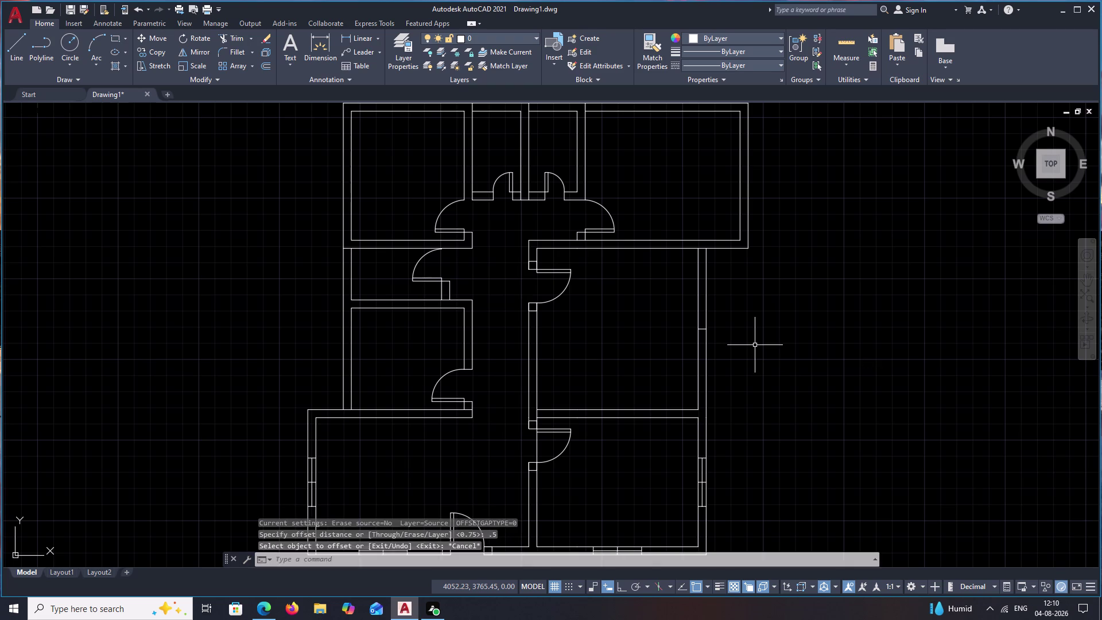
key(space)
text(.6)
key(space)
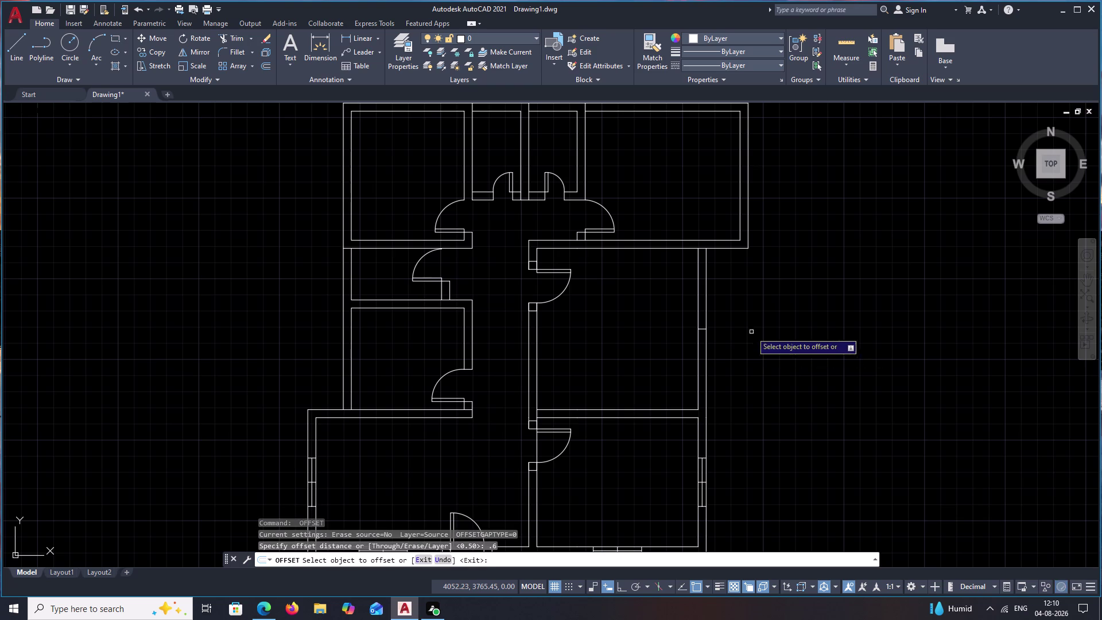
scroll(up, 3)
click(697, 333)
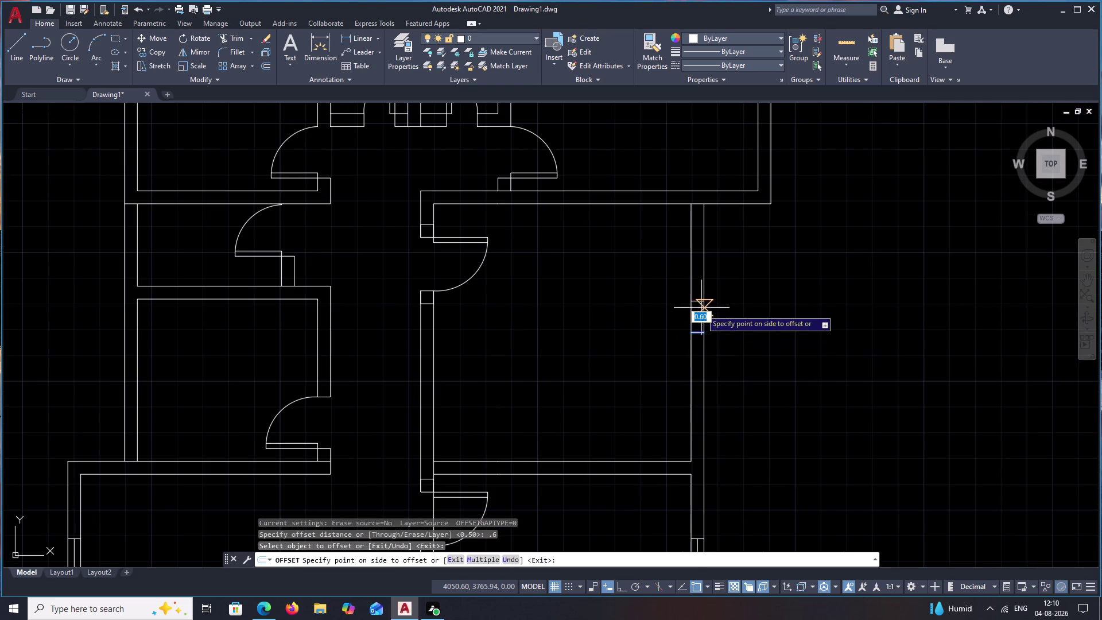
click(701, 300)
click(699, 333)
click(704, 397)
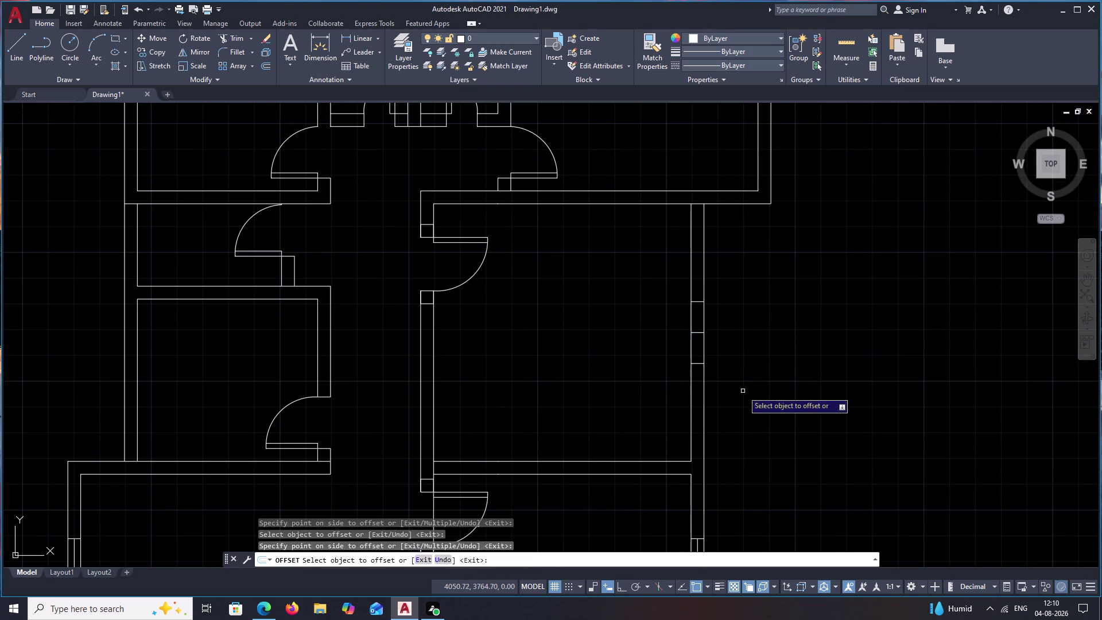
key(Escape)
Draw the window centre line between the offset cross lines.
text(L)
key(space)
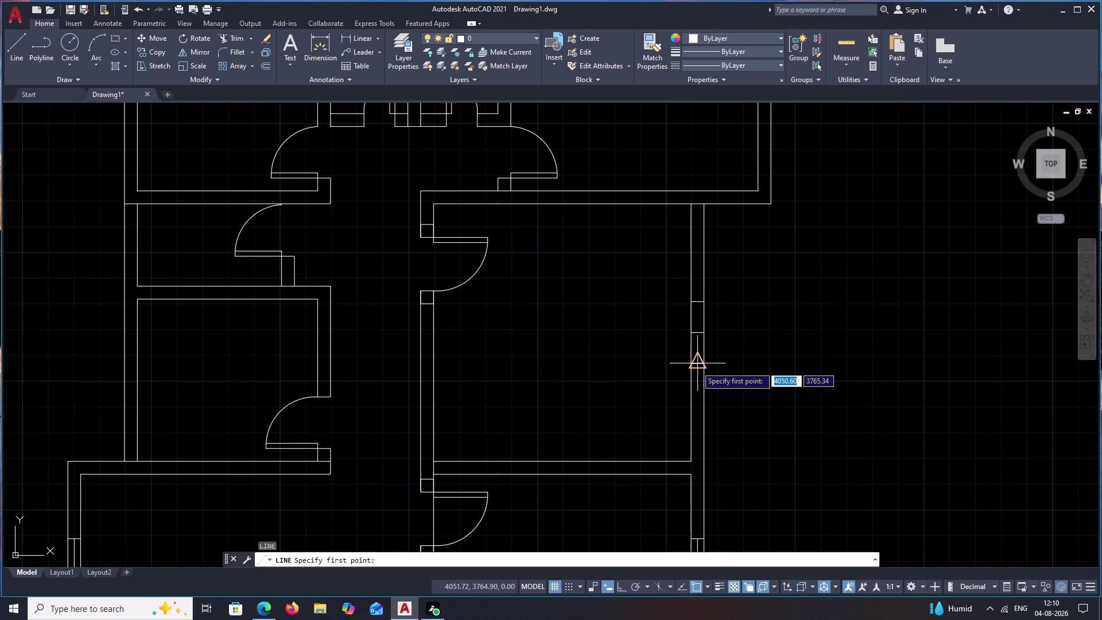
click(695, 367)
click(697, 306)
key(Escape)
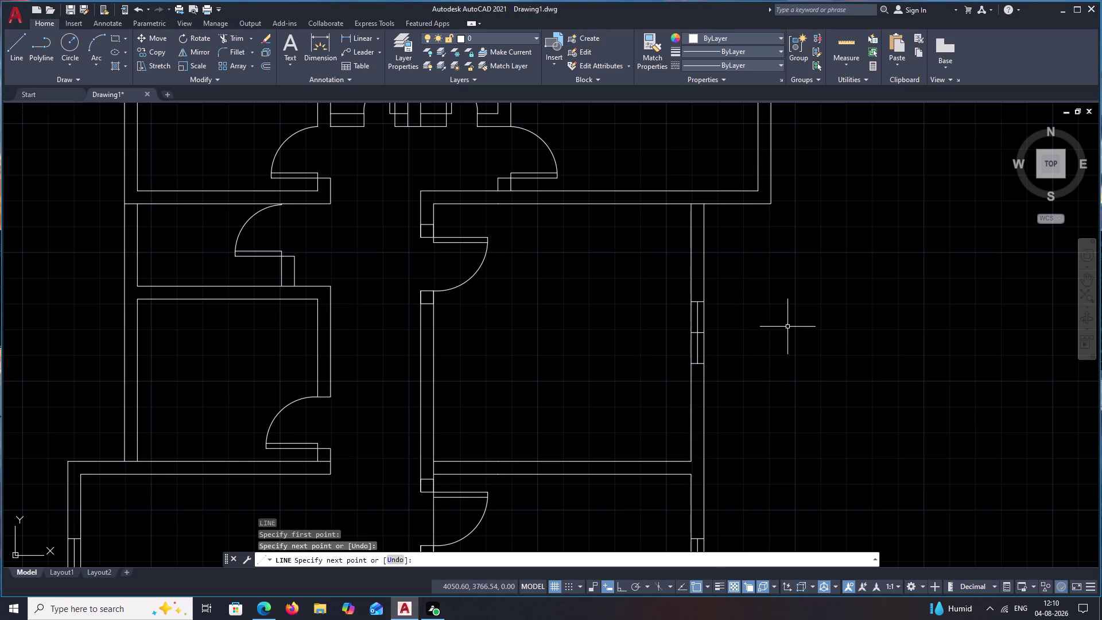
scroll(down, 3)
middle_drag(810, 315, 797, 373)
scroll(up, 3)
scroll(up, 3)
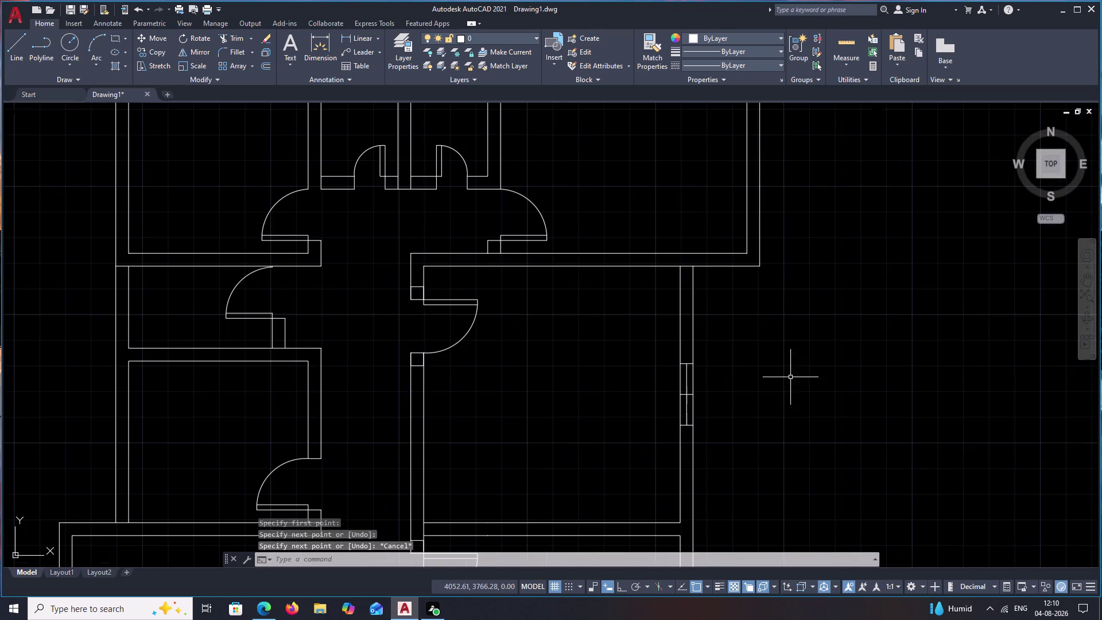
scroll(up, 3)
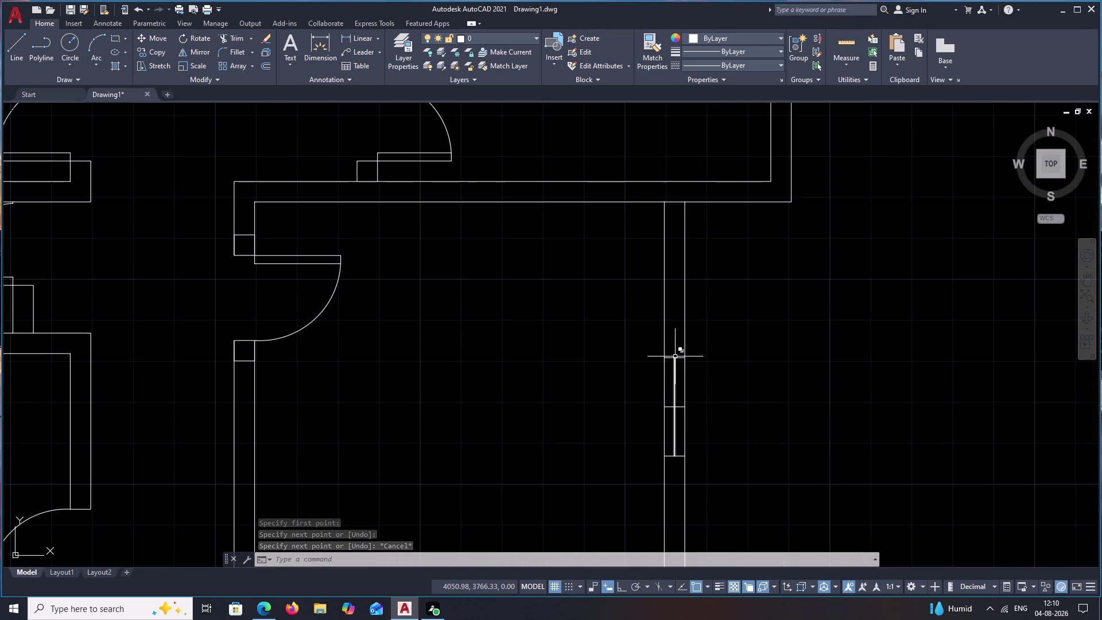
Select the east wall window lines, including the lower ones.
scroll(up, 3)
drag(680, 346, 668, 419)
middle_drag(677, 431, 684, 232)
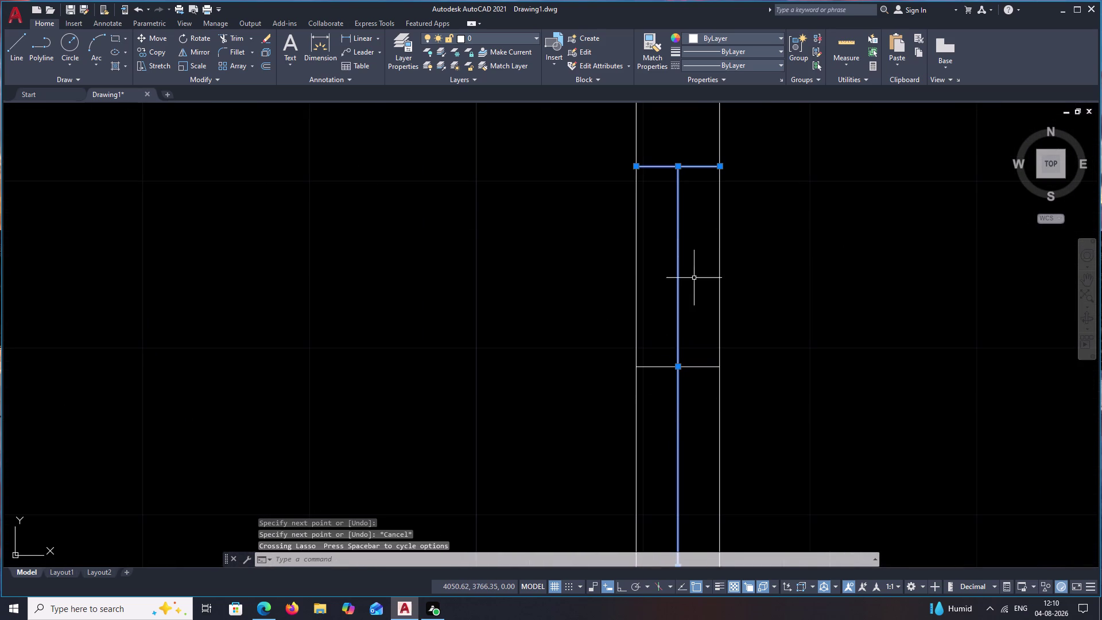
drag(697, 346, 686, 387)
scroll(down, 3)
click(682, 403)
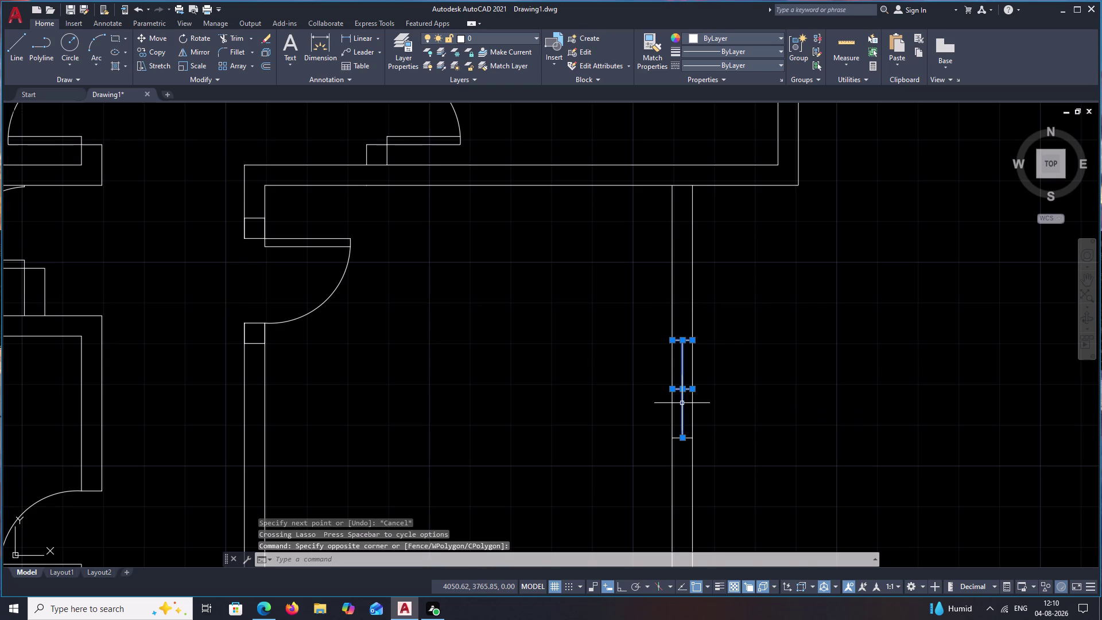
scroll(down, 3)
scroll(up, 3)
scroll(up, 3)
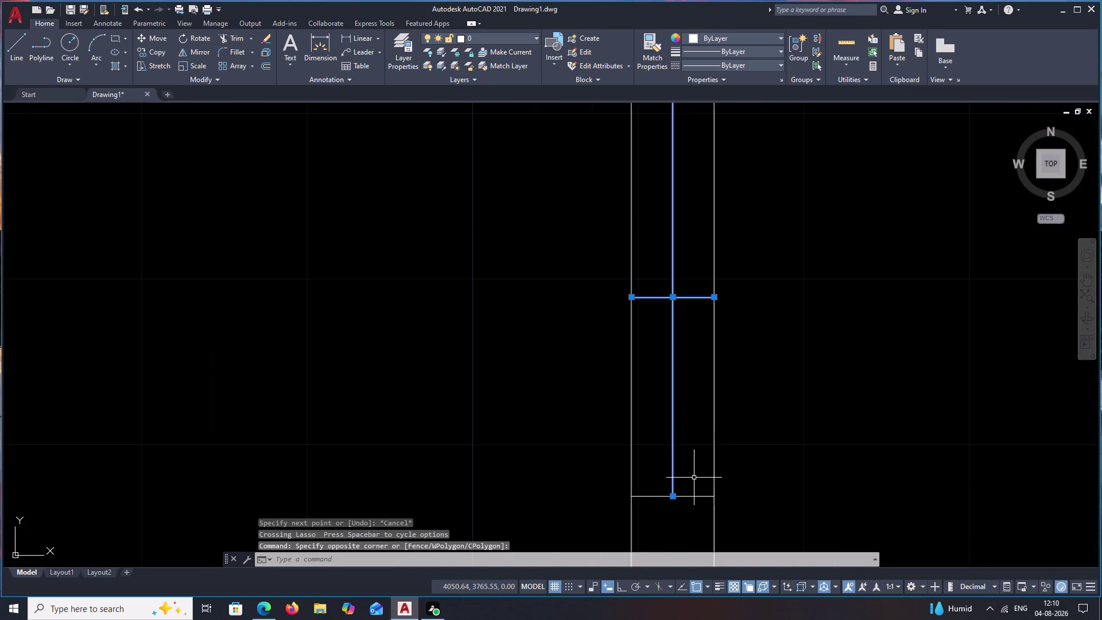
drag(694, 479, 682, 512)
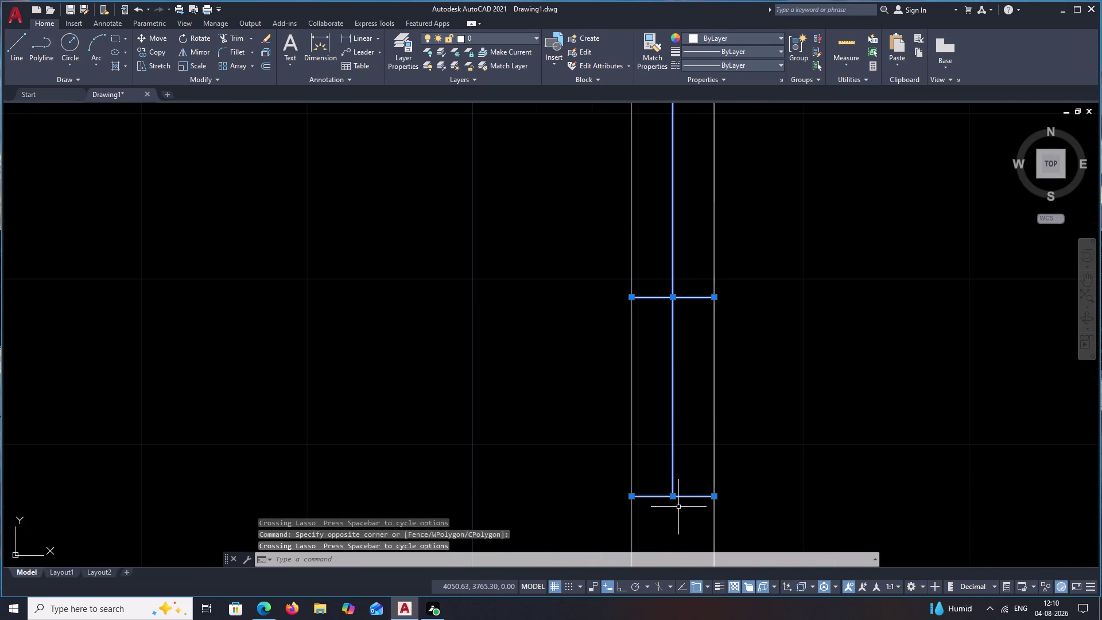
Copy the selected window lines down along the east wall.
text(CO)
key(space)
click(672, 497)
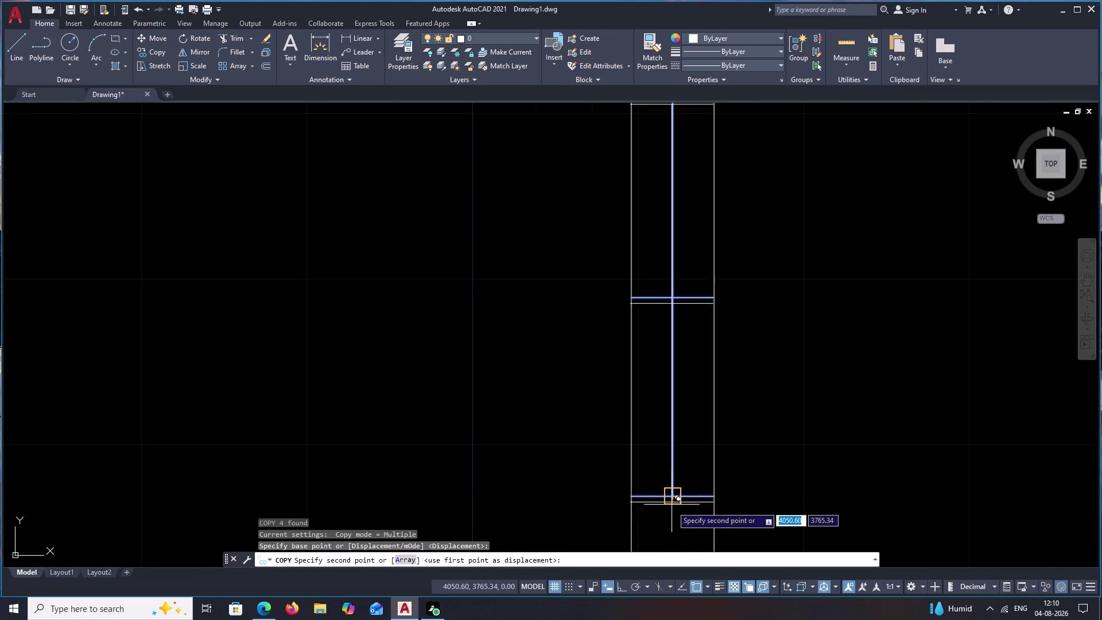
scroll(down, 3)
middle_drag(672, 513, 709, 224)
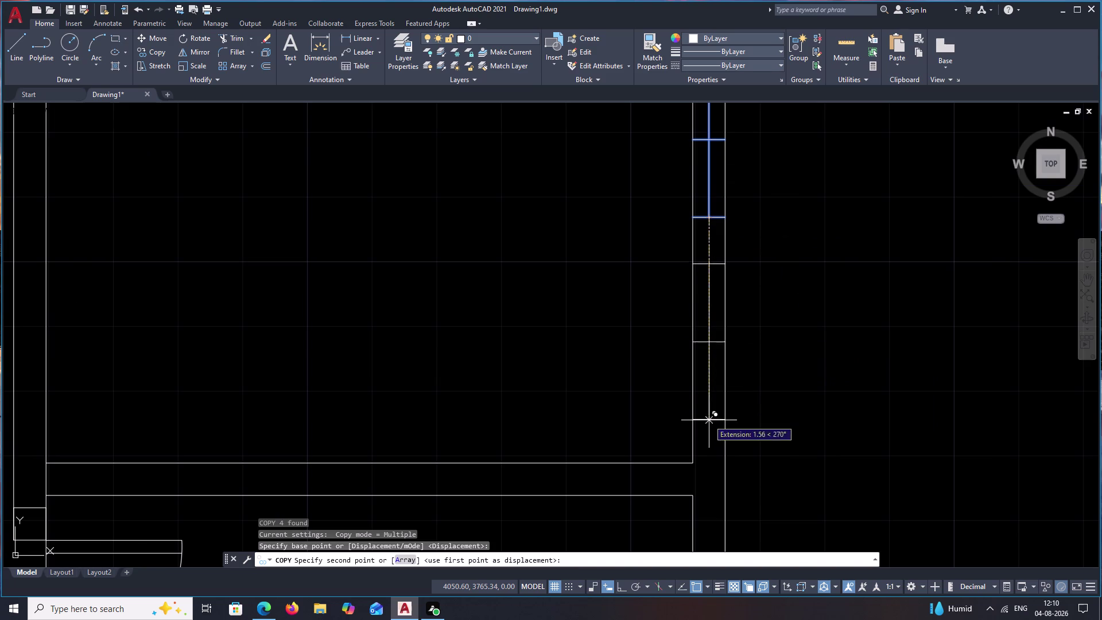
click(713, 434)
key(Escape)
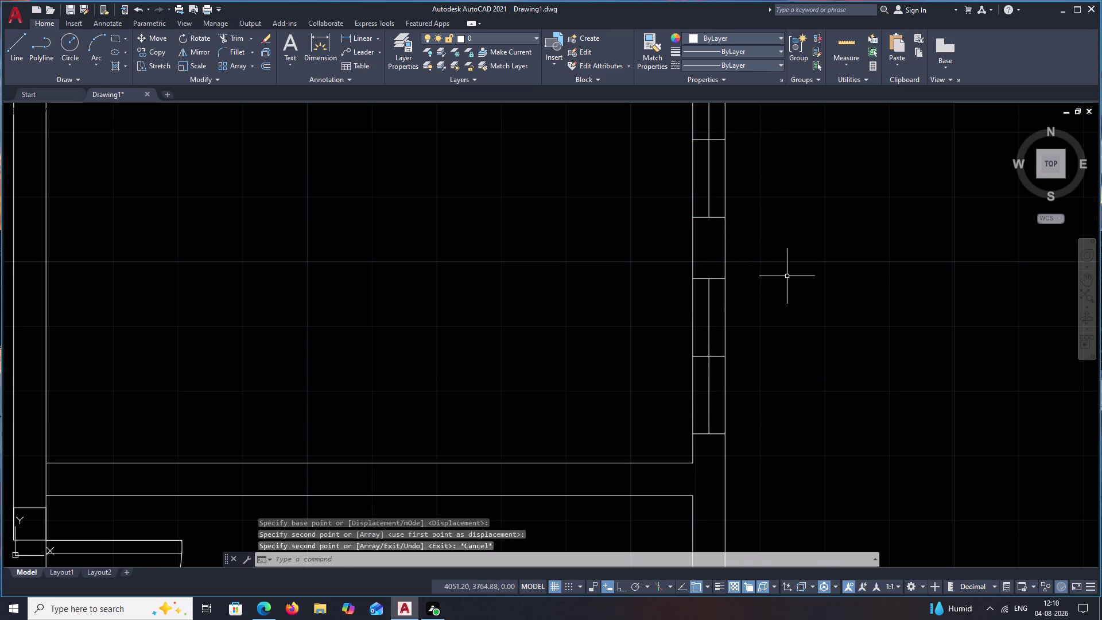
Select the four window pane lines along the wall.
scroll(up, 3)
middle_drag(787, 275, 787, 430)
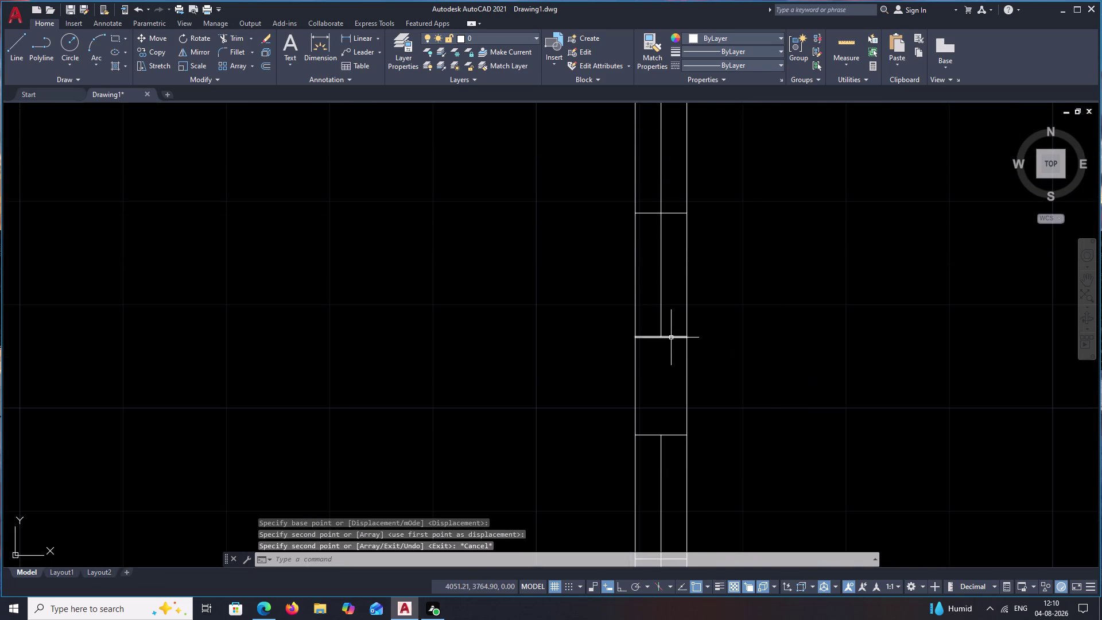
click(671, 338)
click(661, 273)
middle_drag(672, 238, 668, 329)
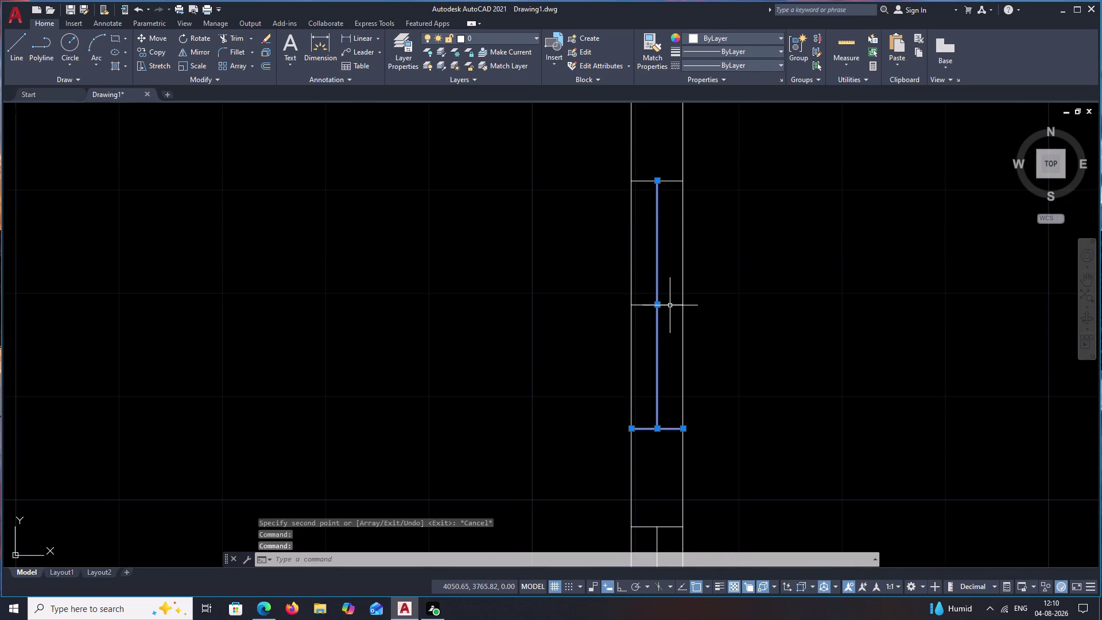
click(671, 306)
click(675, 181)
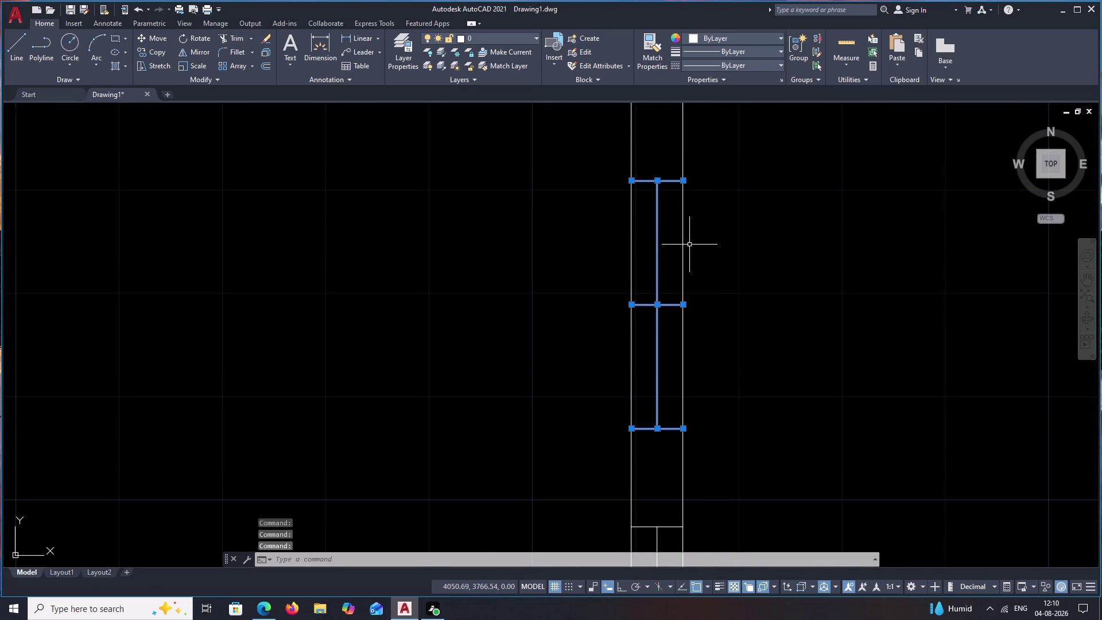
Move the selected pane lines to their new position along the east wall.
text(MO)
key(space)
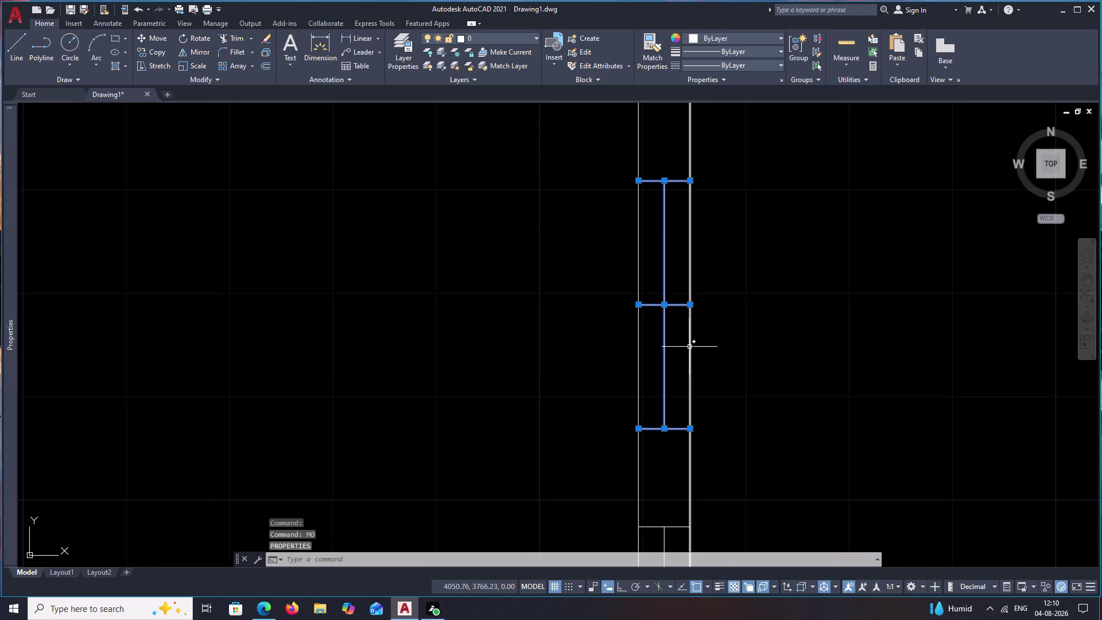
text(M)
key(space)
click(671, 424)
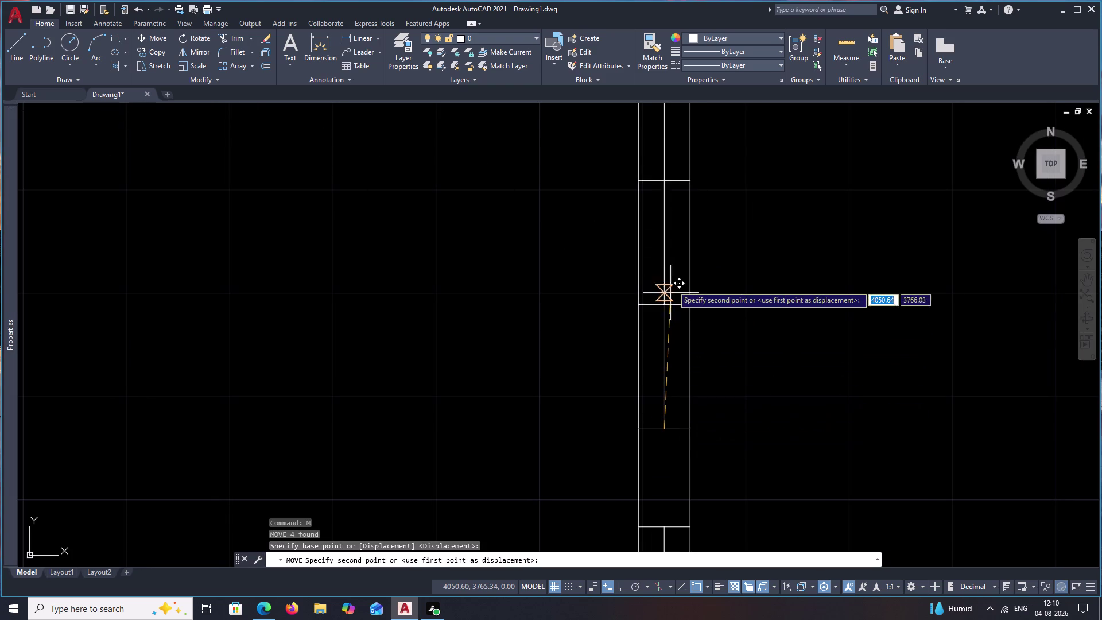
middle_drag(664, 280, 632, 619)
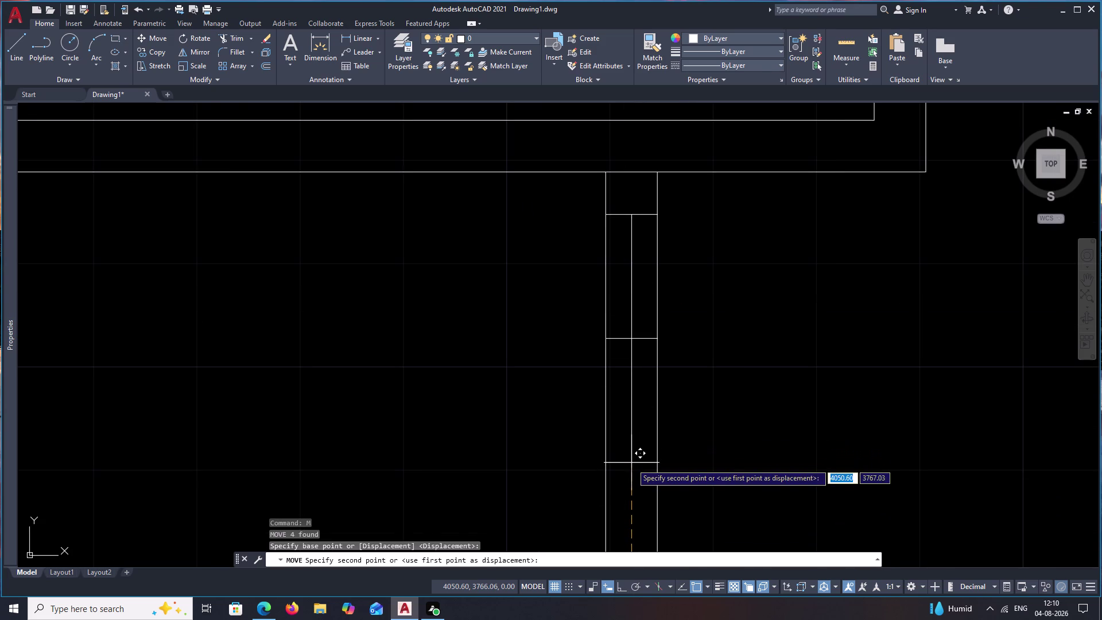
click(631, 464)
scroll(down, 3)
middle_drag(726, 462, 744, 343)
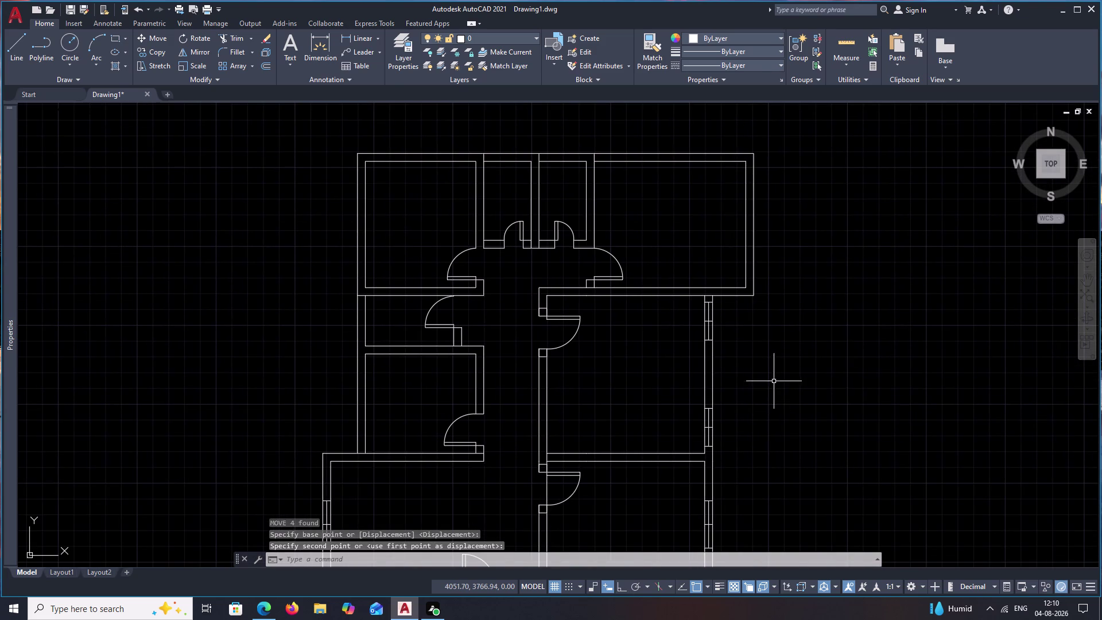
Draw a line across the east wall, starting at an M2P midpoint between the wall corners.
key(Escape)
scroll(down, 3)
middle_drag(671, 354, 644, 410)
scroll(up, 3)
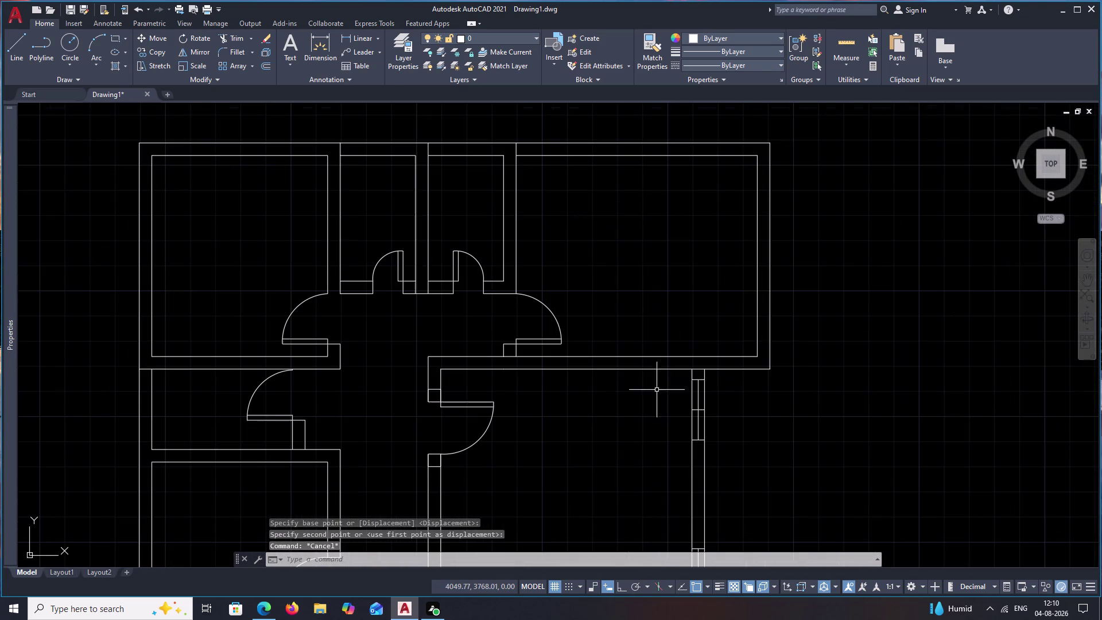
text(L)
key(space)
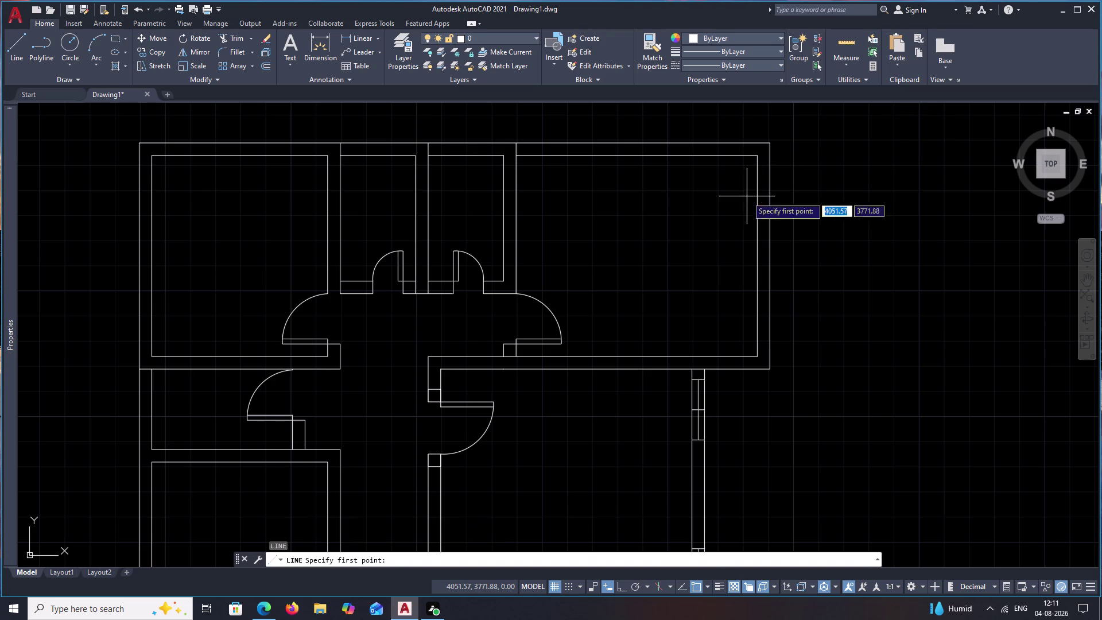
text(M2)
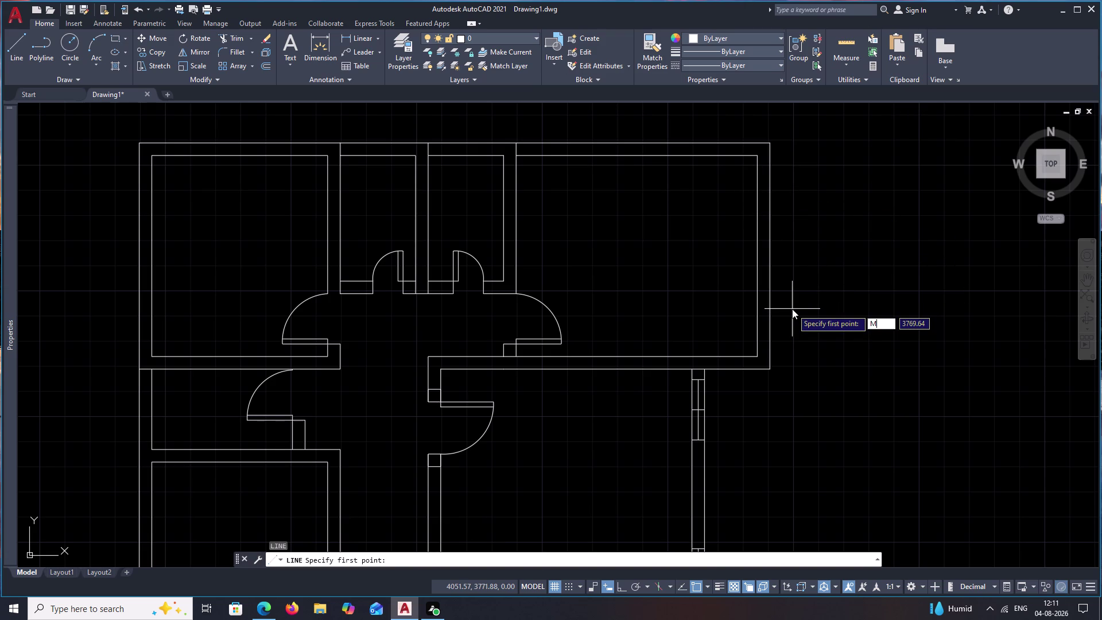
text(P)
key(space)
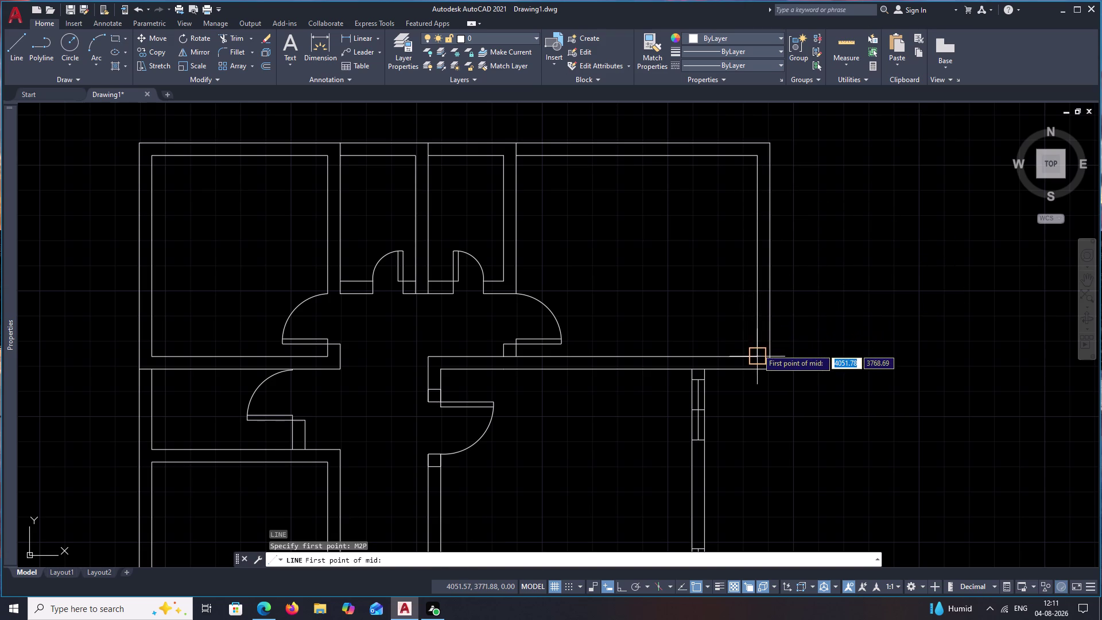
click(758, 350)
click(760, 159)
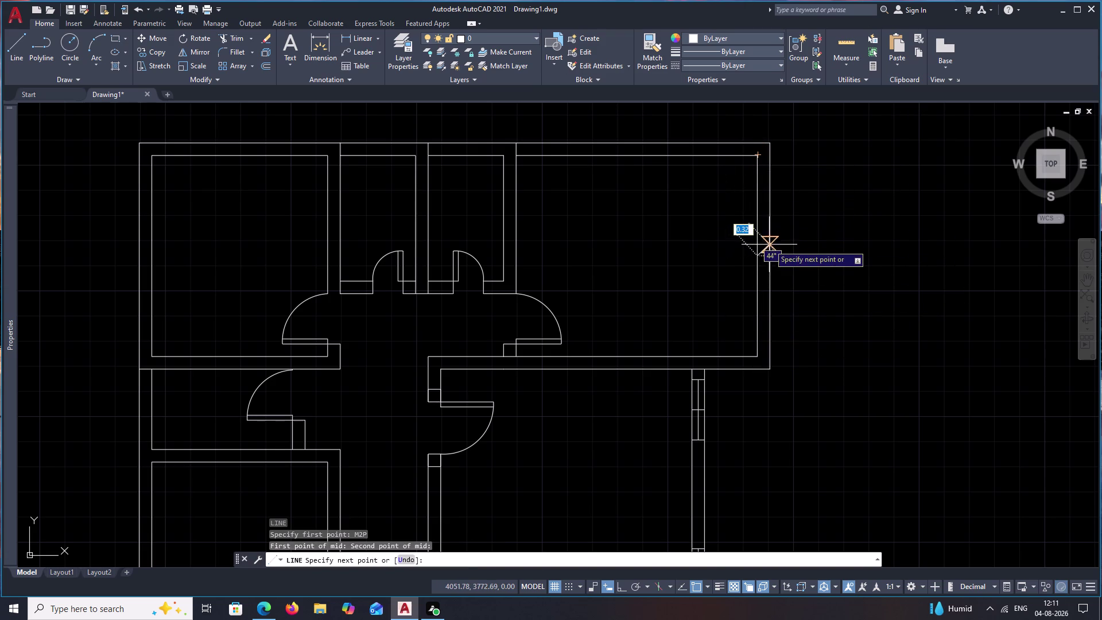
click(770, 252)
key(Escape)
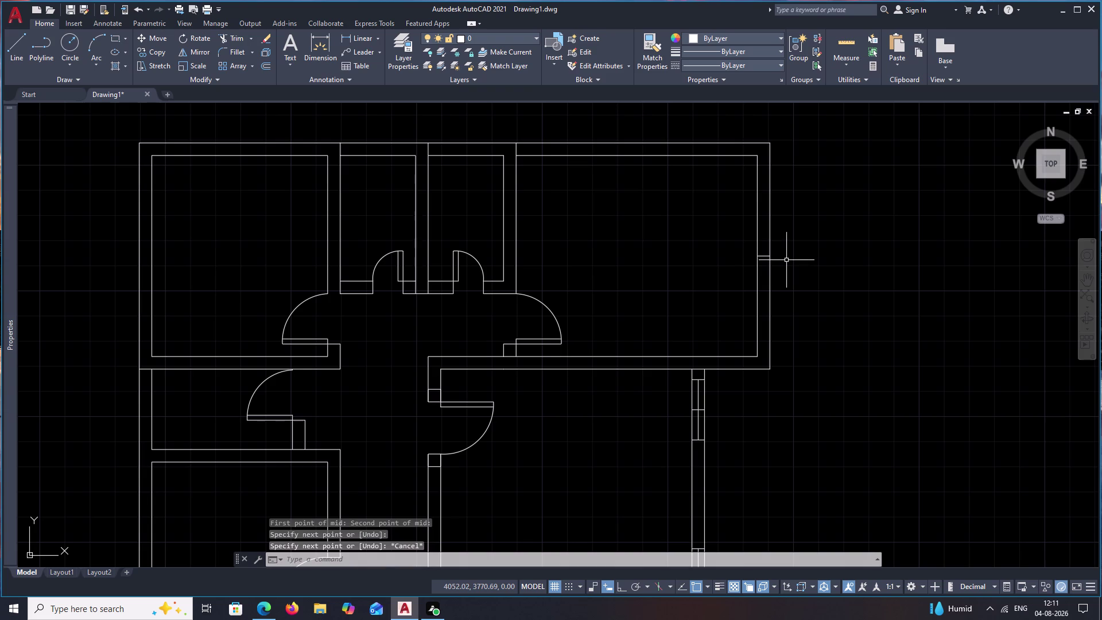
Offset the east-wall window line 0.6 to both sides.
key(o)
key(space)
text(.6)
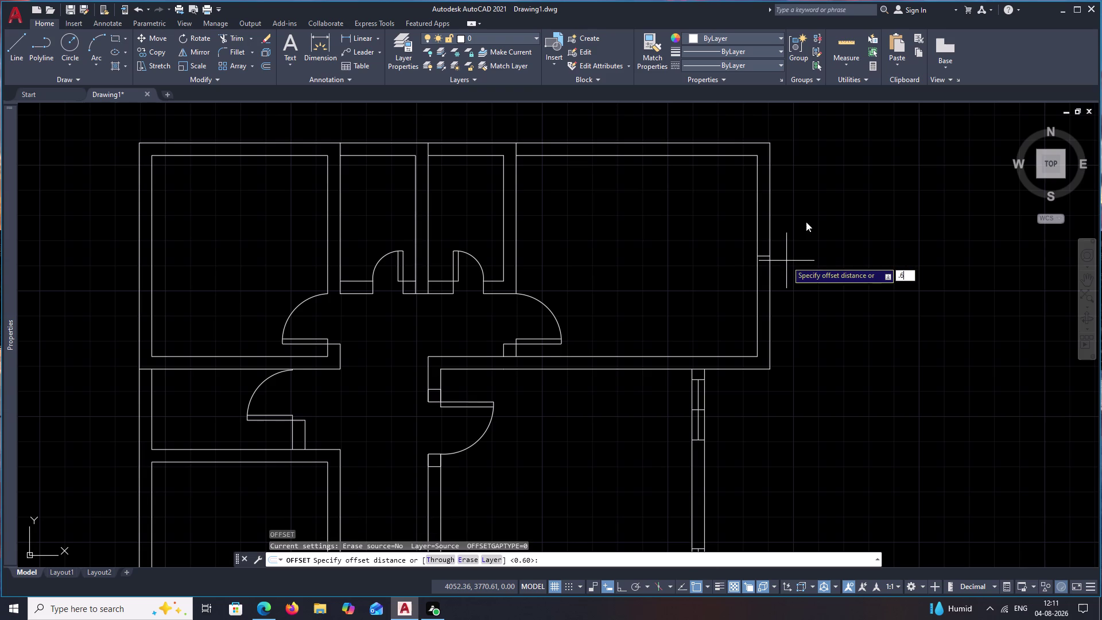
key(space)
click(764, 255)
click(766, 225)
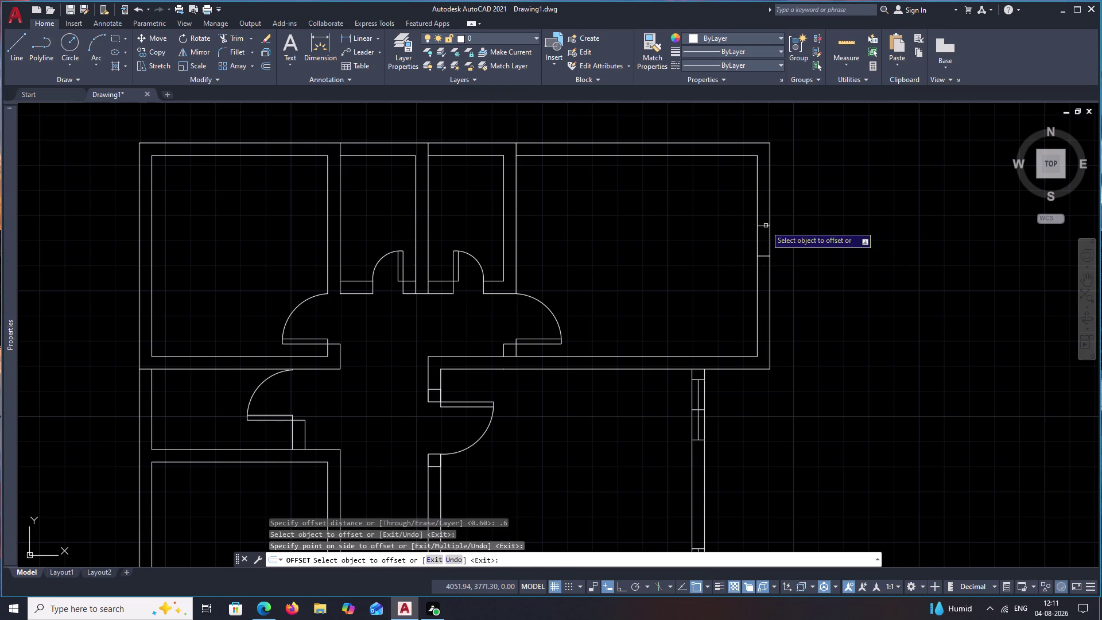
click(764, 257)
click(774, 285)
key(Escape)
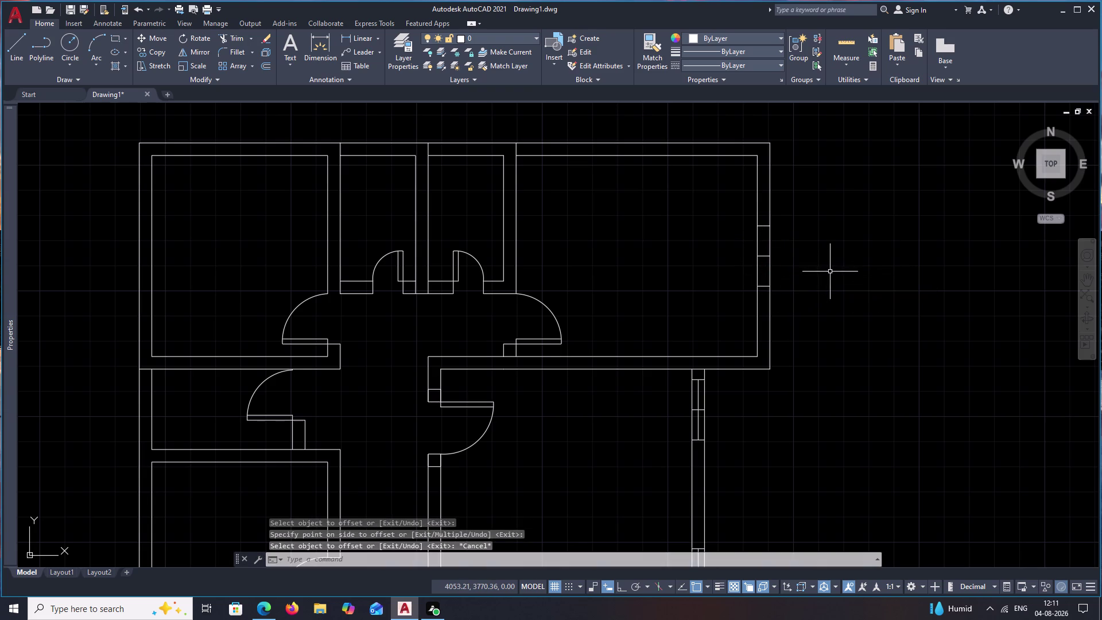
Try another offset using an M2P distance on the top wall, then cancel it.
key(space)
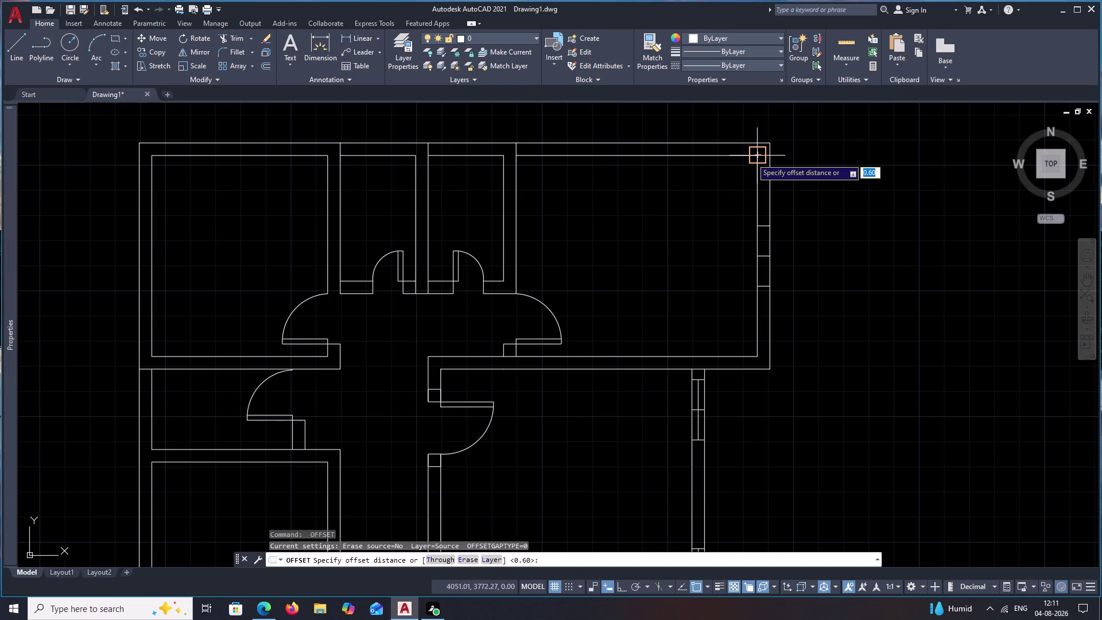
text(M2P)
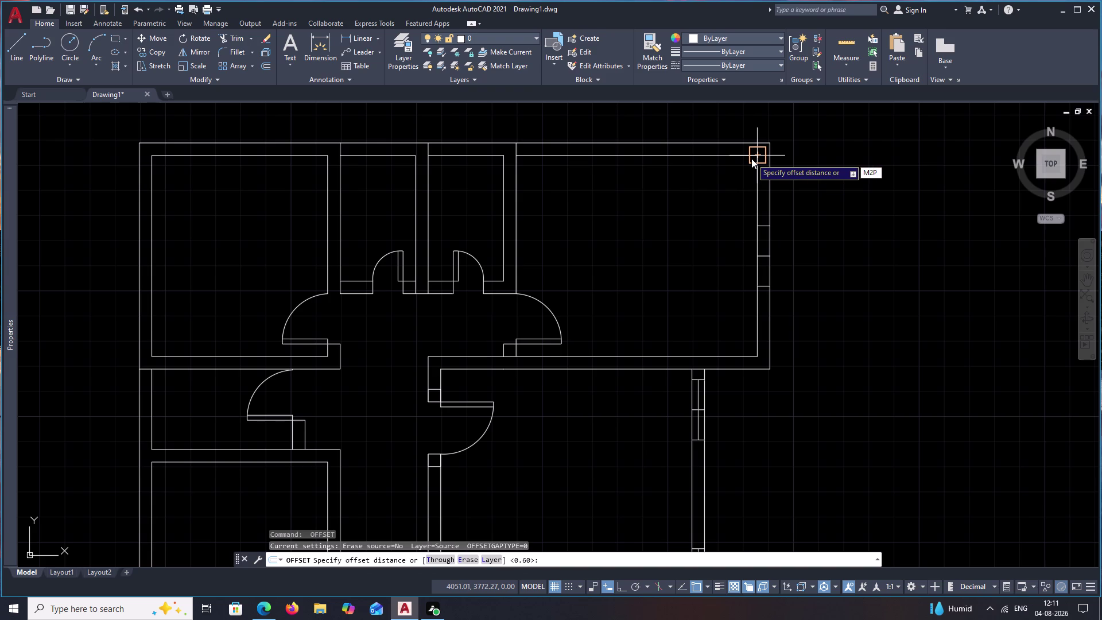
key(space)
click(755, 155)
click(518, 156)
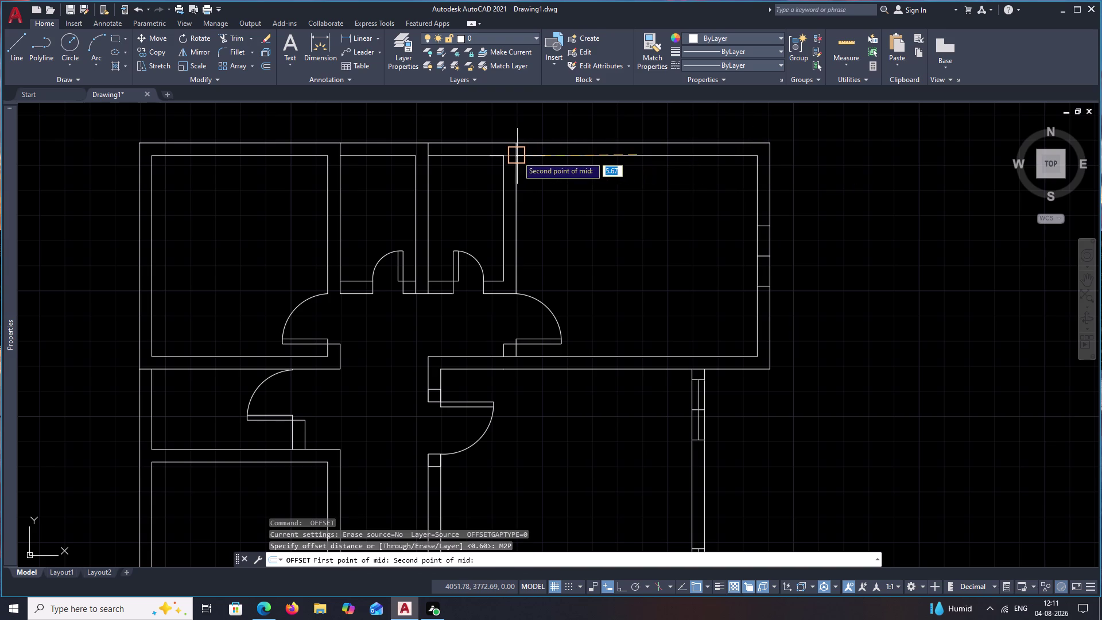
click(636, 143)
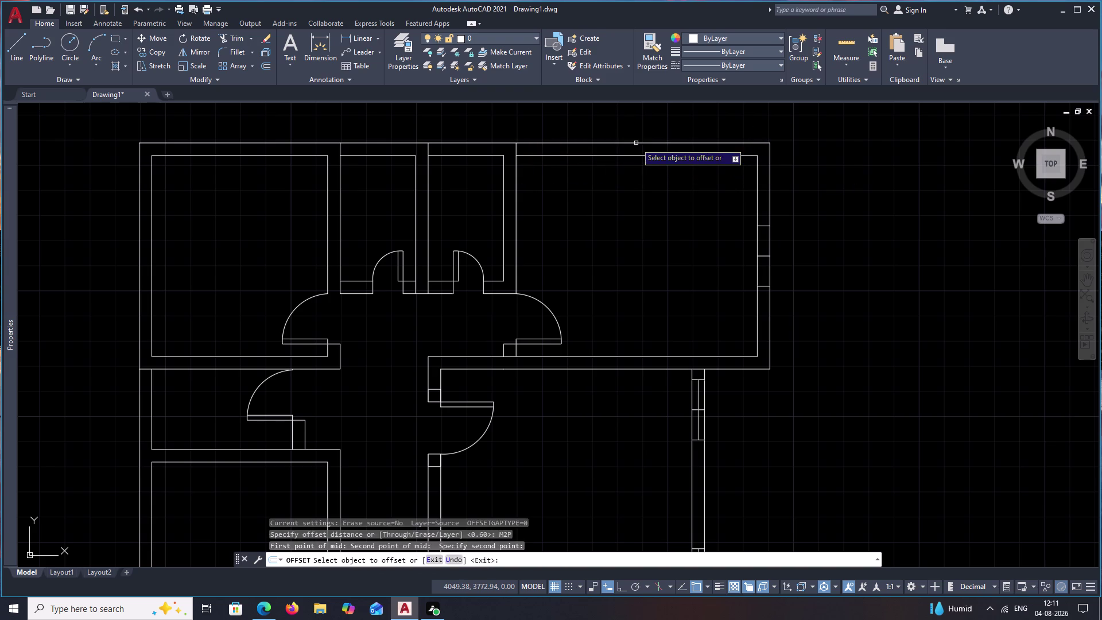
key(Escape)
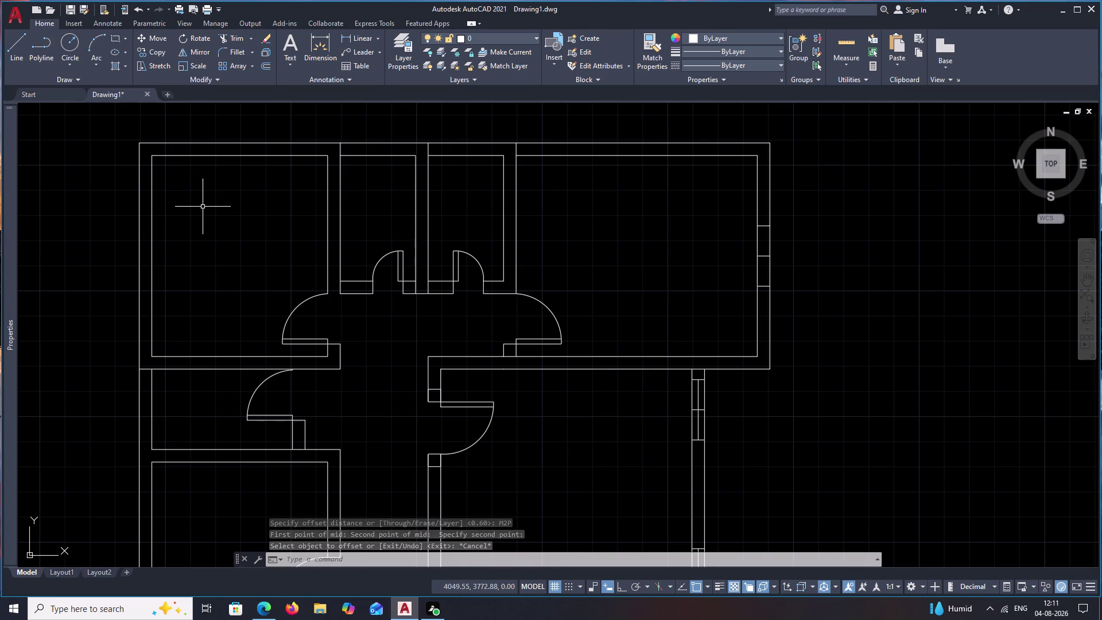
key(Escape)
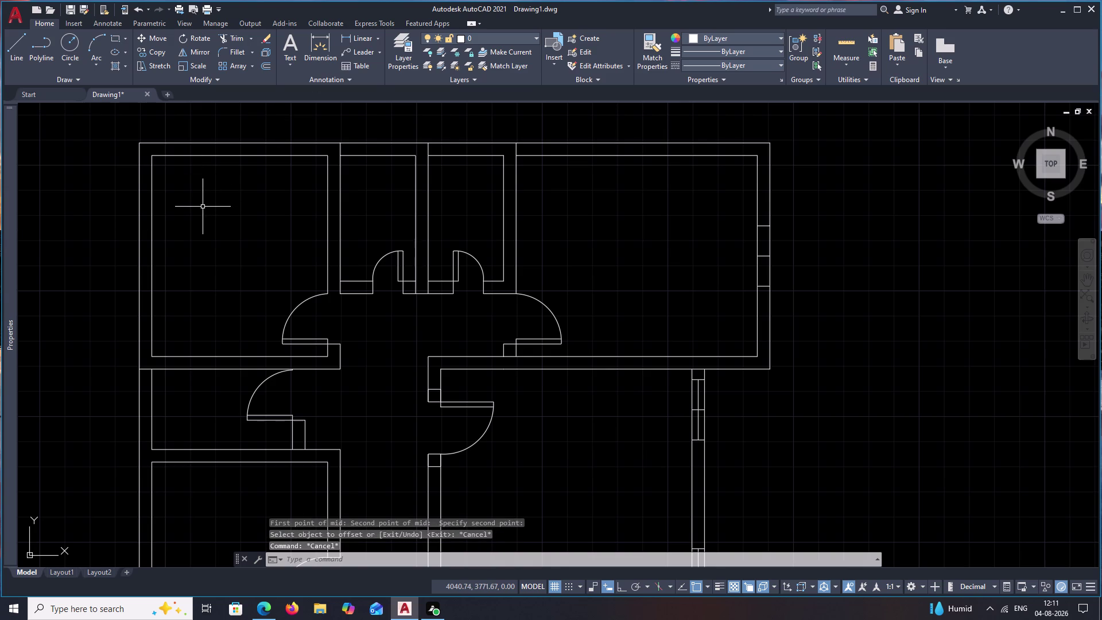
Draw a line across the top wall, starting at its M2P midpoint.
key(l)
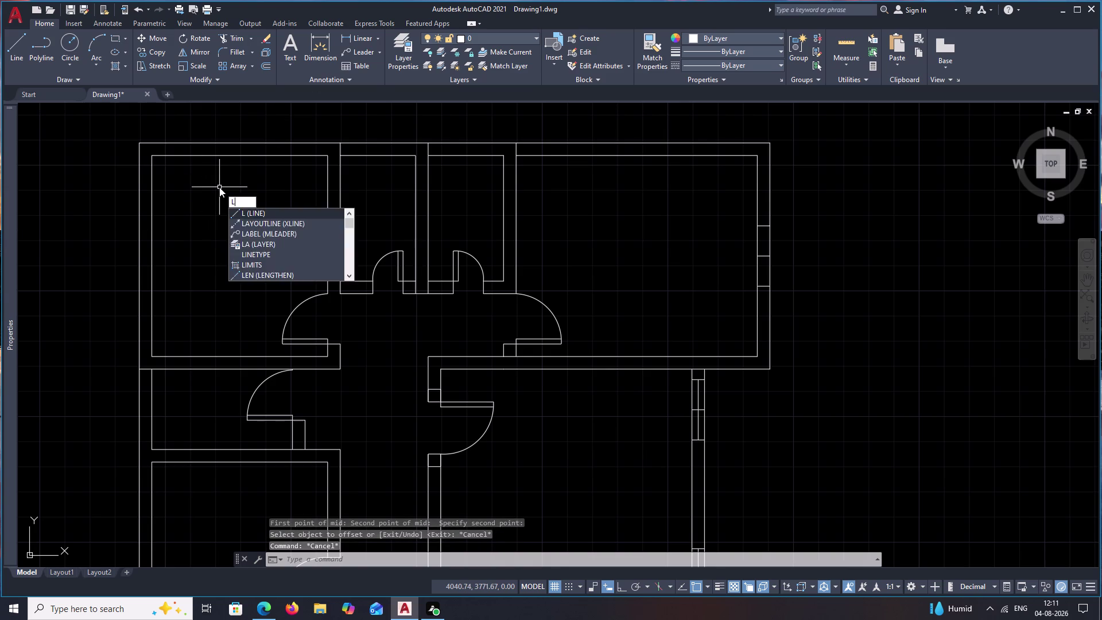
key(space)
text(M2)
key(p)
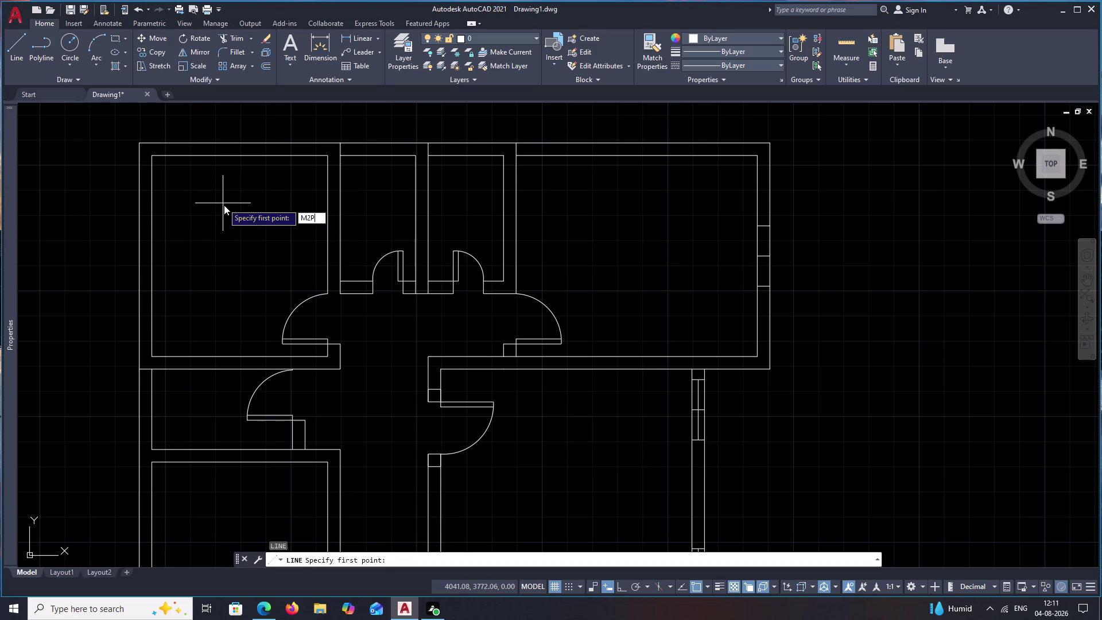
key(space)
click(755, 159)
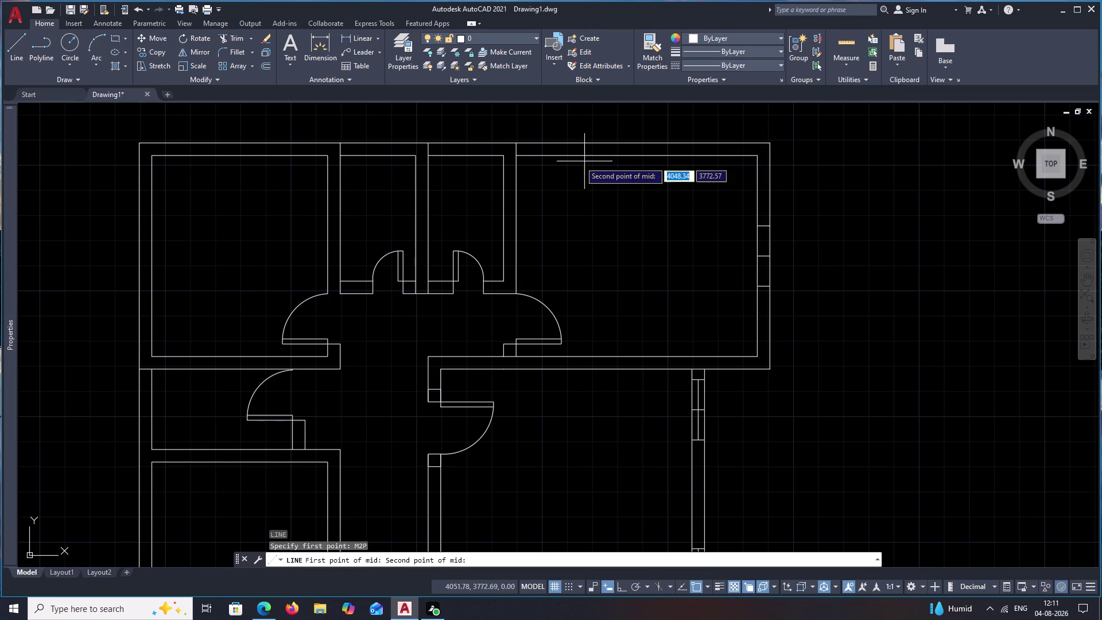
click(513, 159)
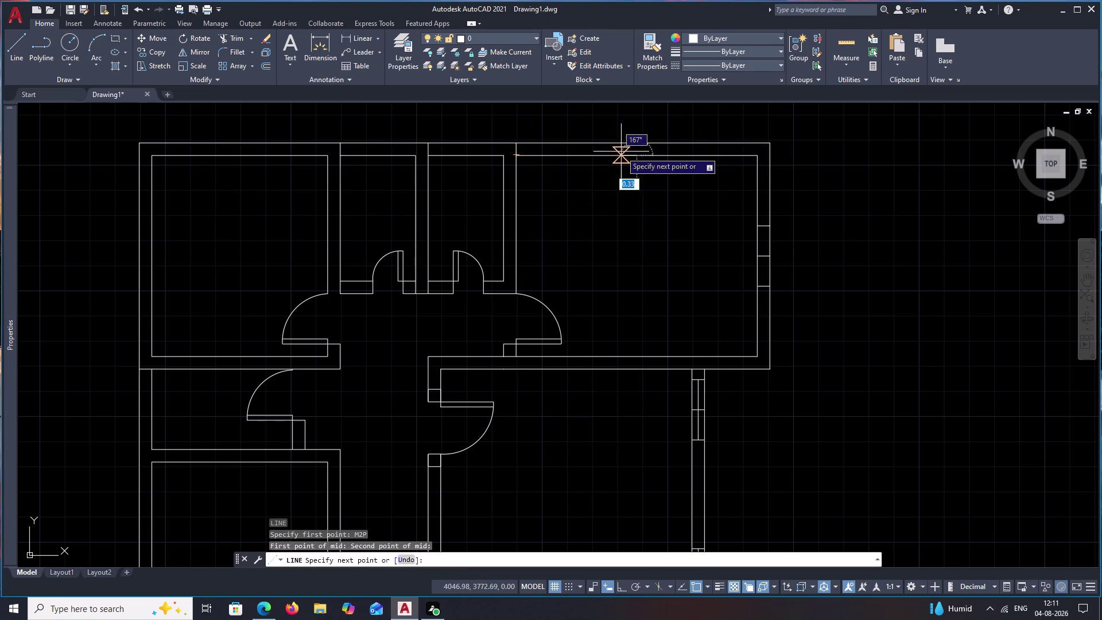
click(630, 147)
key(Escape)
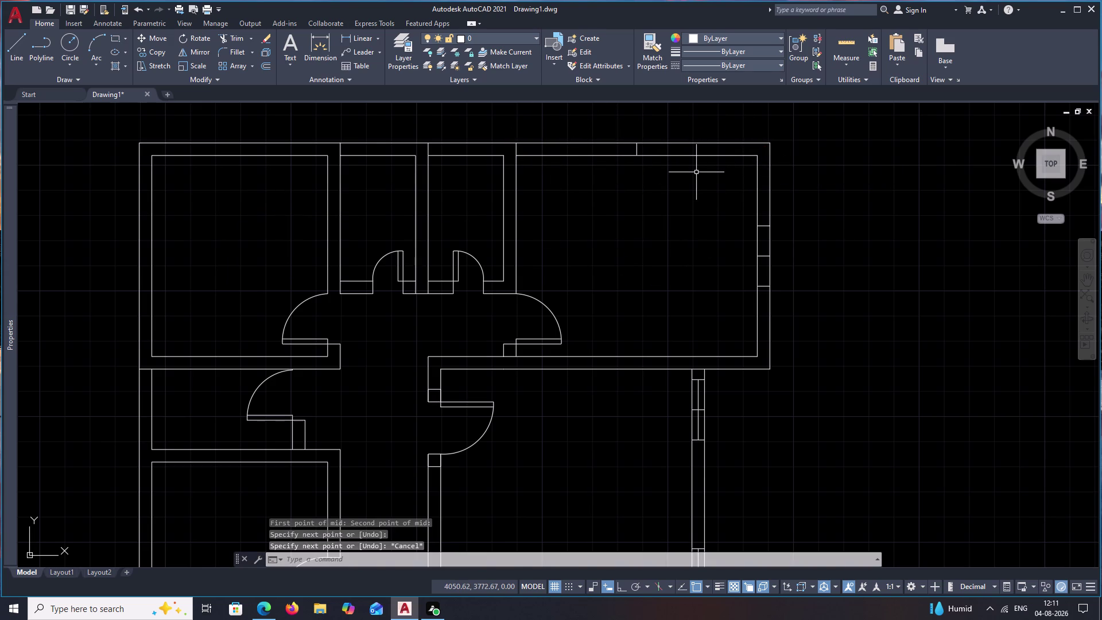
Offset the top-wall window line 0.6 to both sides.
text(O .6)
key(space)
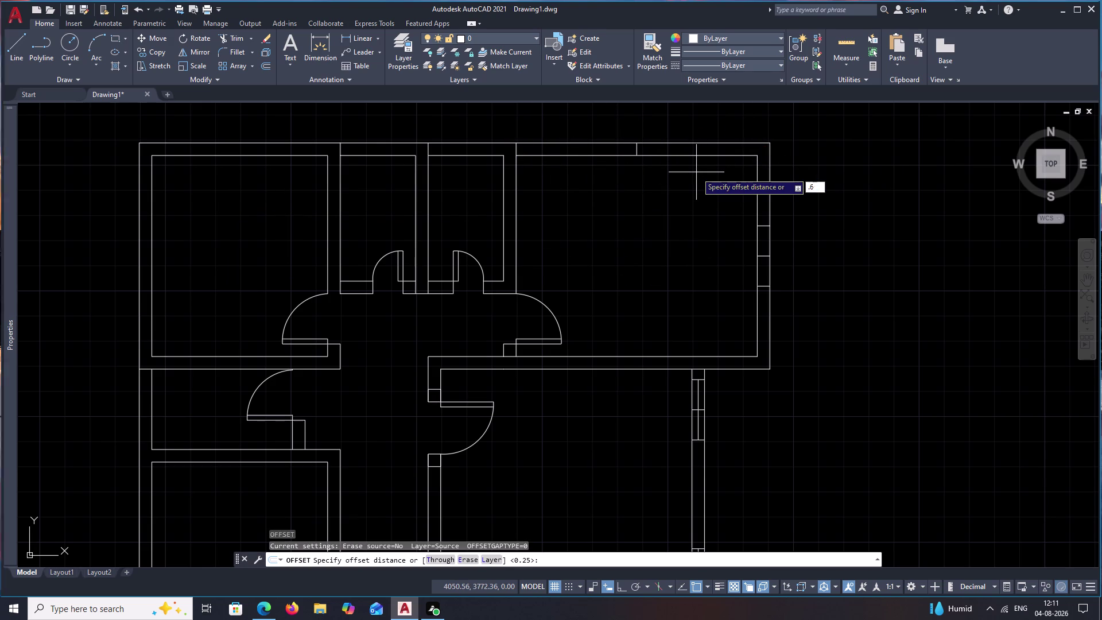
scroll(up, 3)
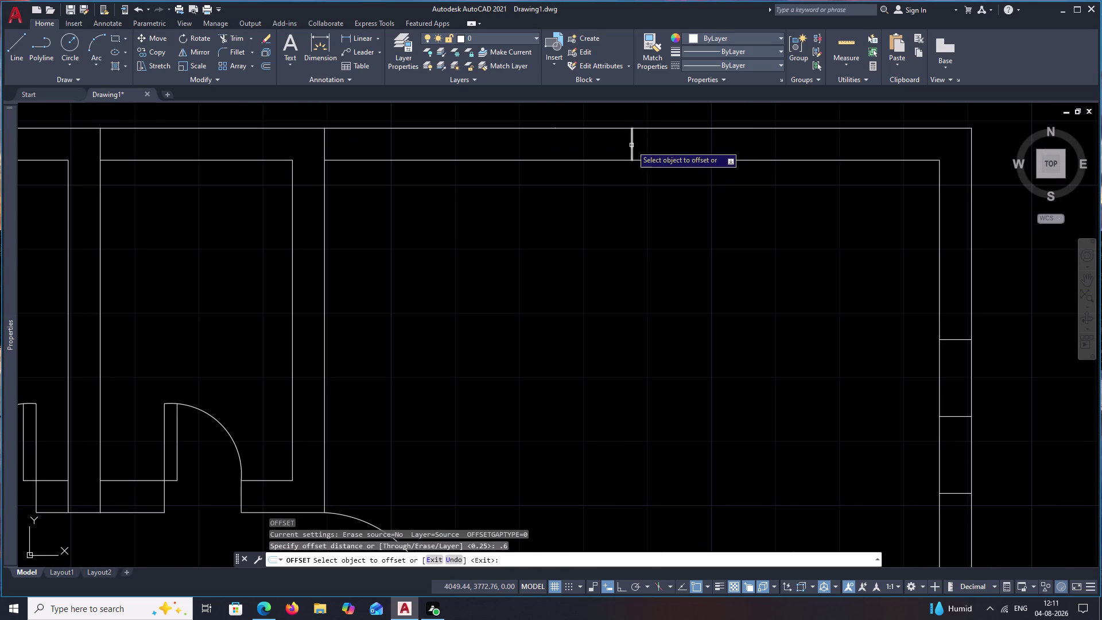
click(632, 146)
click(754, 153)
click(631, 147)
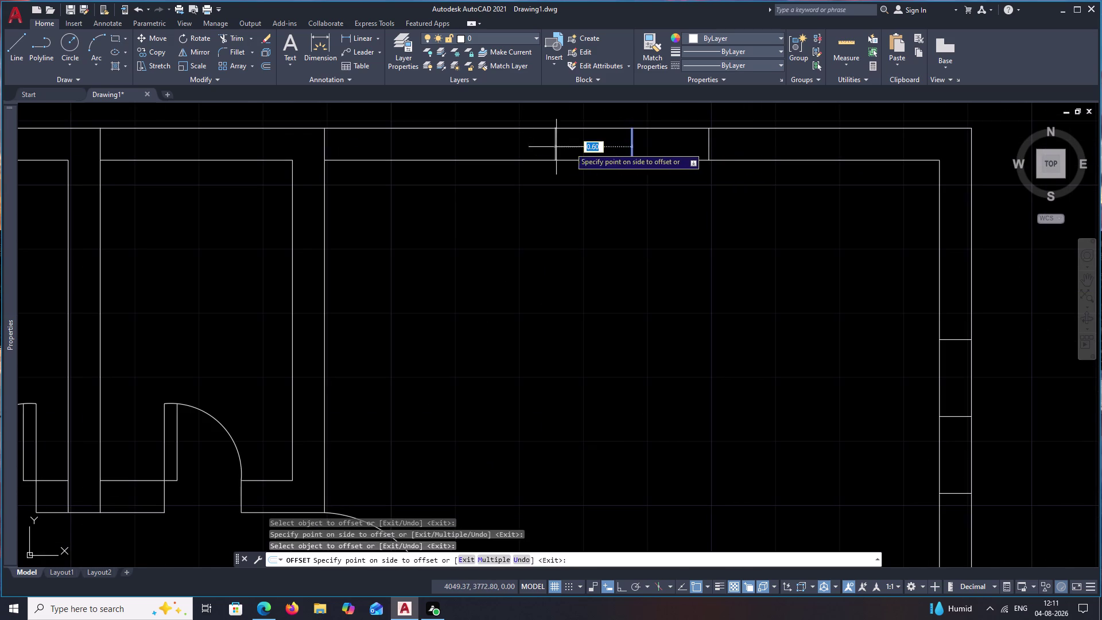
click(526, 149)
key(Escape)
Draw the line joining the window's outer edge lines.
text(L)
key(space)
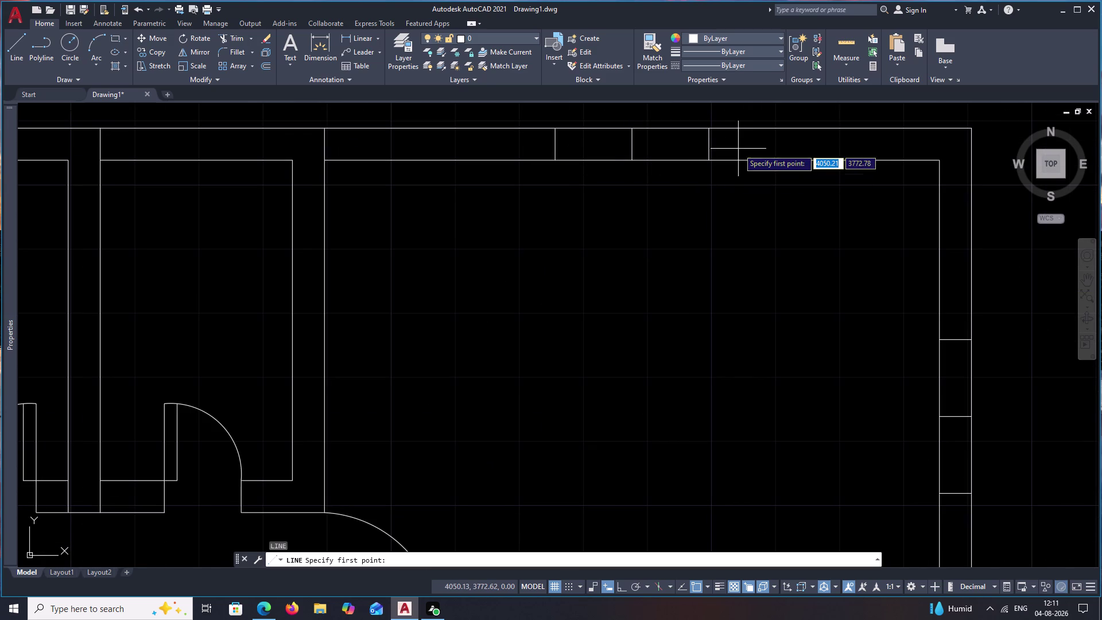
scroll(up, 3)
click(707, 144)
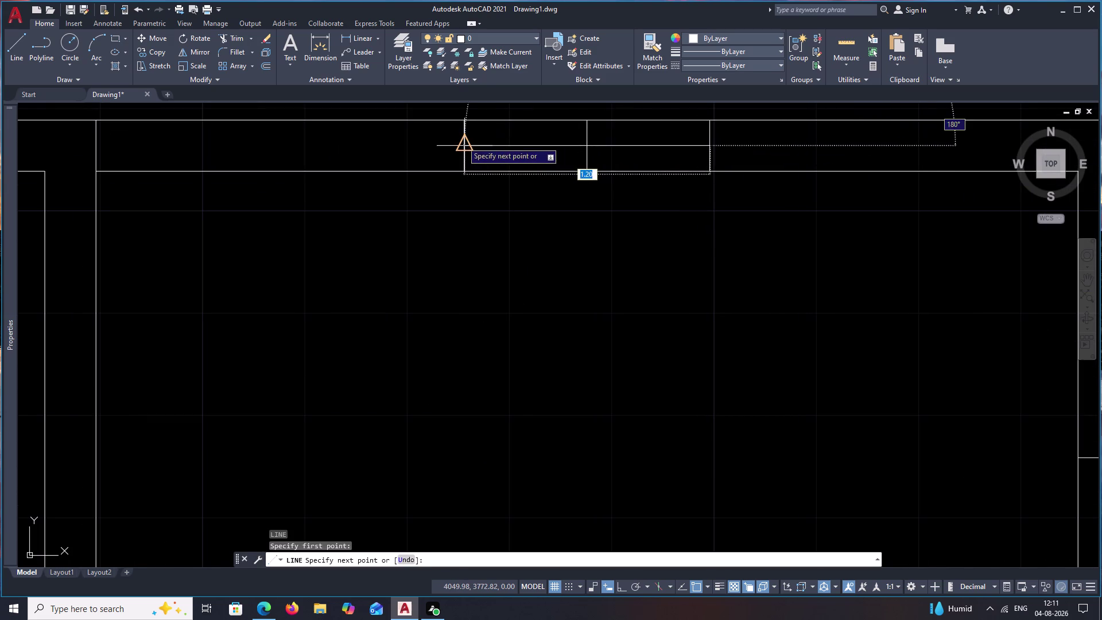
click(459, 142)
key(Escape)
scroll(down, 3)
middle_drag(851, 270, 685, 225)
Start a line on the right wall, then cancel it unfinished.
key(space)
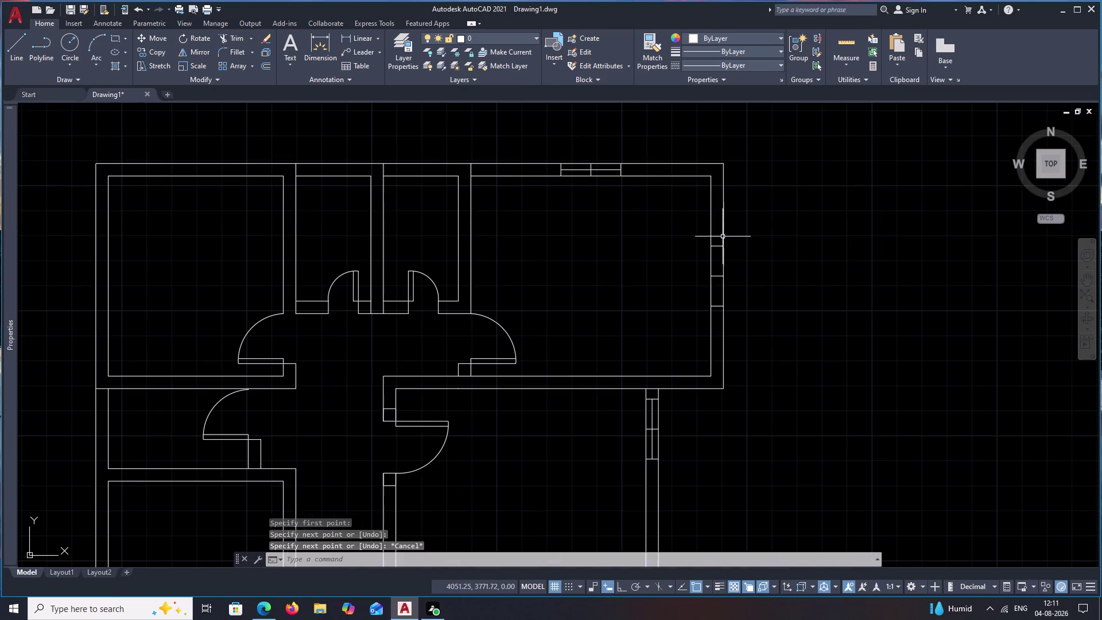
click(719, 302)
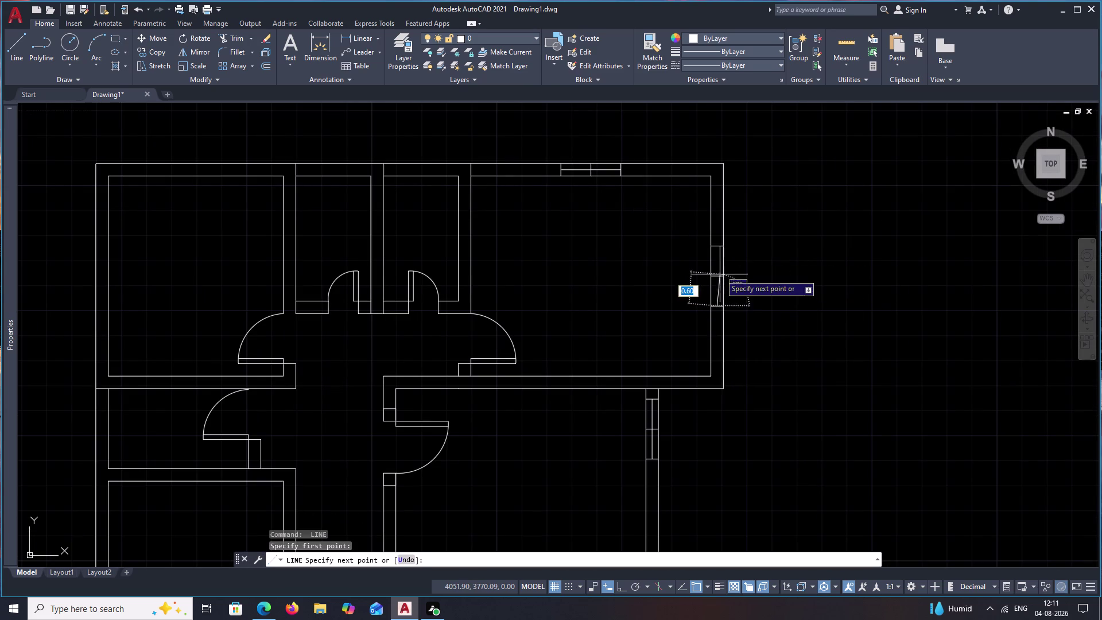
click(719, 255)
scroll(down, 3)
key(Escape)
scroll(up, 3)
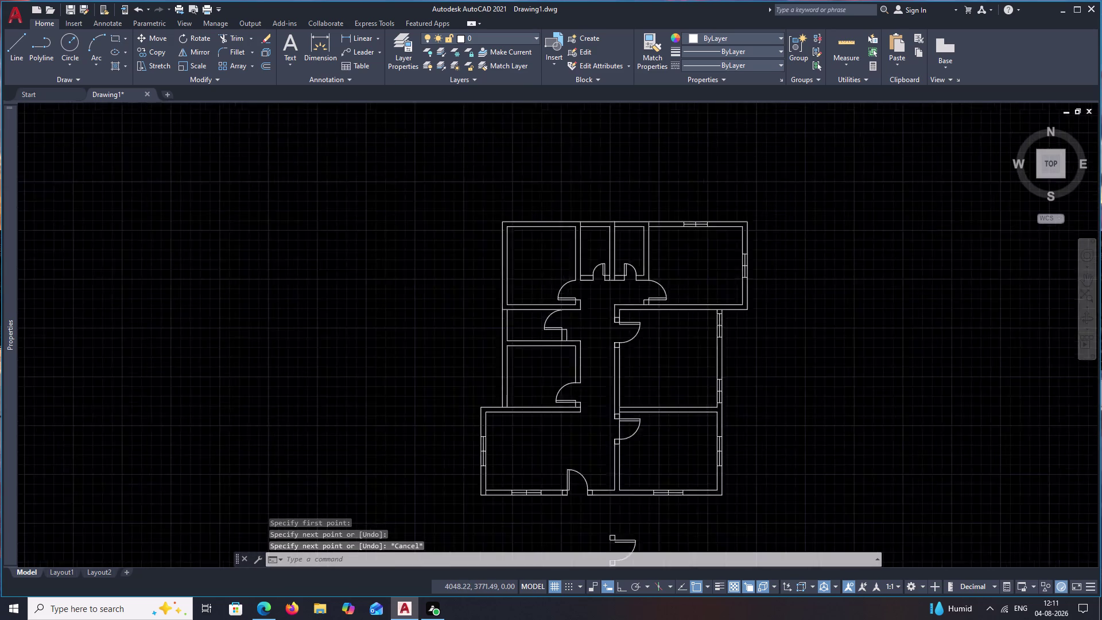
Draw a line across a small upper room's top wall from an M2P midpoint.
middle_drag(672, 250, 794, 241)
scroll(up, 3)
middle_drag(668, 233, 718, 221)
scroll(down, 3)
middle_drag(720, 222, 568, 241)
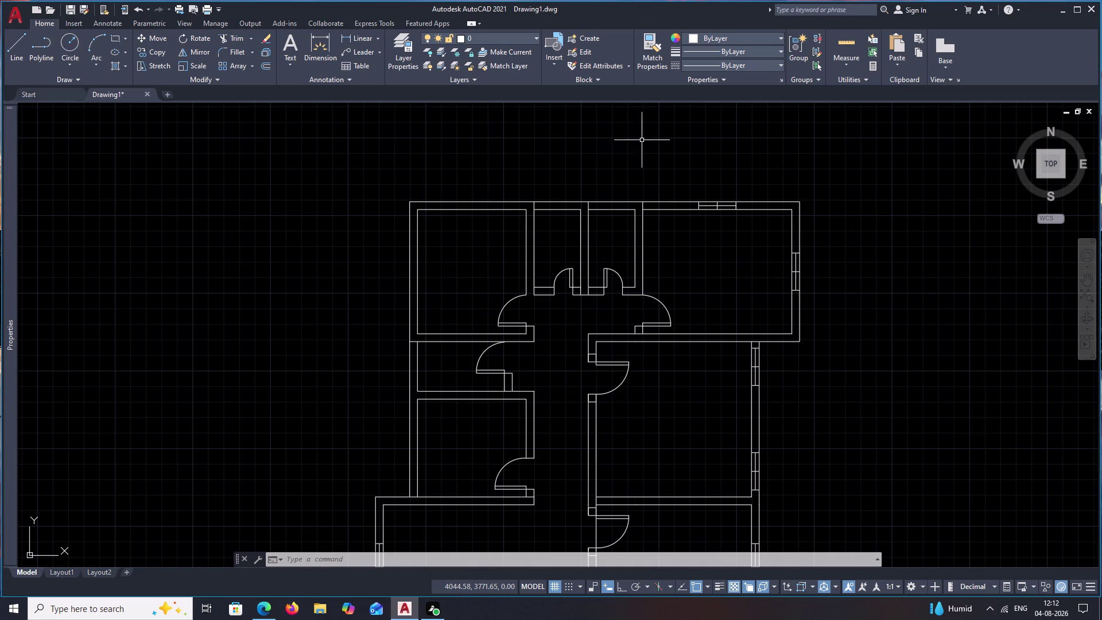
scroll(up, 3)
middle_drag(612, 221, 611, 196)
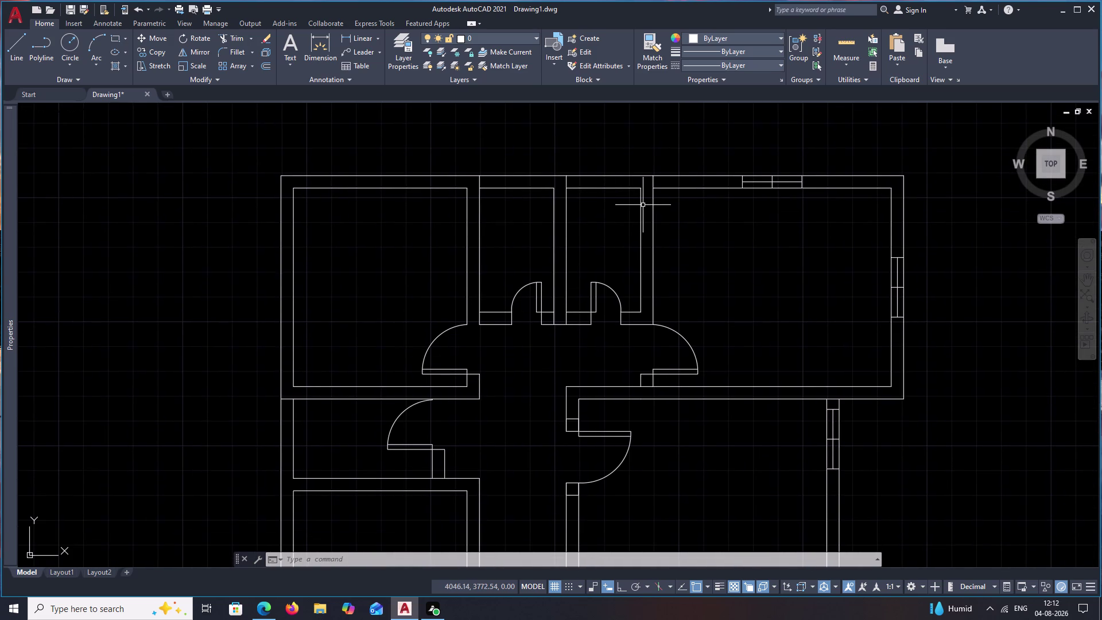
text(L)
key(space)
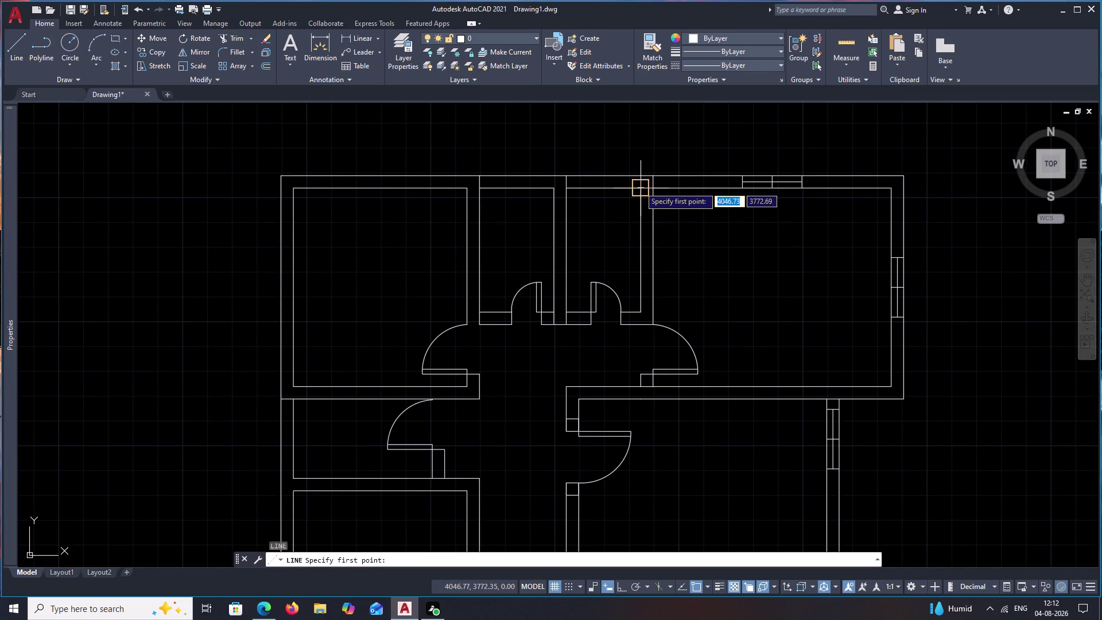
text(M2)
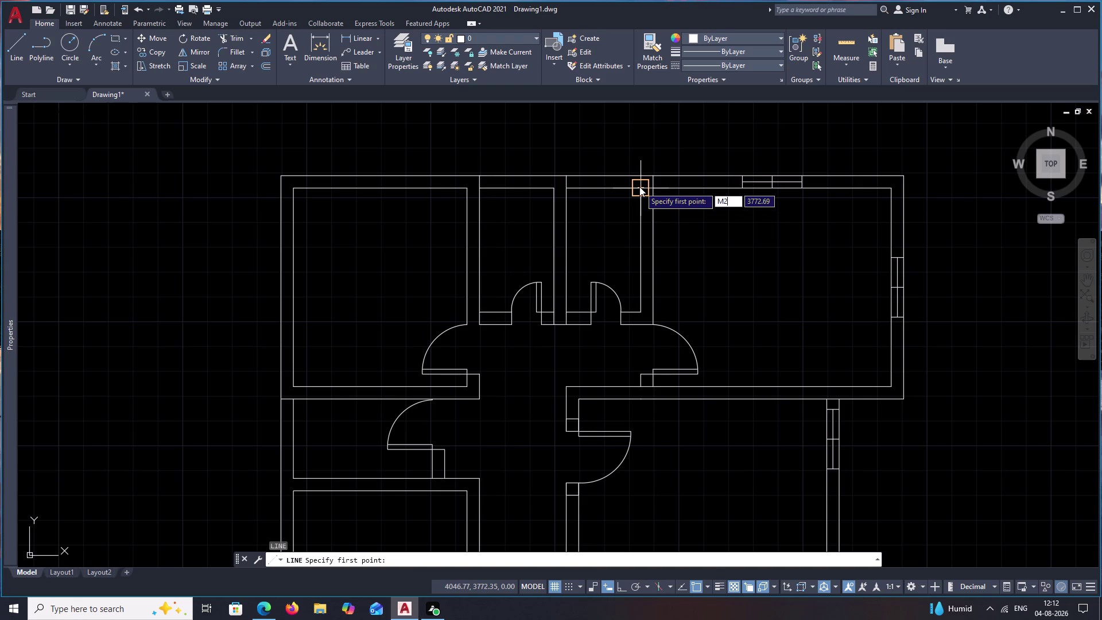
text(P,)
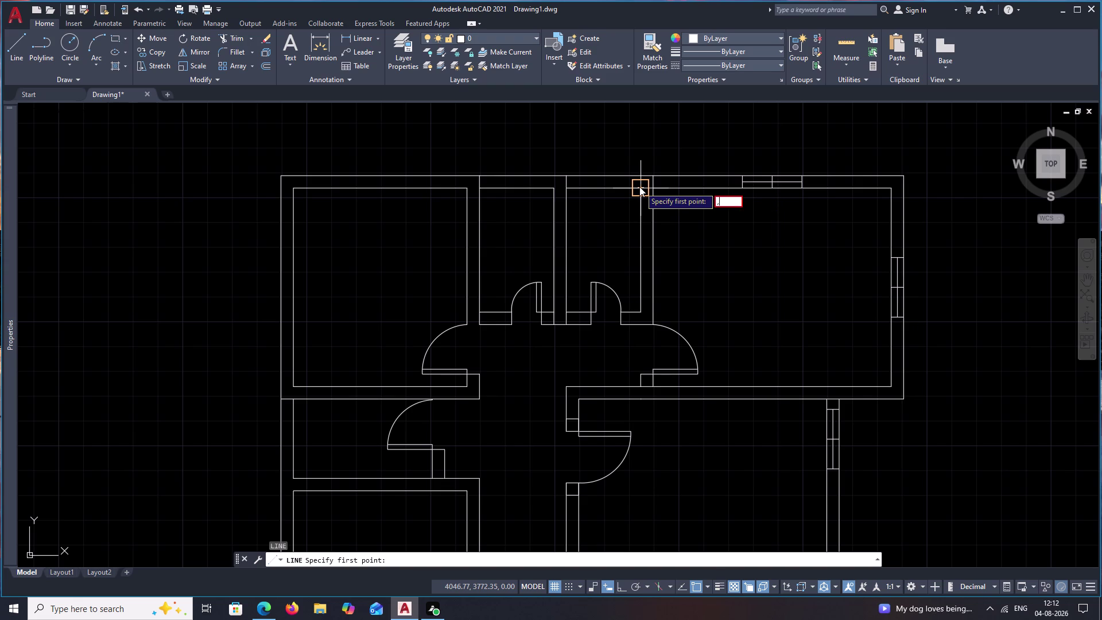
key(BackSpace)
text(M2)
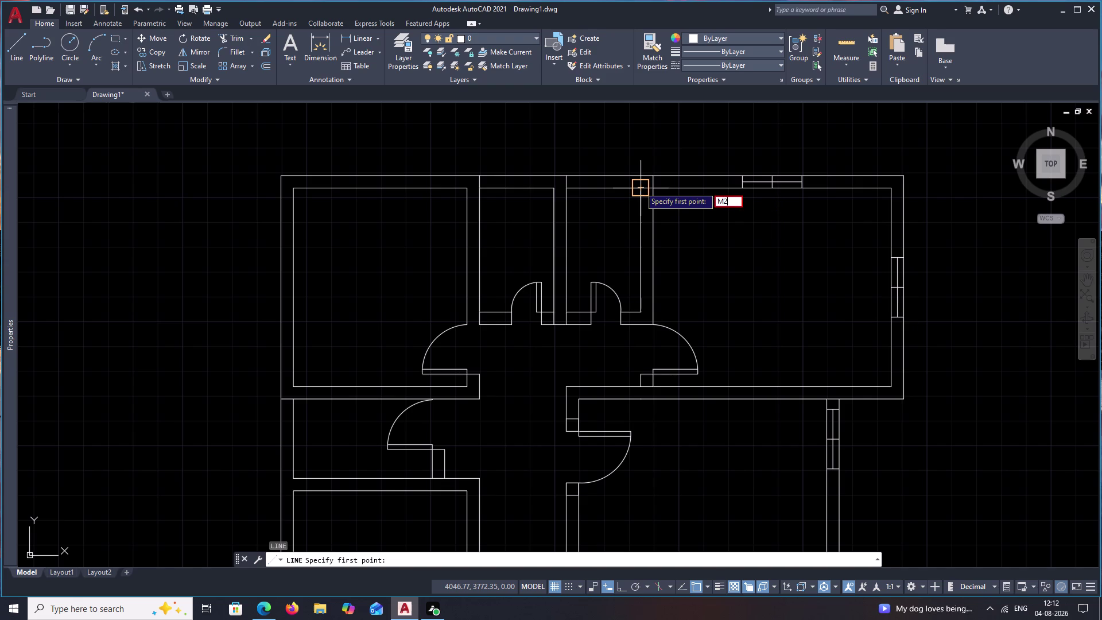
text(P)
key(space)
click(639, 189)
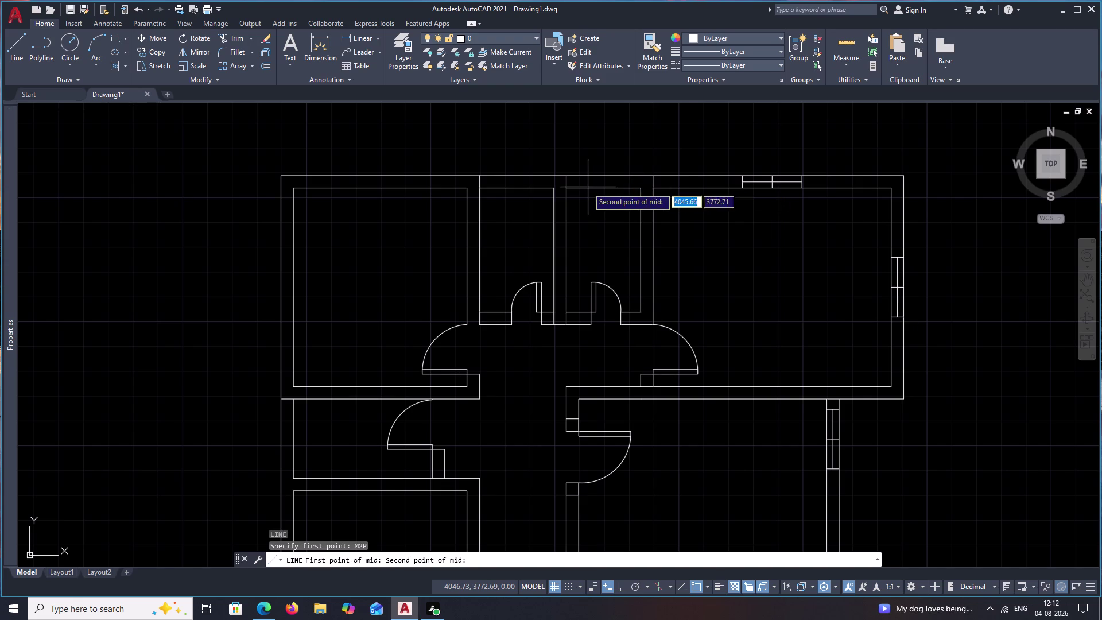
click(571, 188)
click(600, 174)
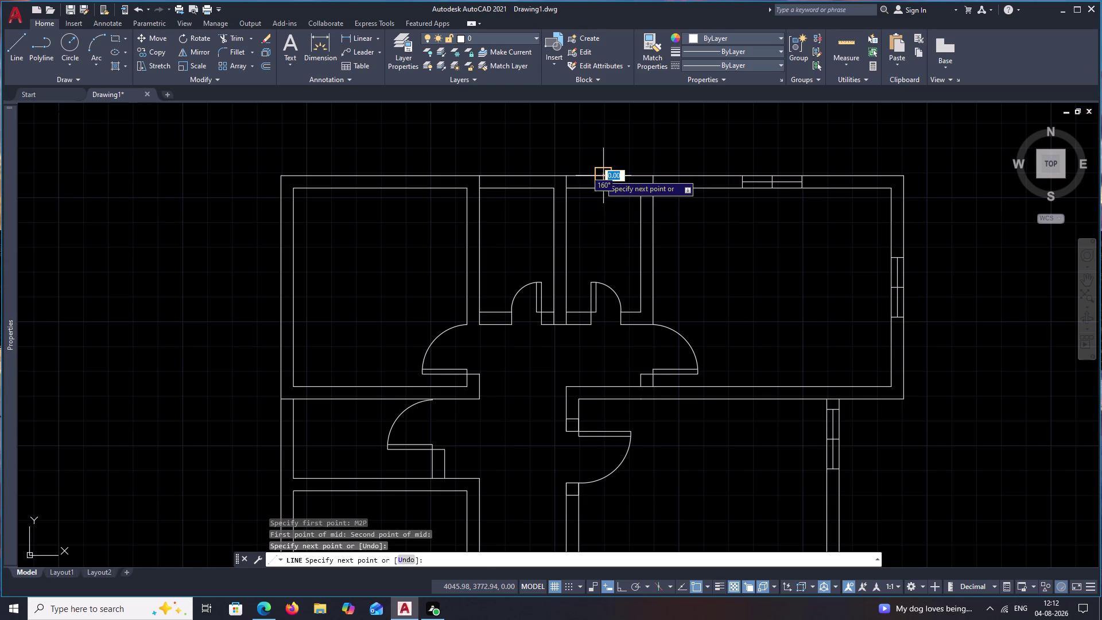
key(Escape)
Offset the top wall line by 0.9.
text(O)
key(space)
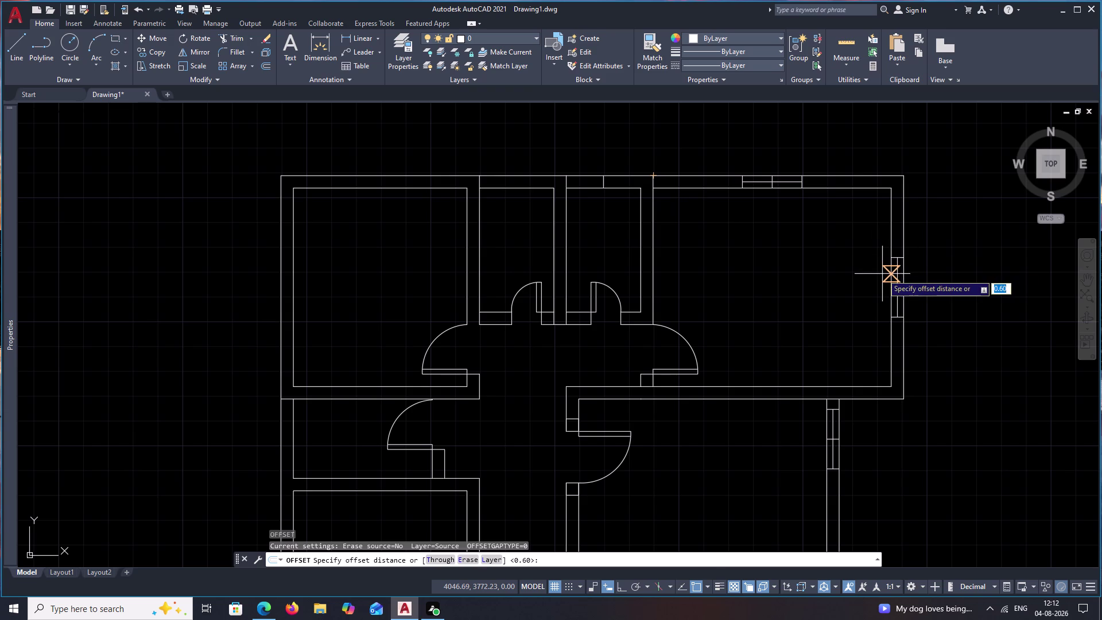
key(Escape)
text(O .)
text(9)
key(space)
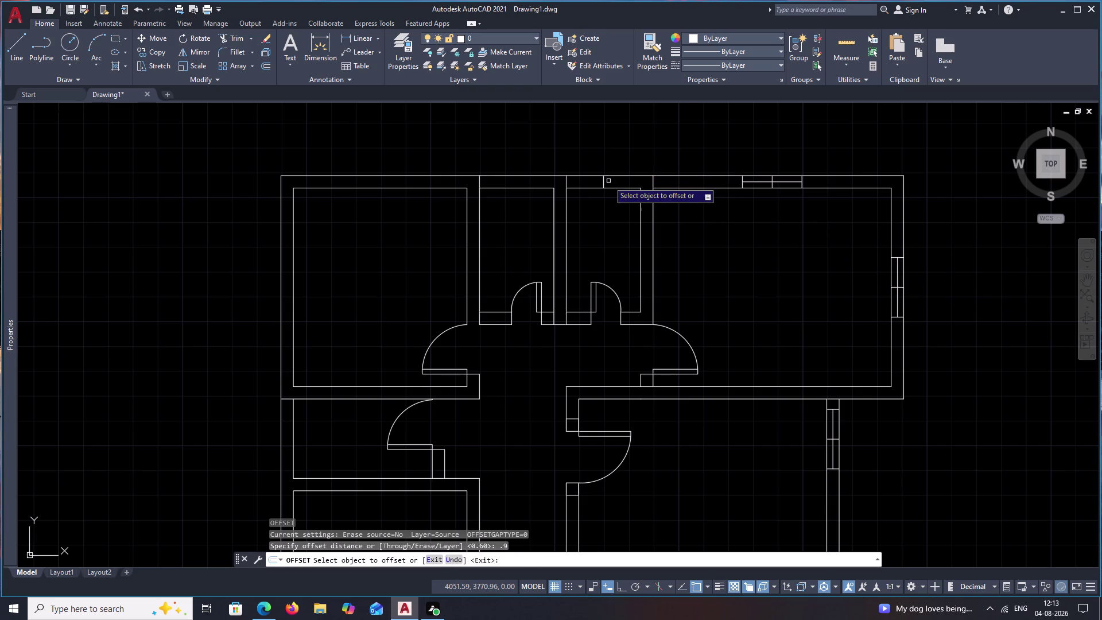
click(603, 182)
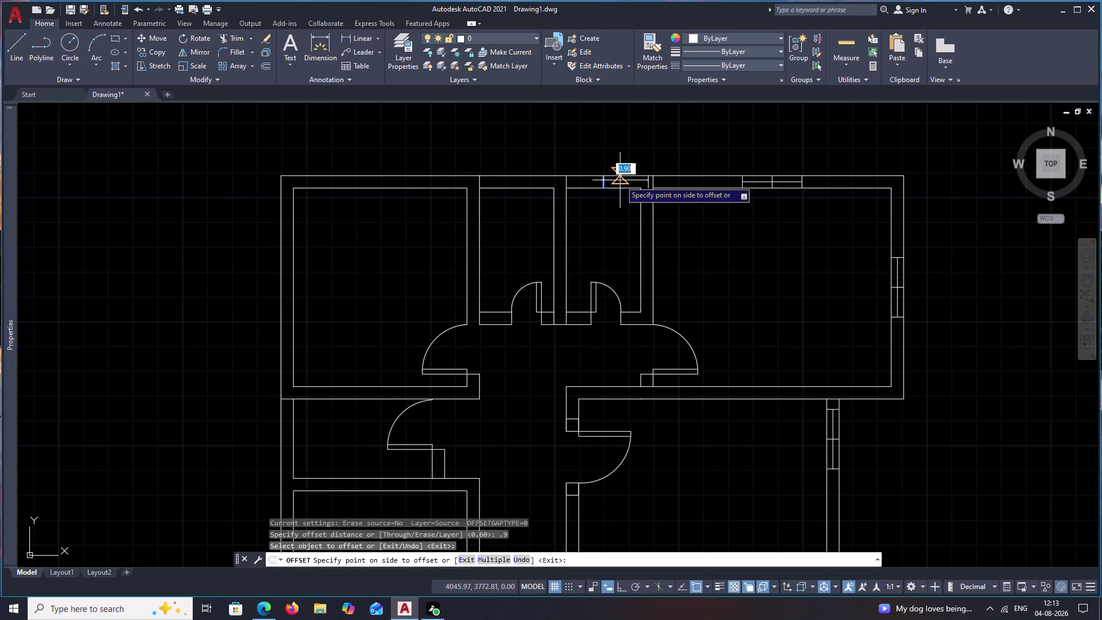
key(Escape)
Offset the window edge line 0.3 to both sides.
key(space)
text(.3)
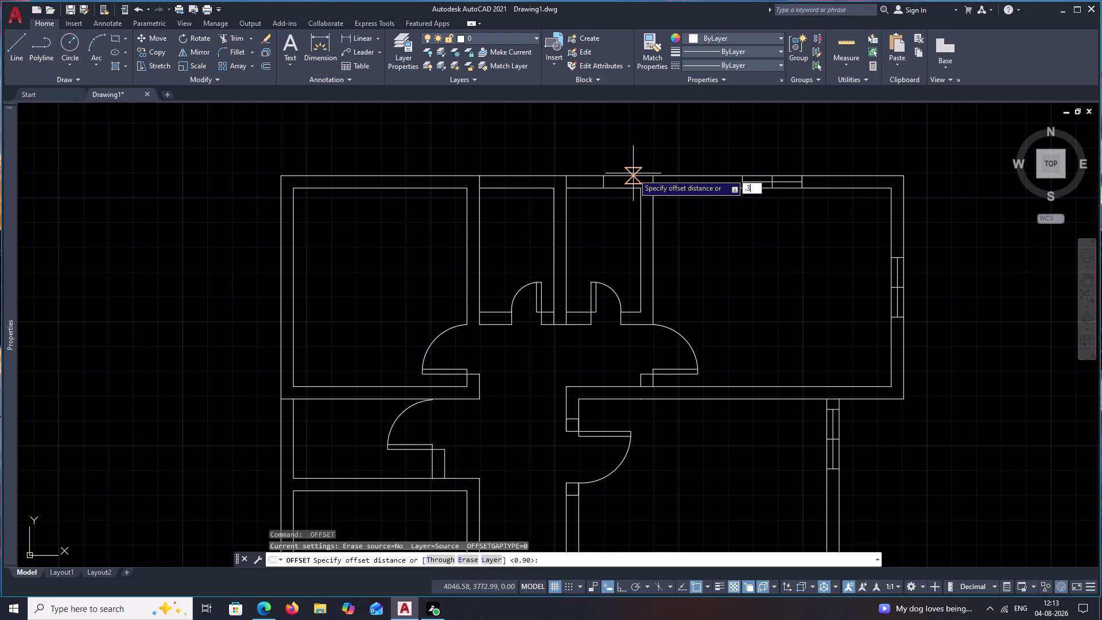
key(space)
scroll(up, 3)
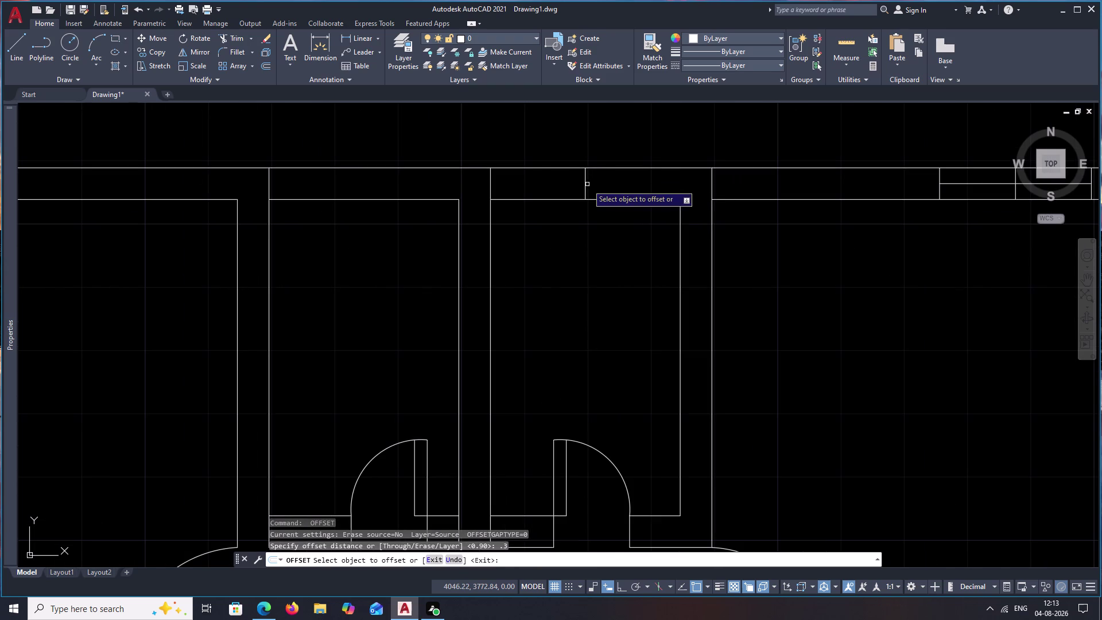
click(584, 186)
click(648, 182)
key(space)
key(space)
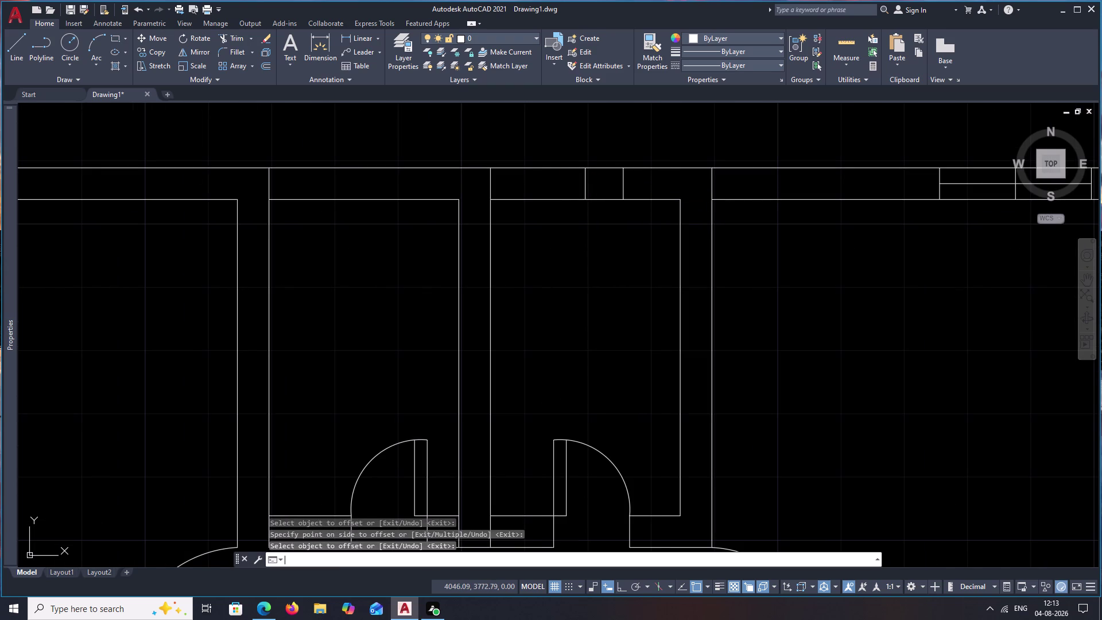
key(space)
click(586, 186)
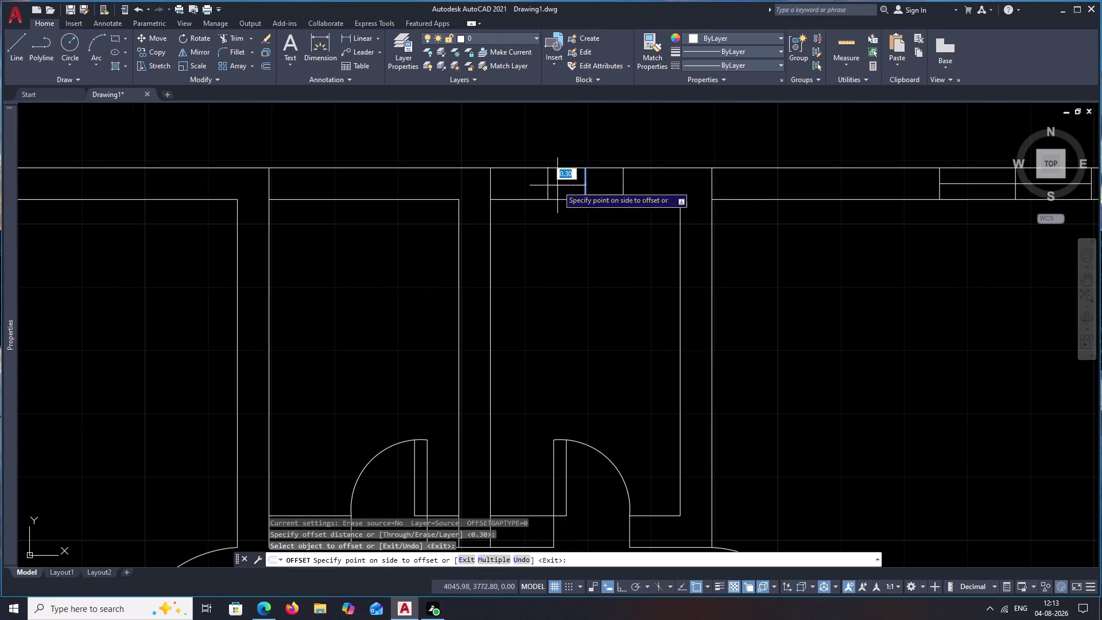
click(557, 186)
key(grave)
key(Escape)
Draw the window's middle line and select all the new window lines.
text(L)
key(space)
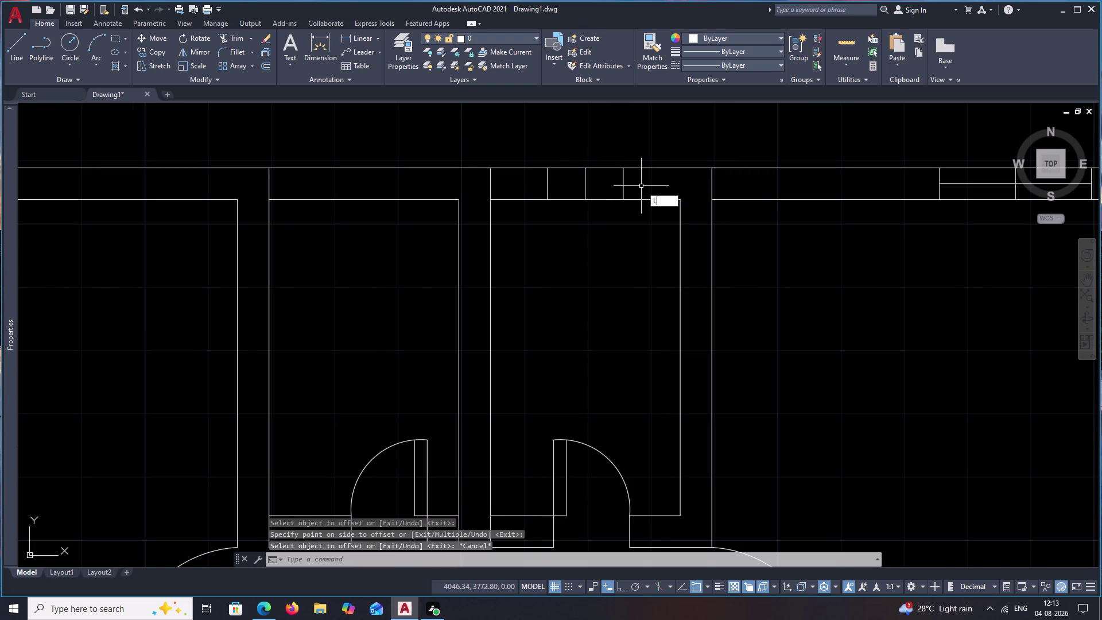
click(623, 183)
click(547, 184)
key(Escape)
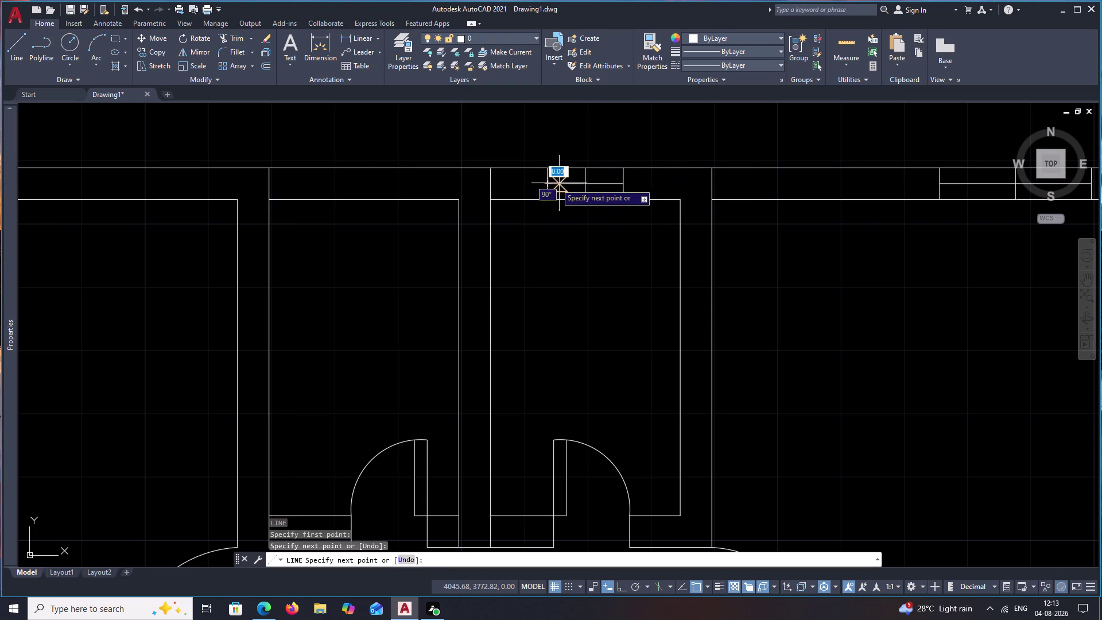
middle_drag(613, 198, 714, 221)
key(Escape)
drag(742, 205, 647, 208)
text(M)
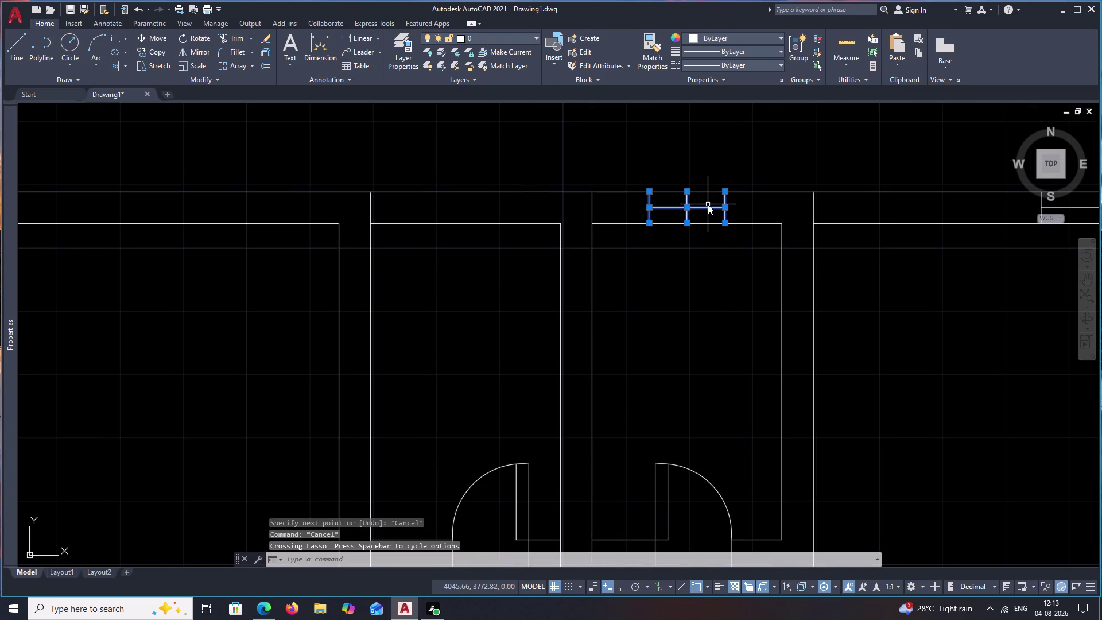
Reselect the small window lines and COPY them into the adjacent room's top wall.
key(space)
key(Escape)
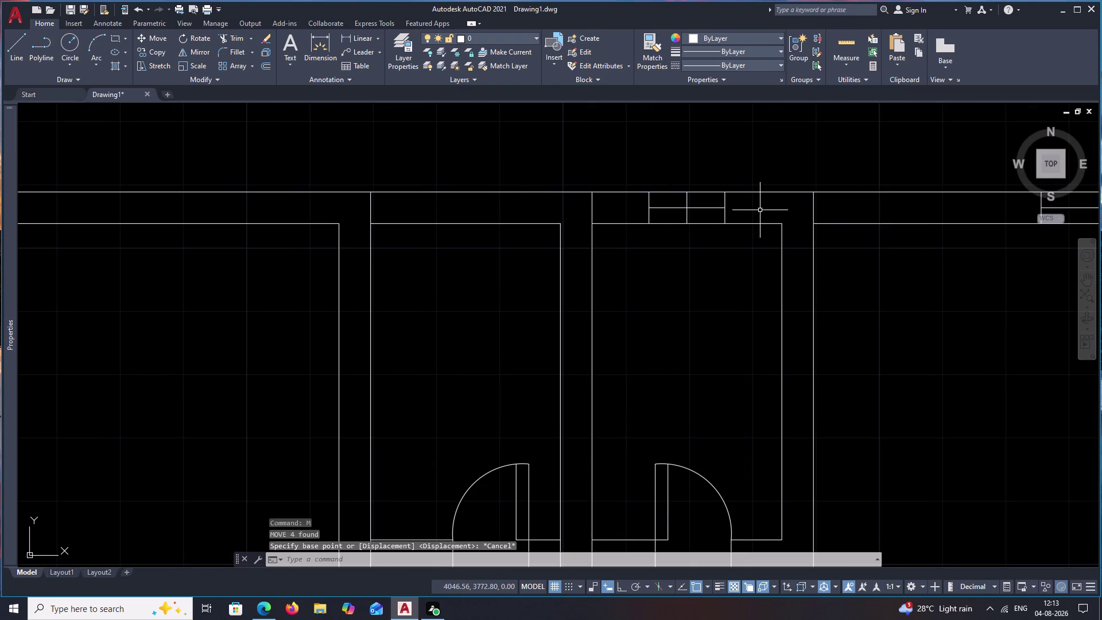
drag(752, 207, 646, 205)
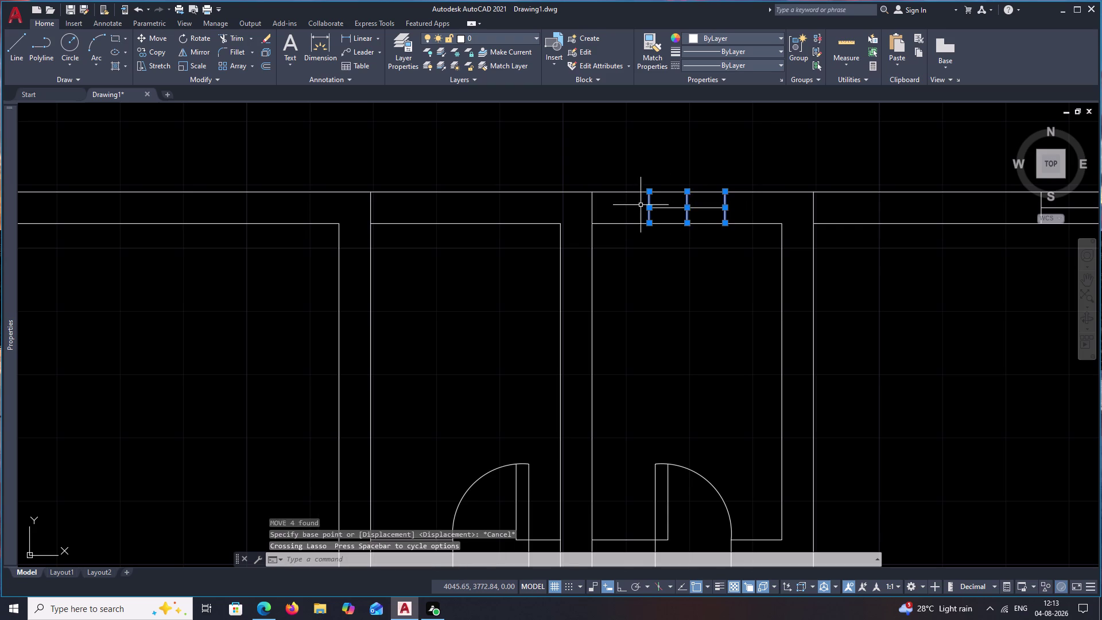
scroll(up, 3)
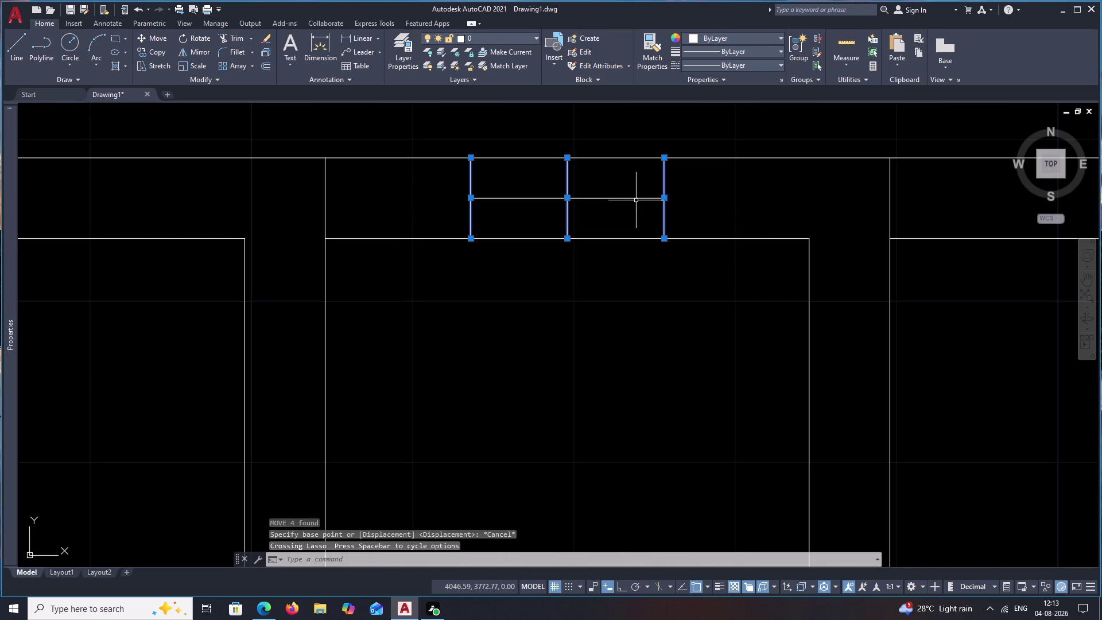
click(634, 199)
text(C)
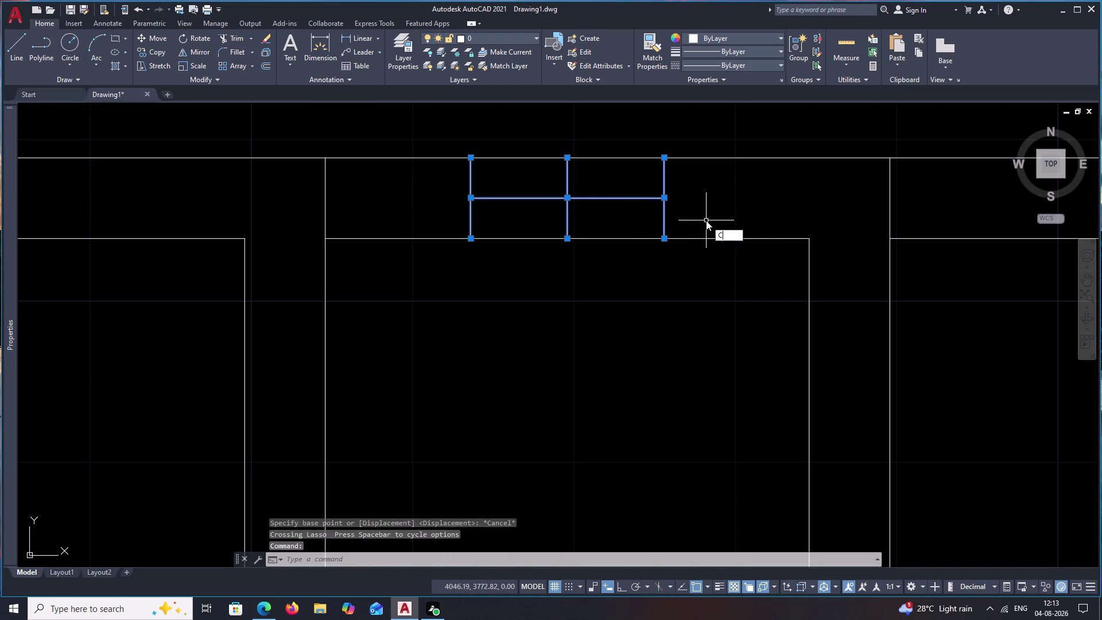
text(O)
key(space)
click(566, 200)
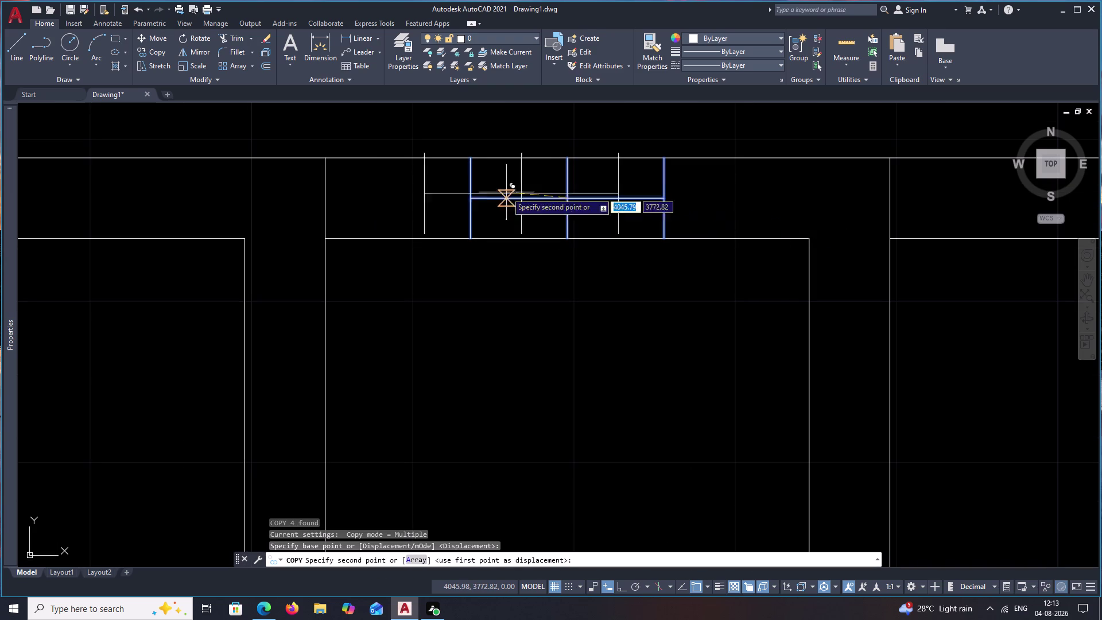
middle_drag(369, 188, 1022, 213)
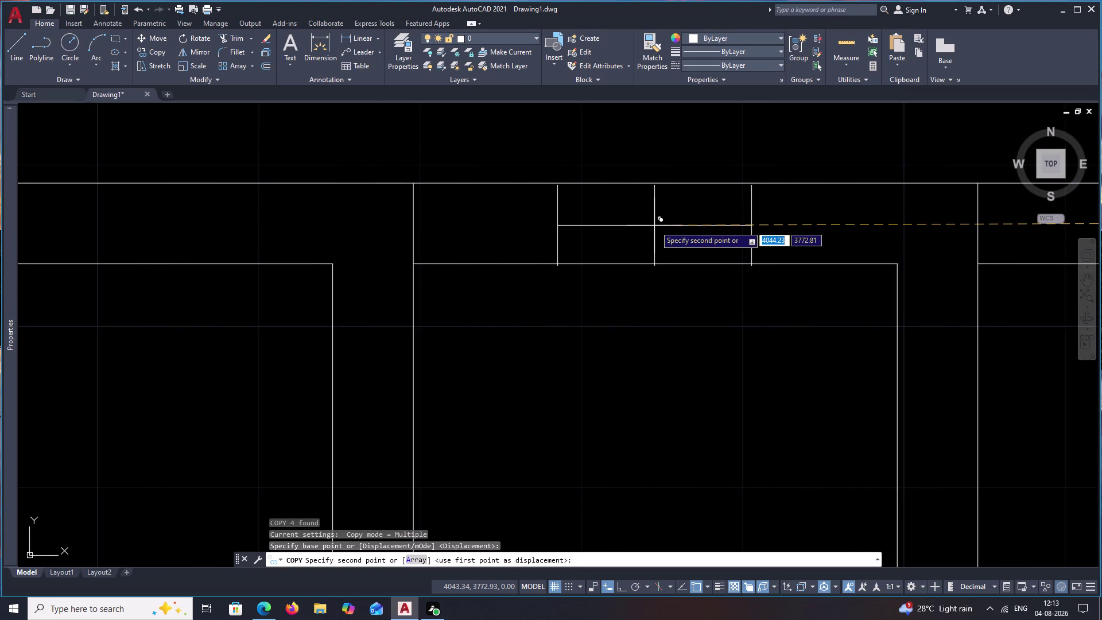
click(655, 224)
scroll(down, 3)
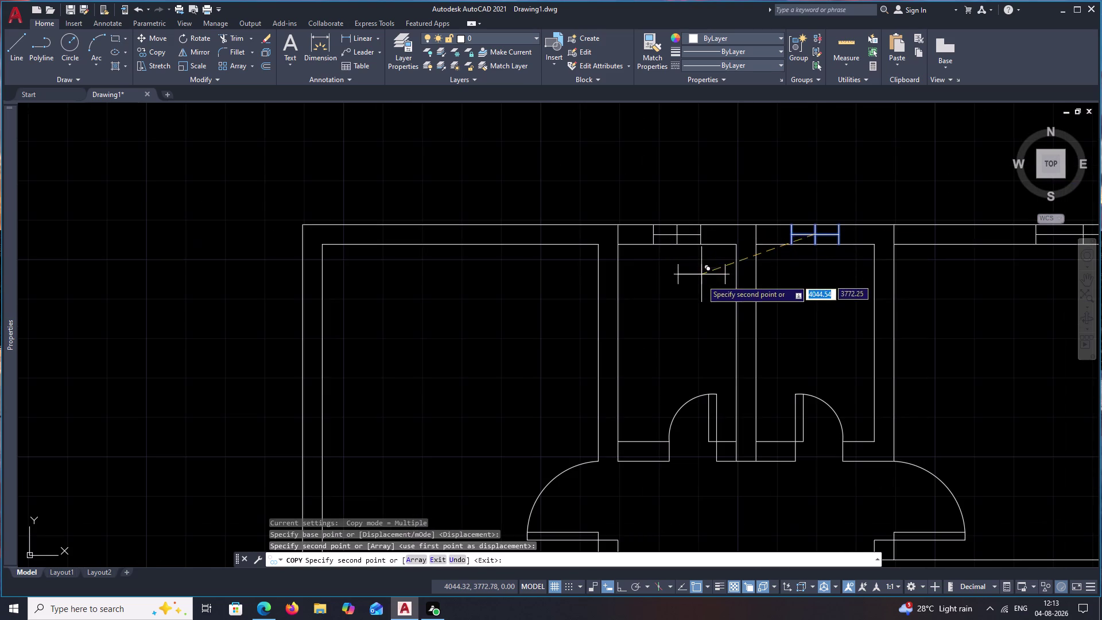
key(Escape)
middle_drag(708, 293, 753, 190)
middle_drag(752, 235, 792, 159)
middle_drag(742, 238, 806, 144)
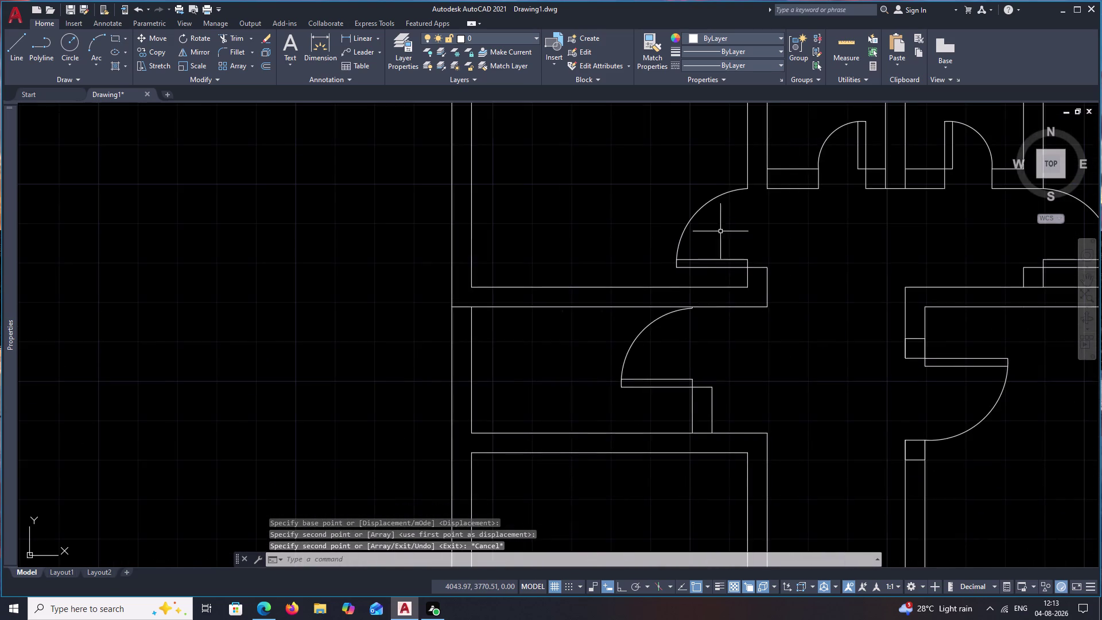
middle_drag(646, 294, 709, 216)
scroll(down, 3)
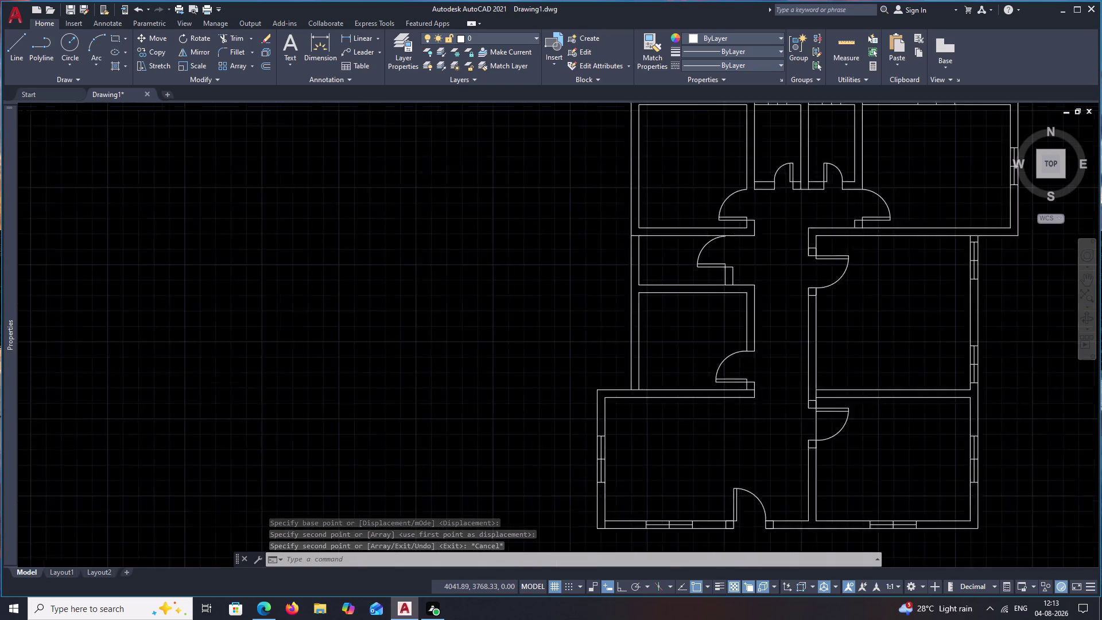
Draw a line across the room's left wall, starting at the opening midpoint via M2P.
scroll(down, 3)
middle_drag(758, 269, 727, 242)
scroll(up, 3)
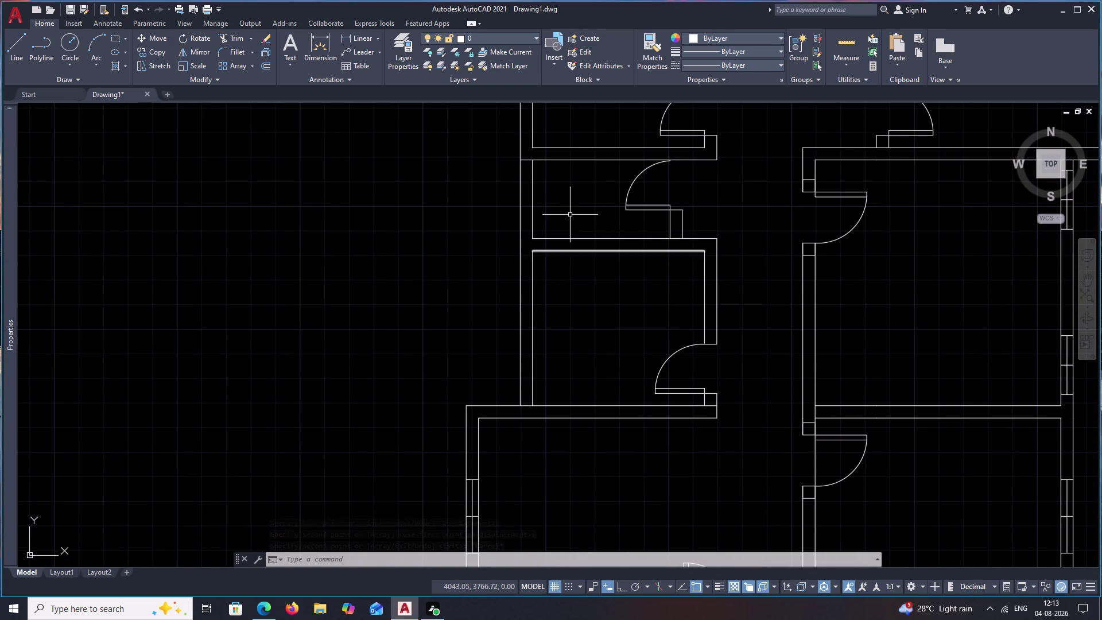
key(m)
key(BackSpace)
key(l)
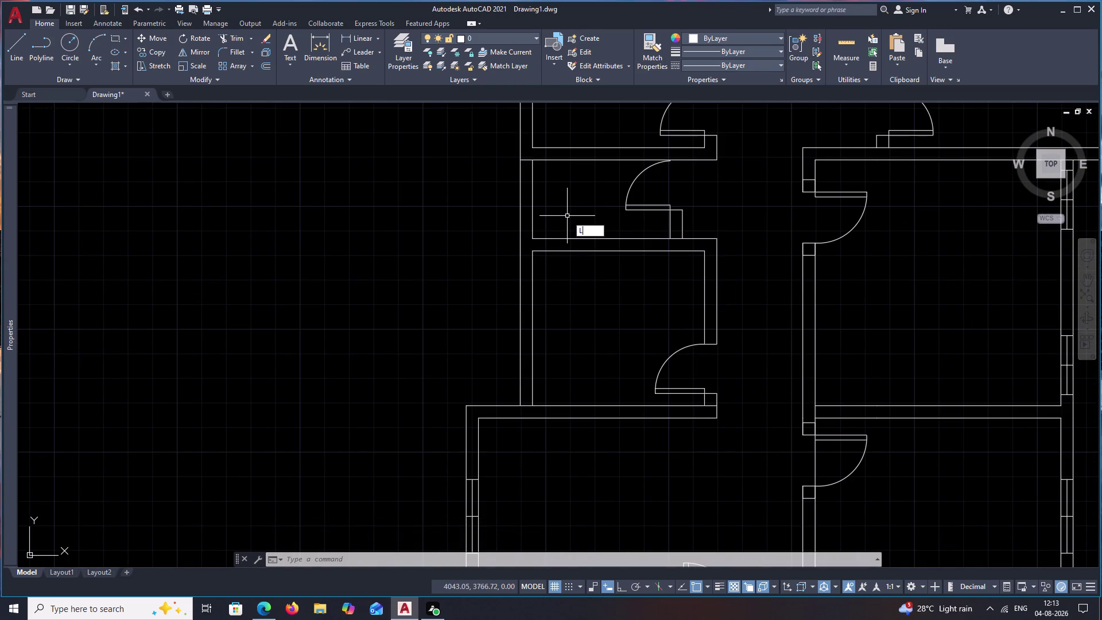
key(space)
text(M)
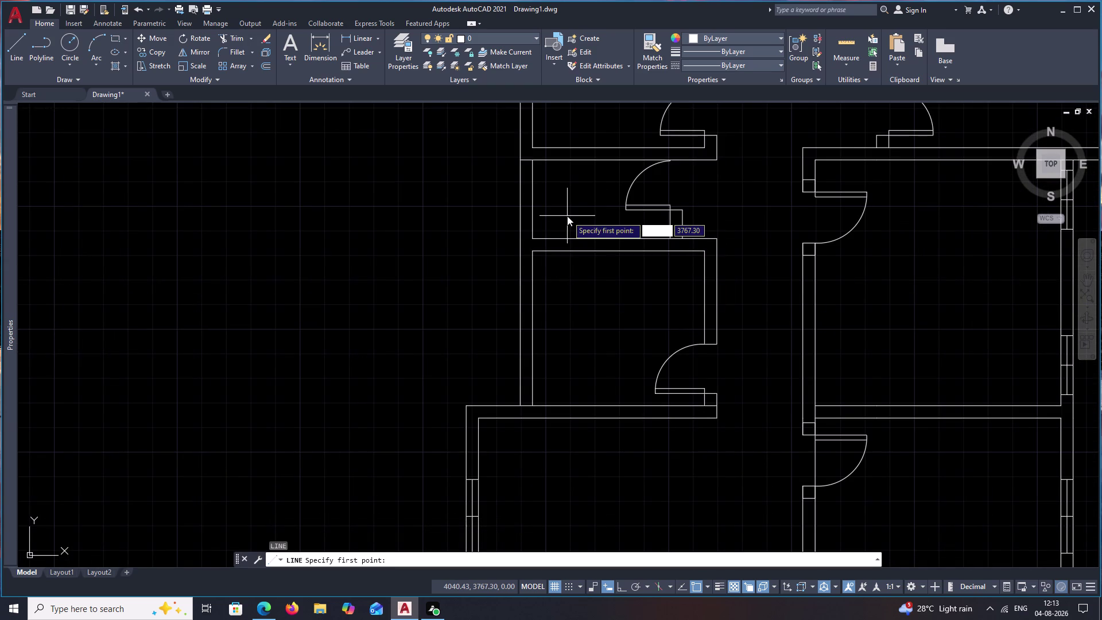
text(2P)
key(space)
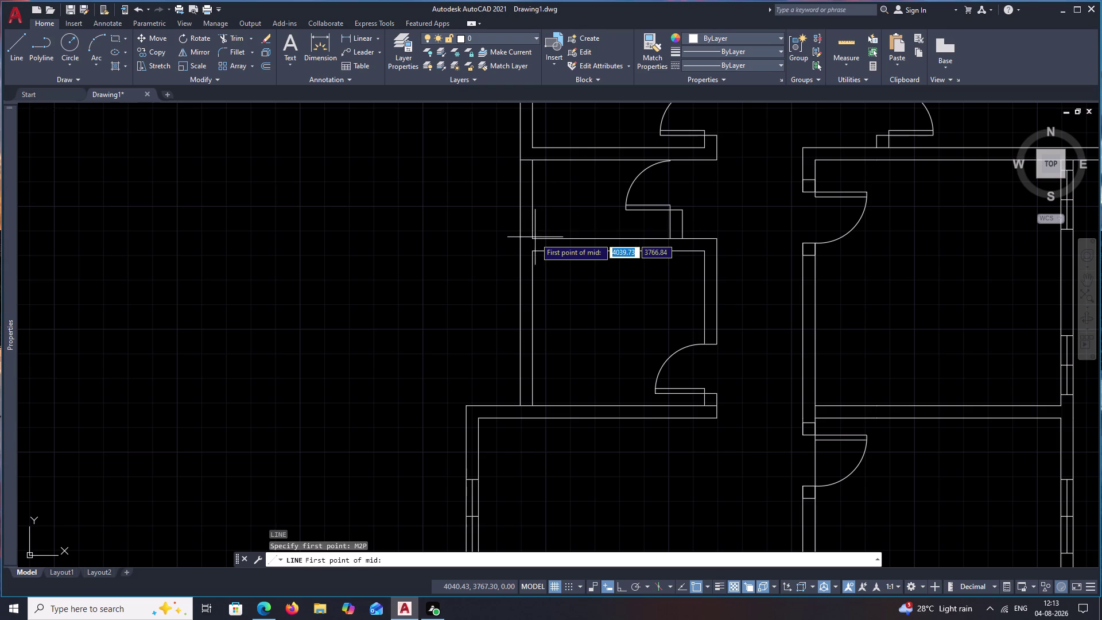
click(534, 241)
click(533, 164)
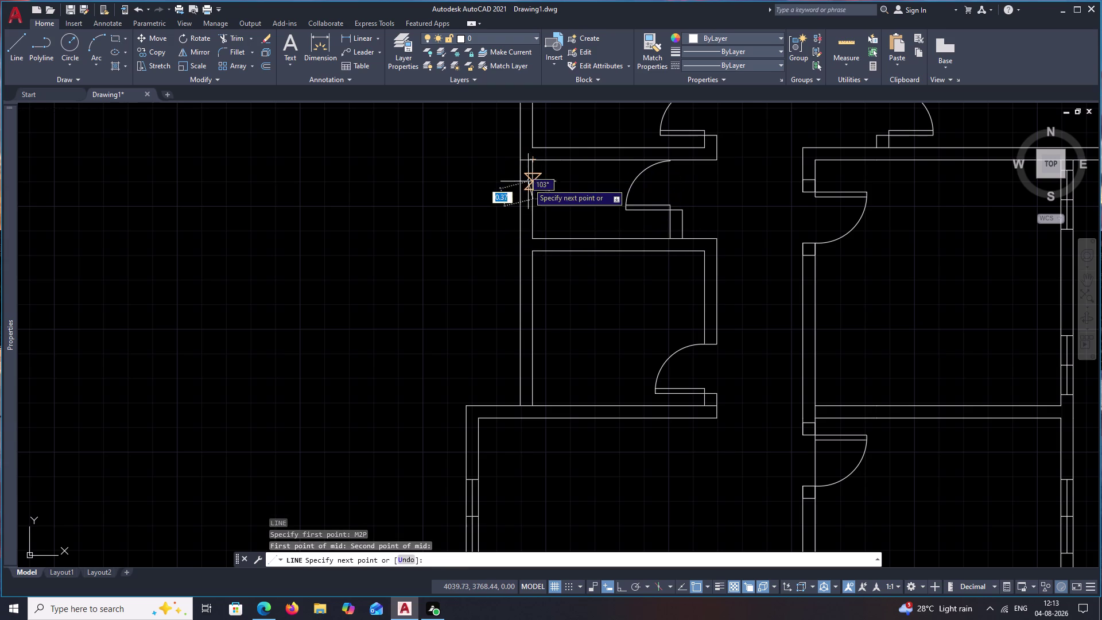
click(524, 196)
key(Escape)
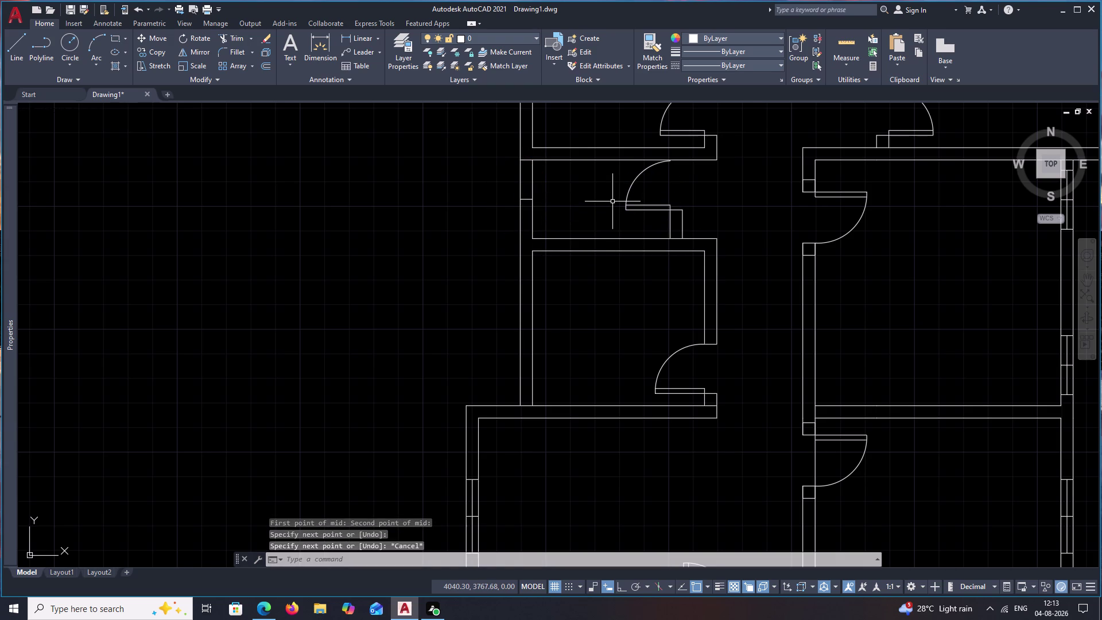
Offset the wall cross line 0.3 to both sides.
text(O)
key(space)
text(.3)
key(space)
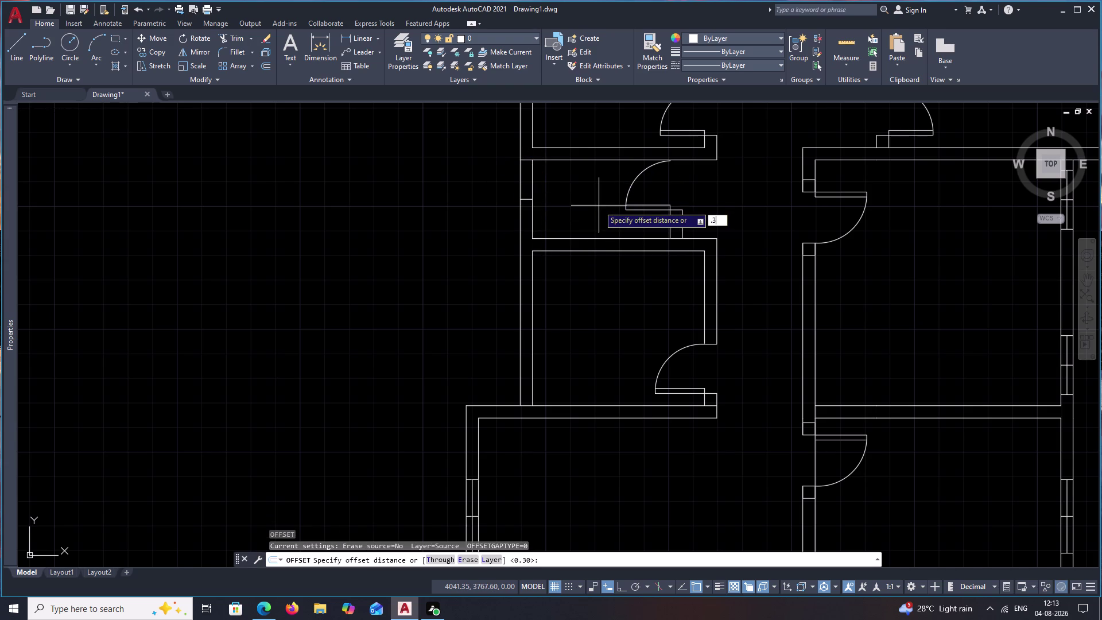
click(526, 200)
click(527, 183)
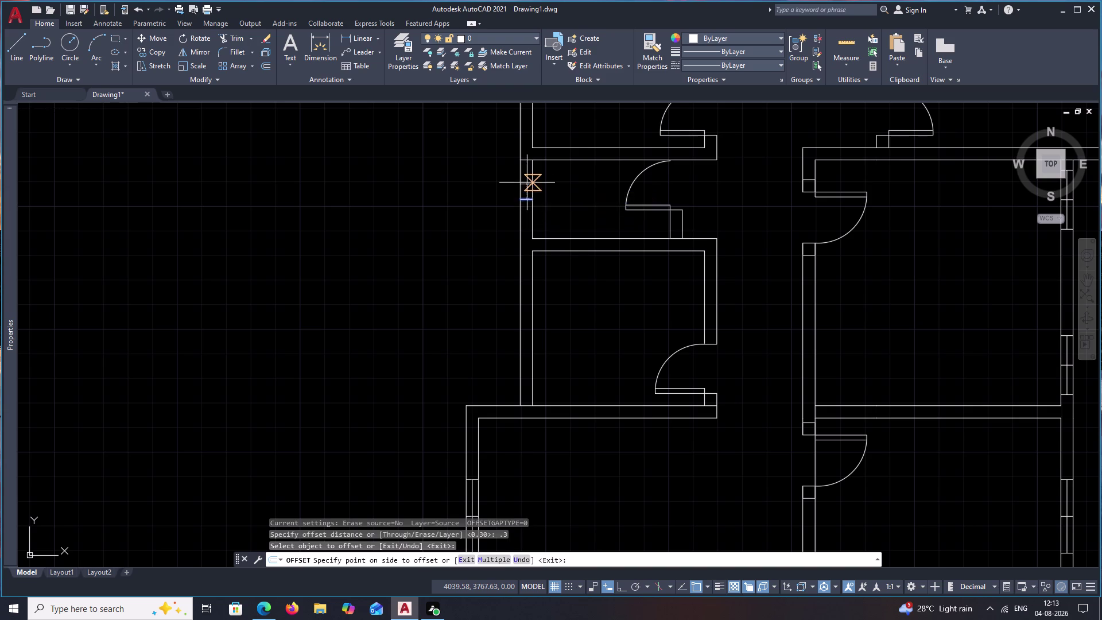
click(527, 199)
click(526, 218)
key(Escape)
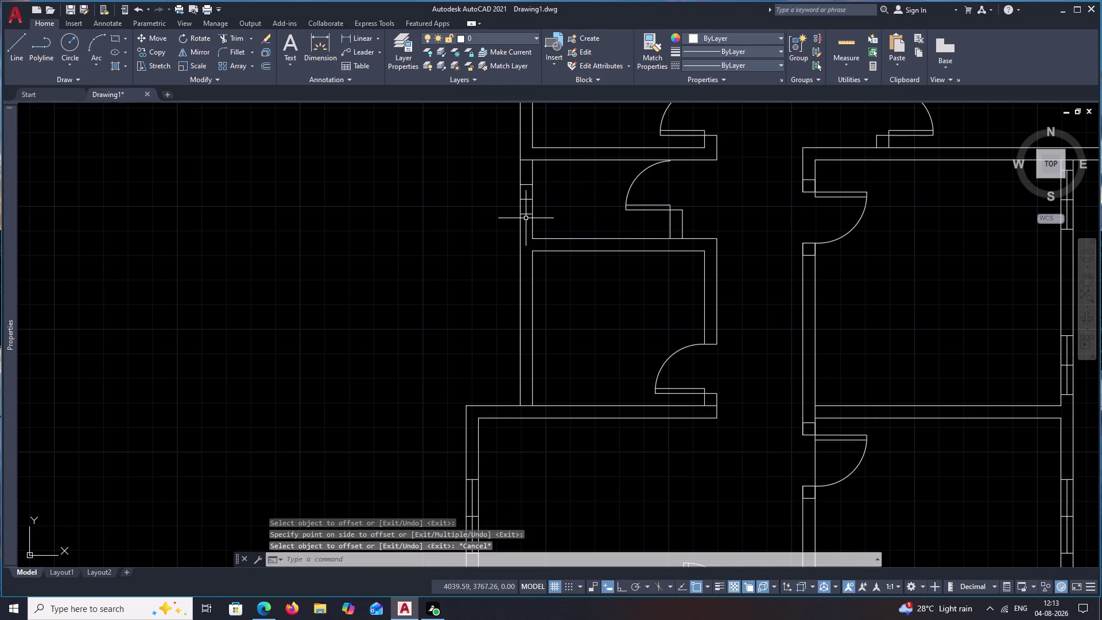
Draw the window's centre line along the wall to complete the symbol.
key(semicolon)
key(BackSpace)
text(L)
key(space)
scroll(up, 3)
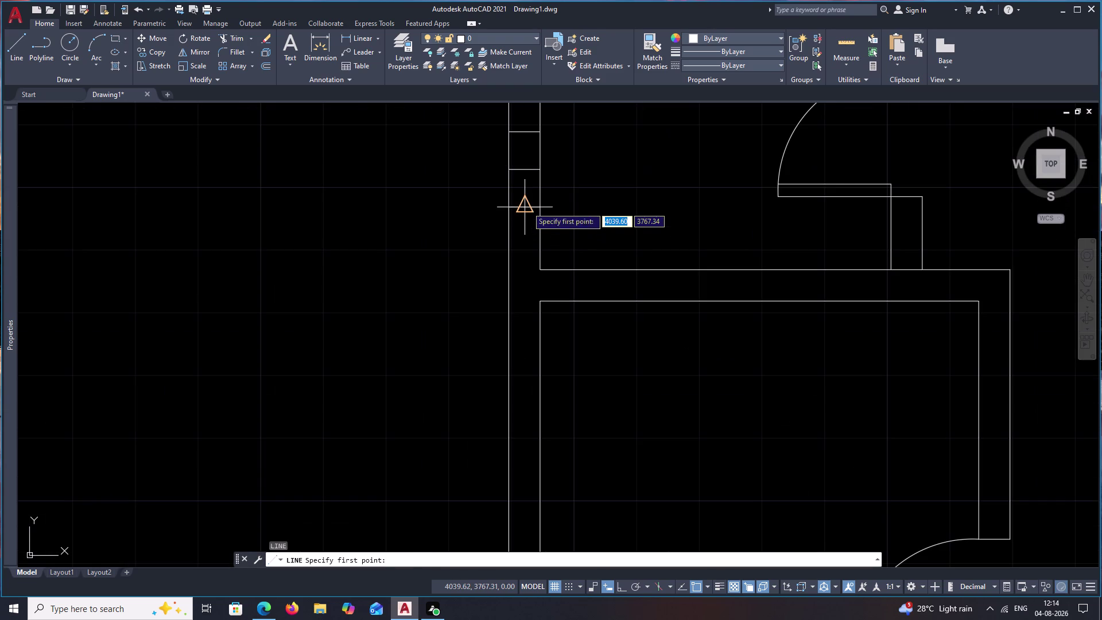
click(527, 207)
click(524, 137)
key(Escape)
scroll(down, 3)
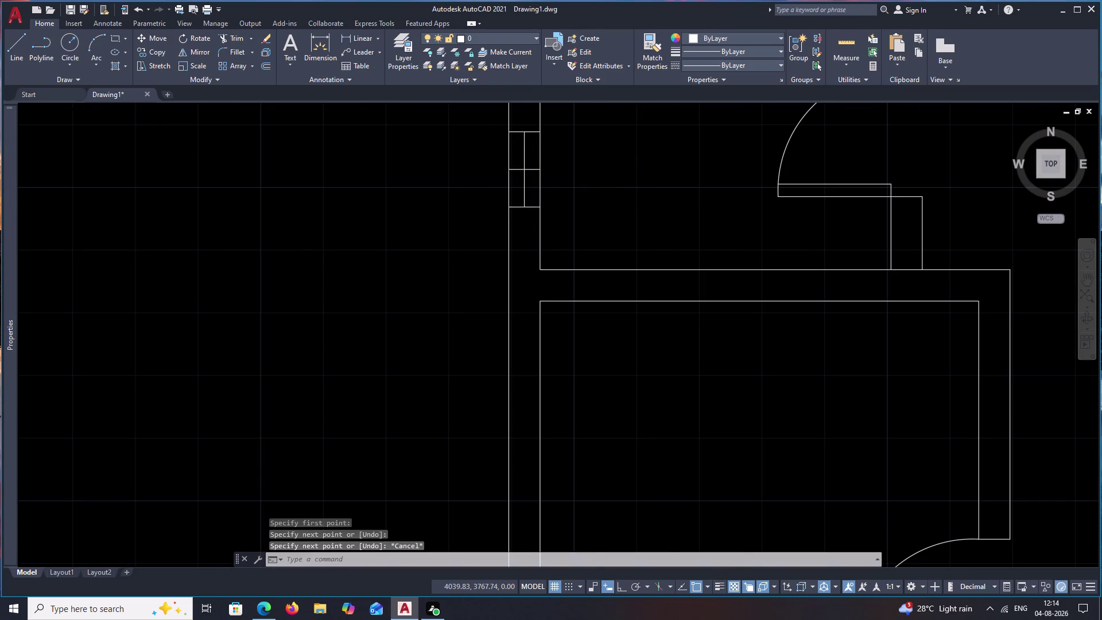
scroll(down, 3)
middle_drag(618, 225, 630, 158)
Draw a line across the next room's wall opening from its M2P midpoint.
text(L)
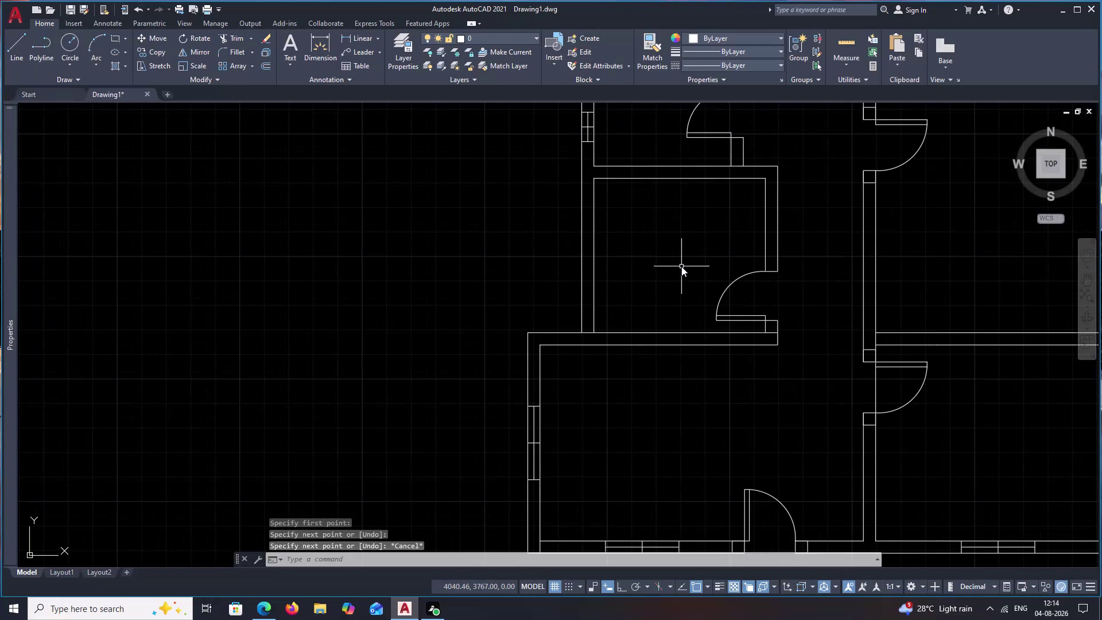
key(space)
text(M2P)
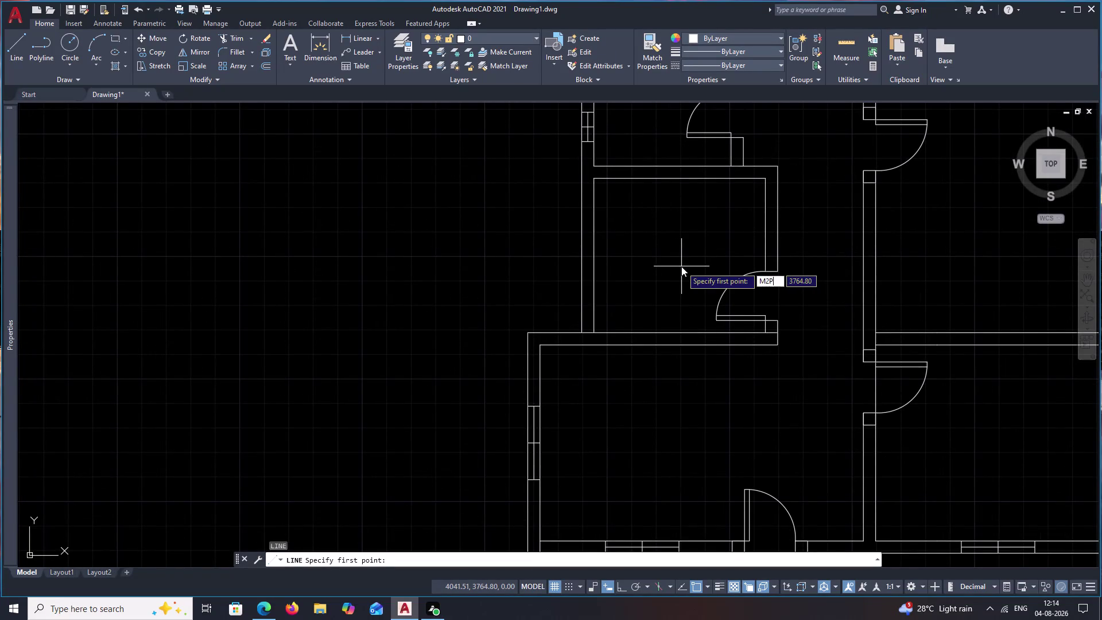
key(space)
click(595, 328)
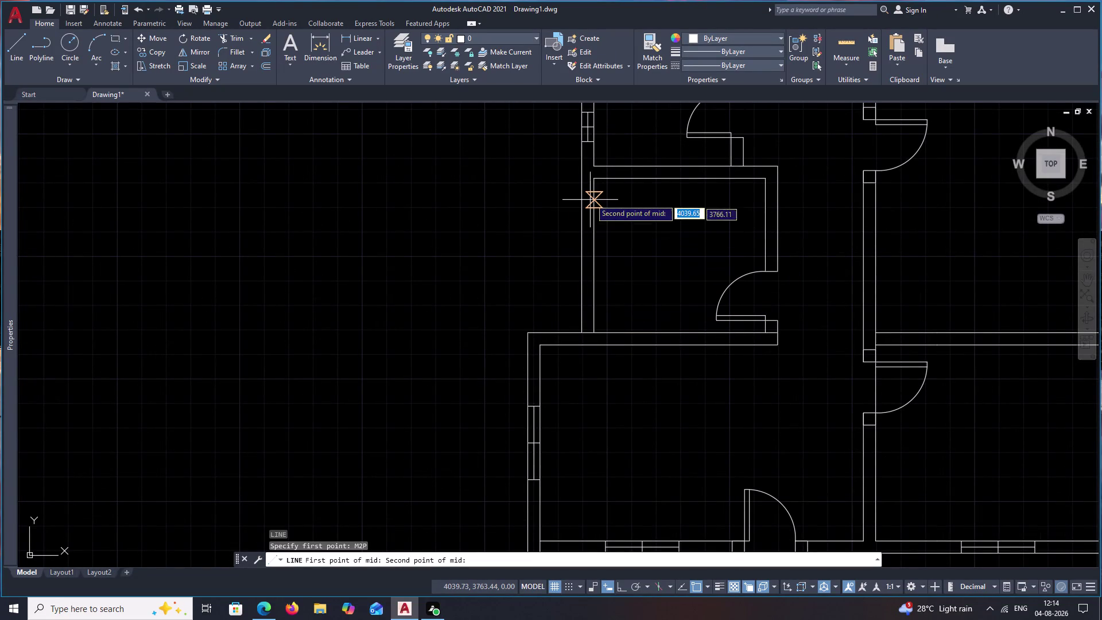
click(595, 183)
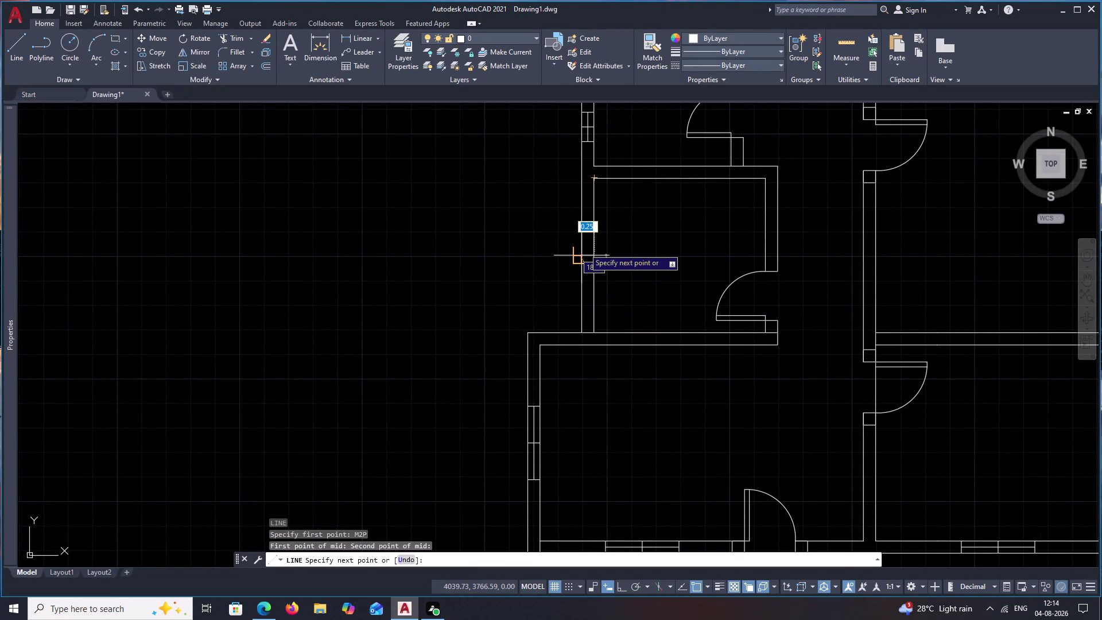
scroll(up, 3)
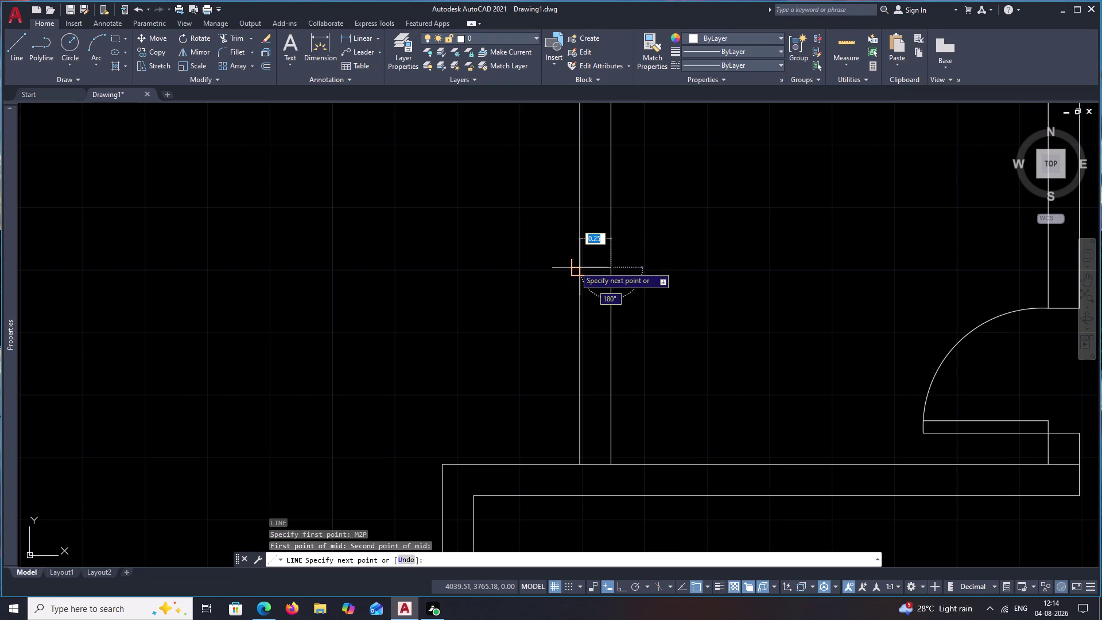
click(575, 266)
key(Escape)
Offset the opening's cross line 0.6 to both sides.
text(O)
key(space)
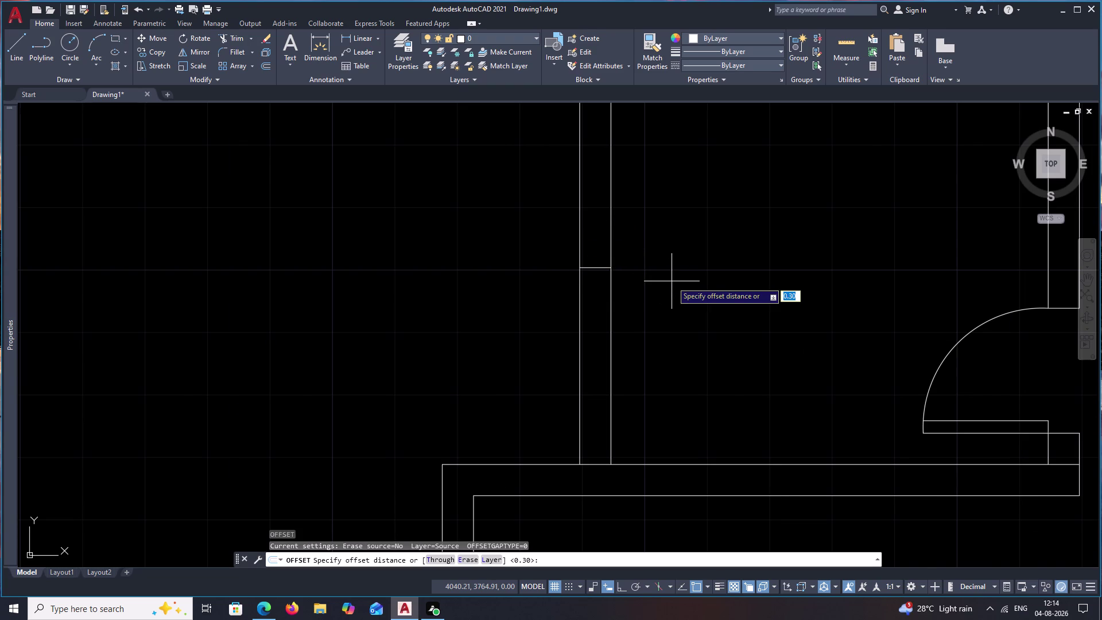
key(period)
key(9)
key(BackSpace)
text(6)
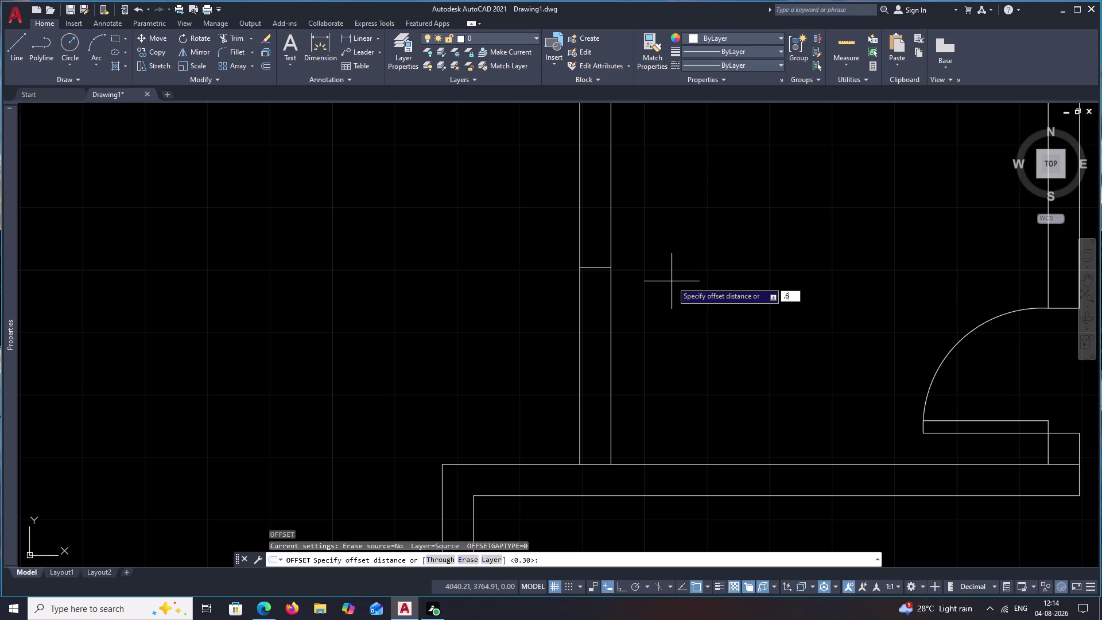
key(space)
click(598, 267)
click(604, 203)
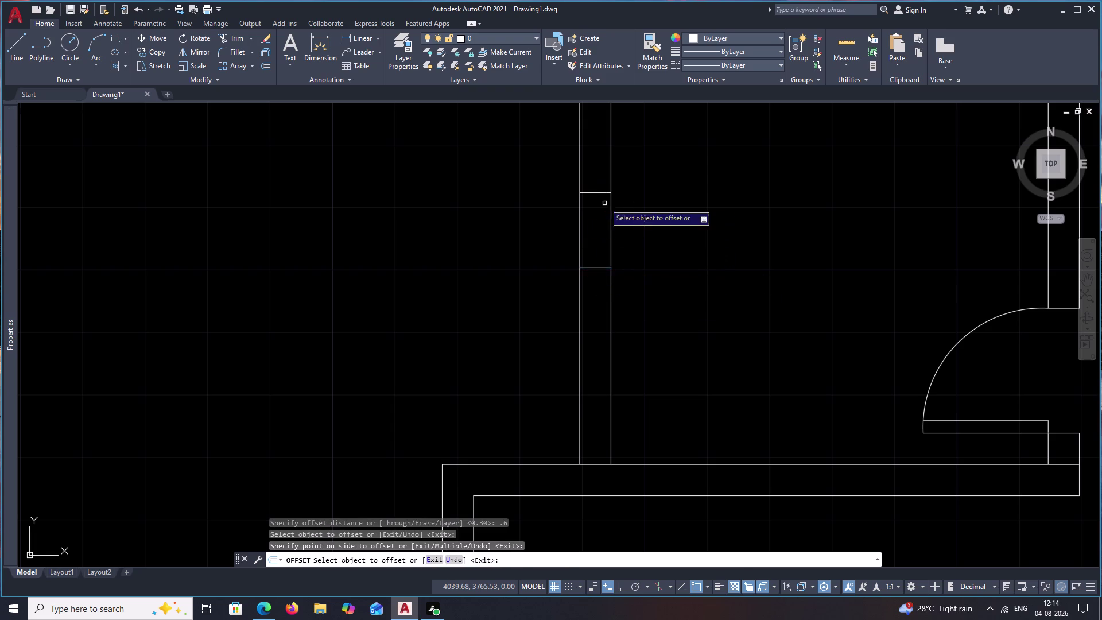
click(596, 269)
click(594, 326)
scroll(down, 3)
middle_drag(663, 307, 656, 351)
middle_drag(657, 336, 640, 375)
key(Escape)
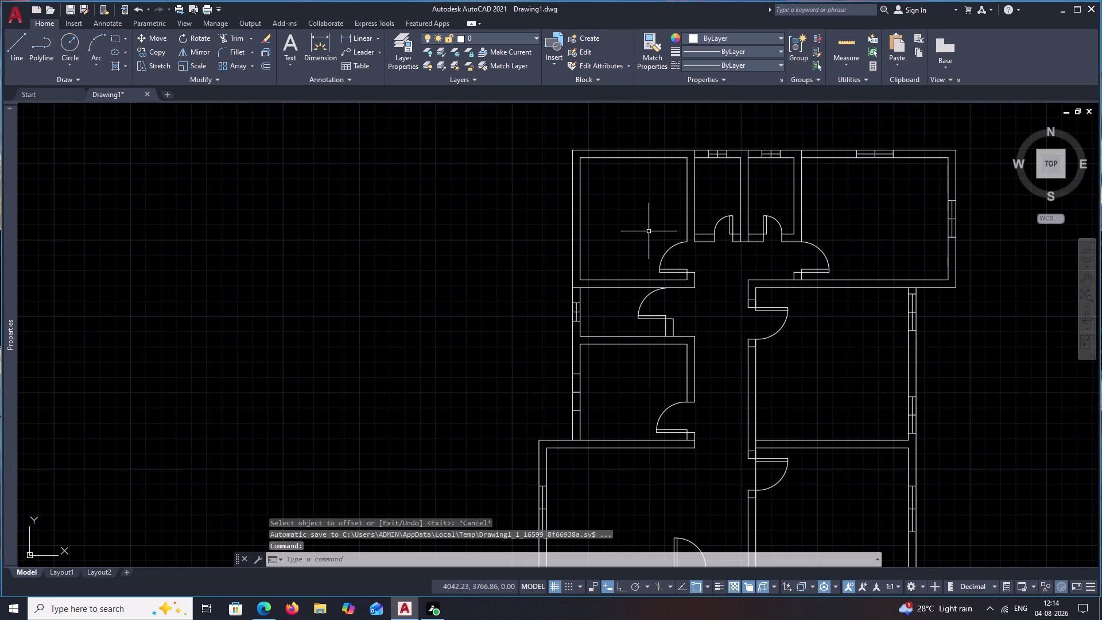
Draw a line across the upper-left room's left-wall opening from its M2P midpoint.
text(L)
key(space)
scroll(up, 3)
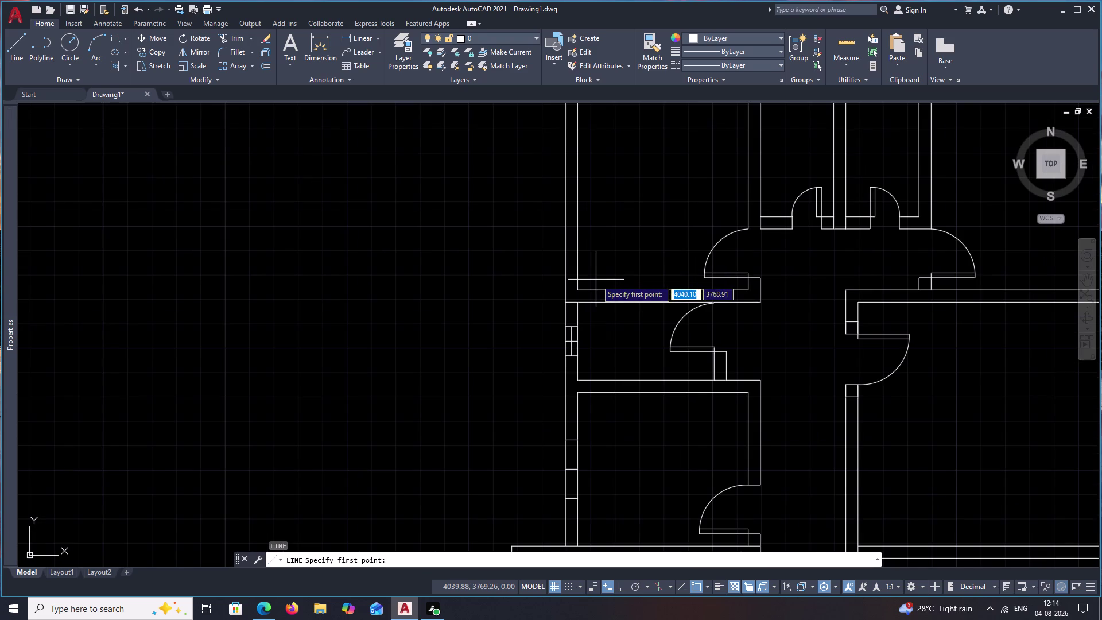
text(M2P)
key(space)
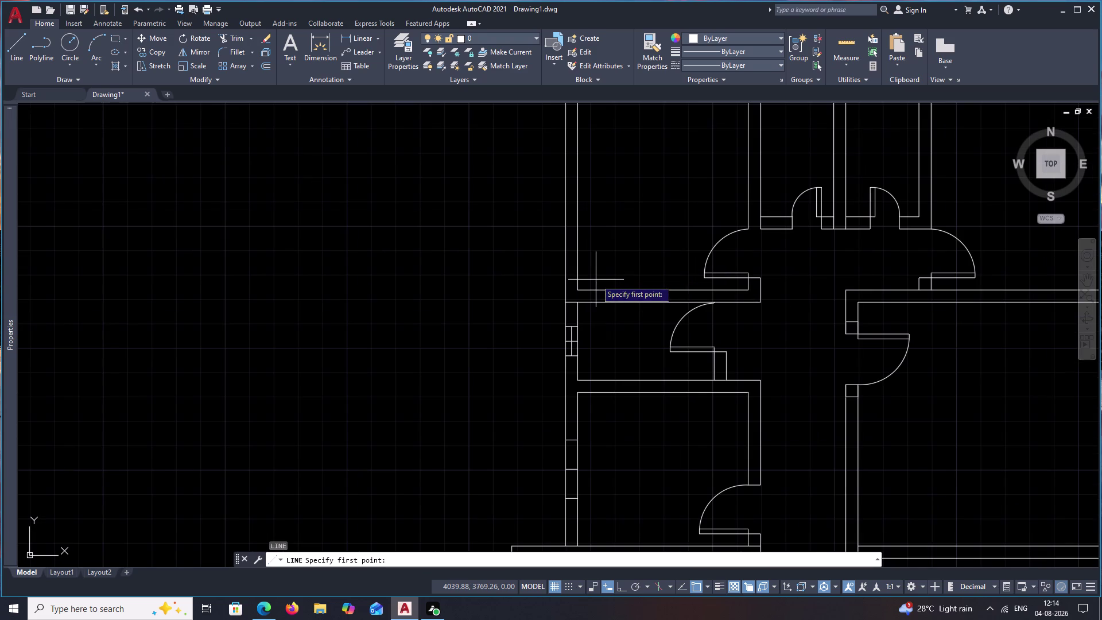
click(574, 292)
middle_drag(604, 212, 600, 326)
click(575, 215)
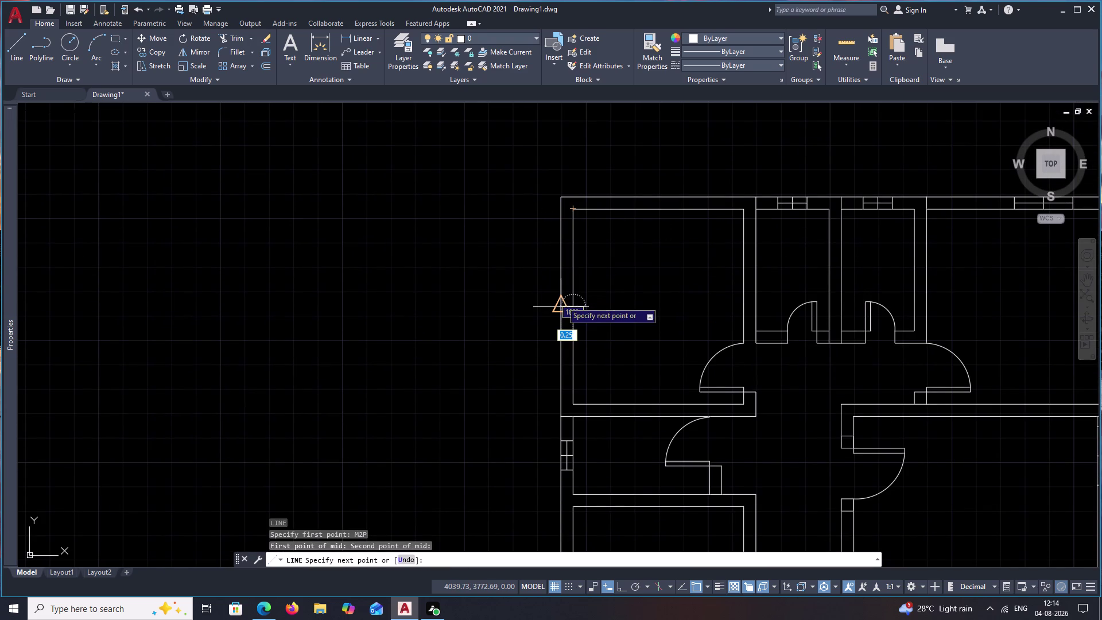
click(562, 301)
key(Escape)
Offset the cross line 0.6 to both sides.
text(O)
key(space)
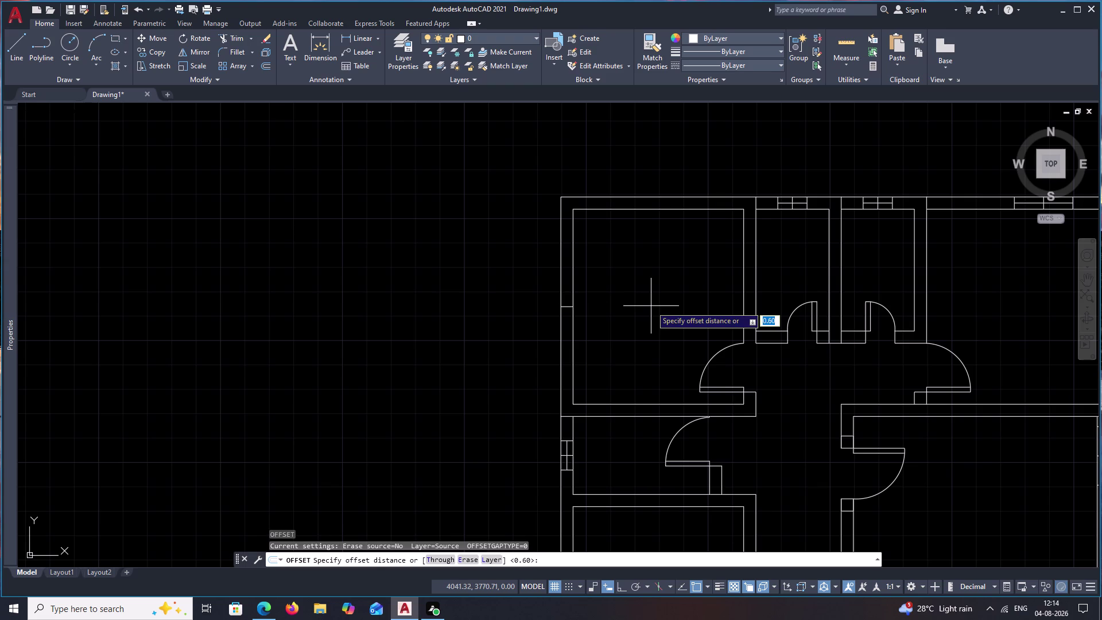
key(space)
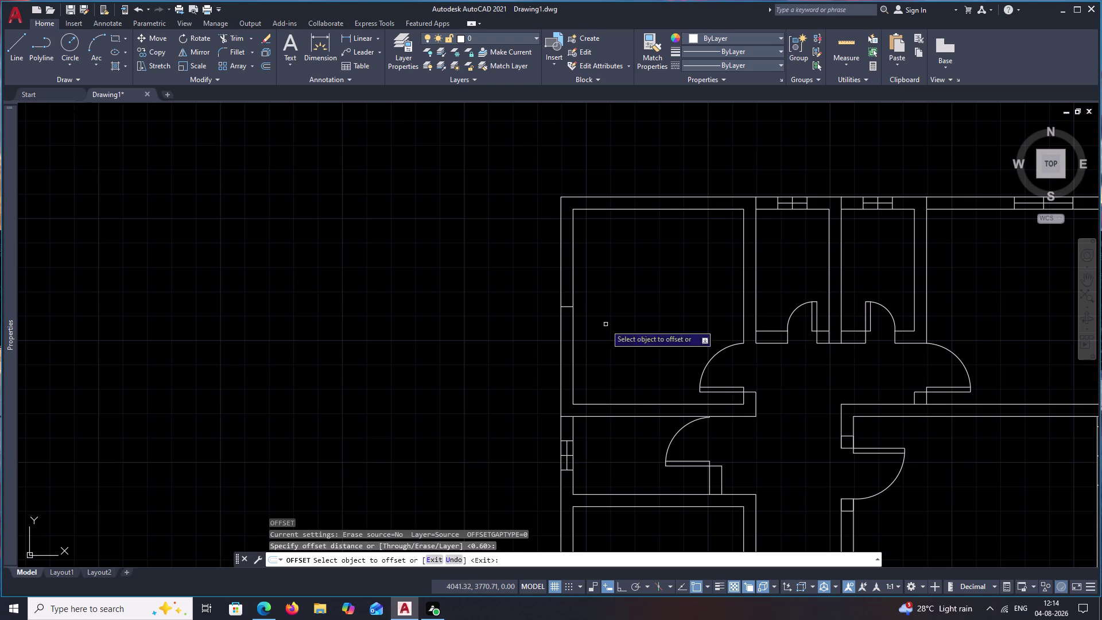
click(568, 305)
click(567, 282)
click(567, 308)
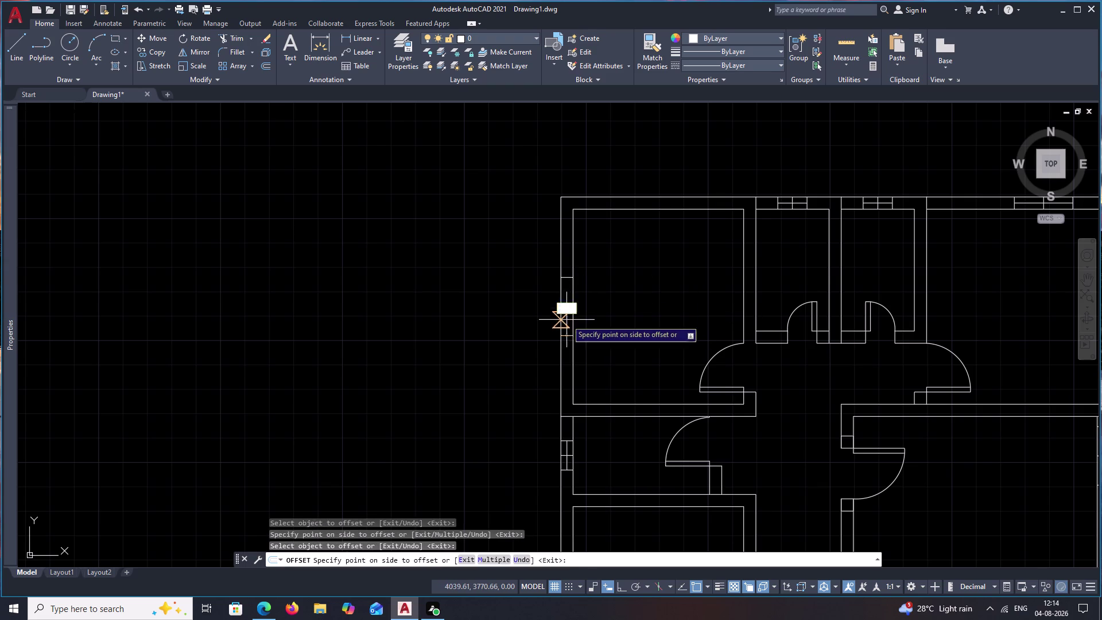
click(567, 334)
key(Escape)
Draw the window's centre line between the two window edges.
text(L)
key(space)
scroll(up, 3)
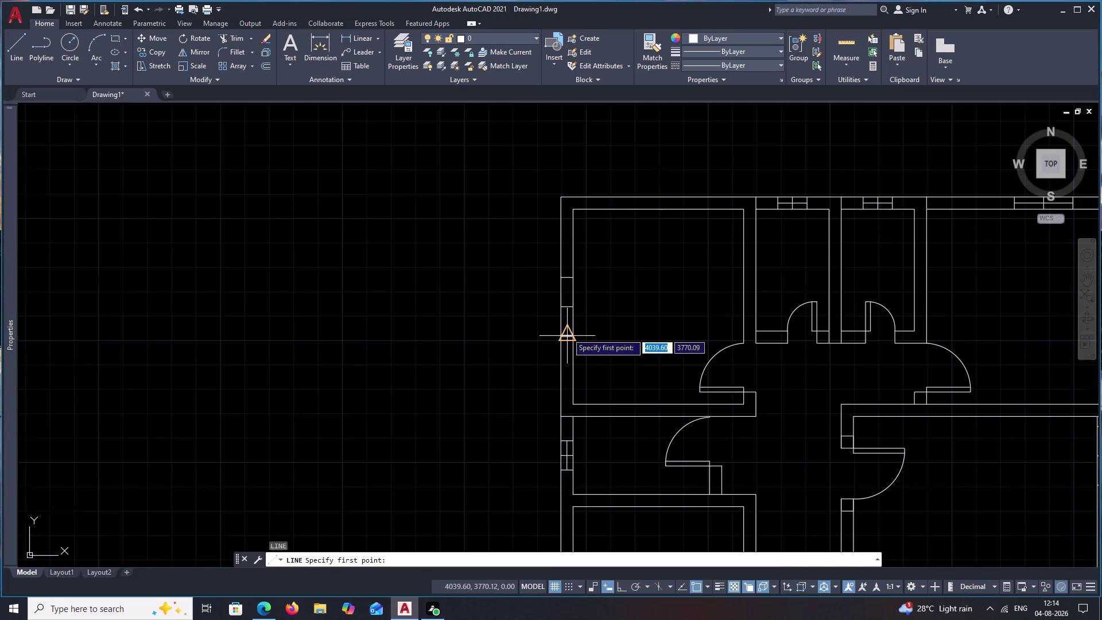
scroll(up, 3)
click(564, 344)
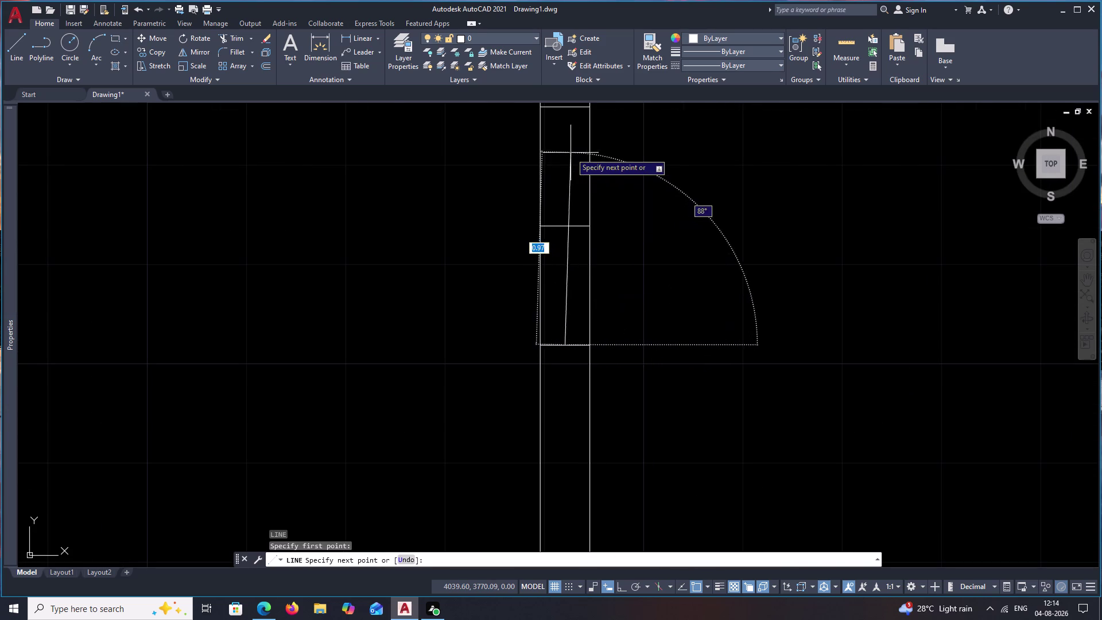
click(565, 110)
key(Escape)
scroll(down, 3)
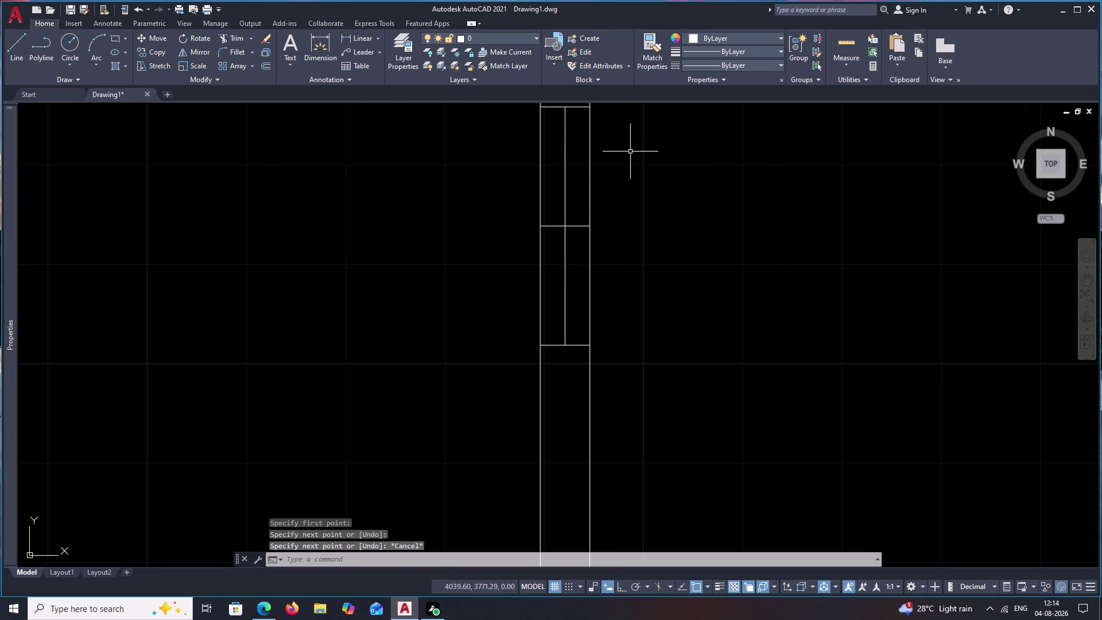
scroll(down, 3)
scroll(down, 3)
middle_drag(712, 285, 551, 293)
middle_drag(615, 286, 545, 108)
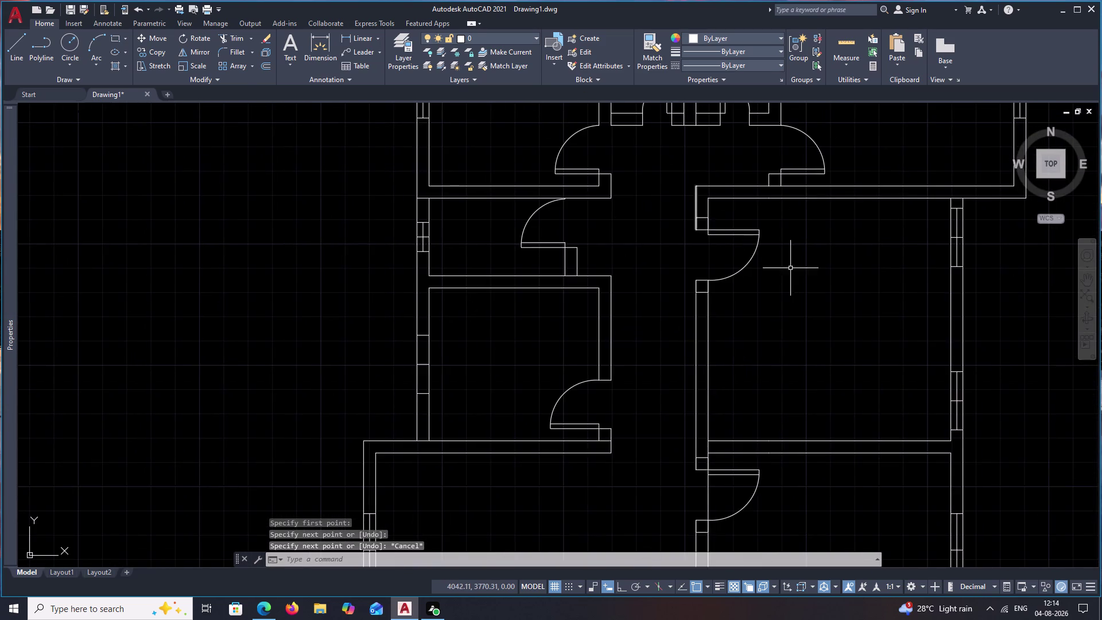
middle_drag(801, 273, 736, 276)
scroll(up, 3)
middle_drag(781, 314, 755, 197)
scroll(up, 3)
middle_drag(788, 293, 772, 186)
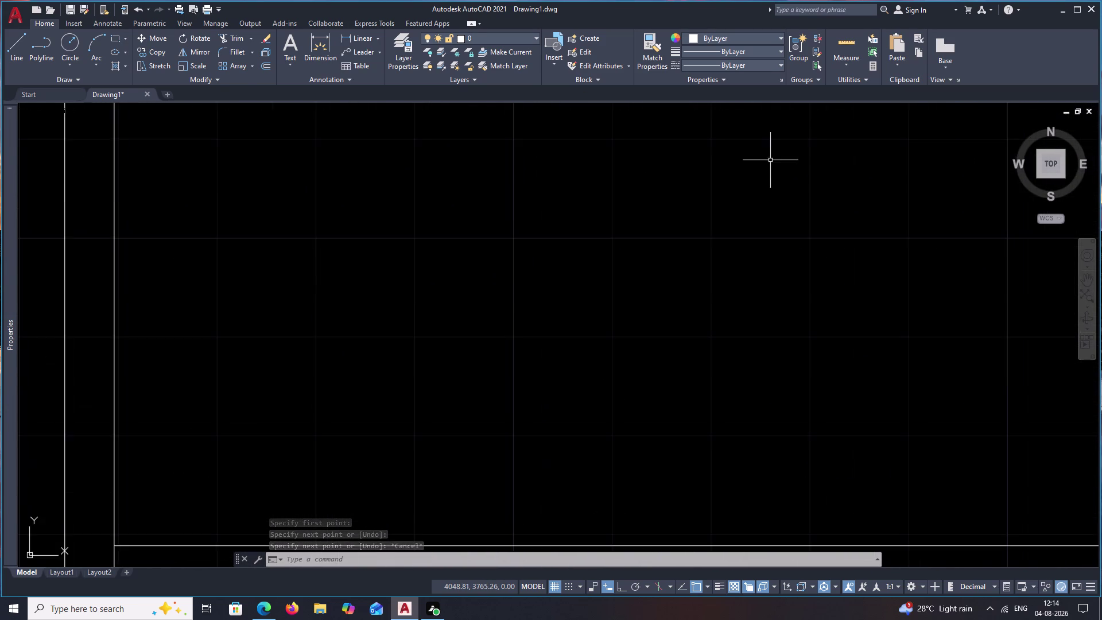
Cancel a mistyped command, then erase the extra line in the bottom-wall window.
scroll(down, 3)
scroll(down, 3)
middle_drag(773, 295, 751, 232)
scroll(up, 3)
scroll(up, 3)
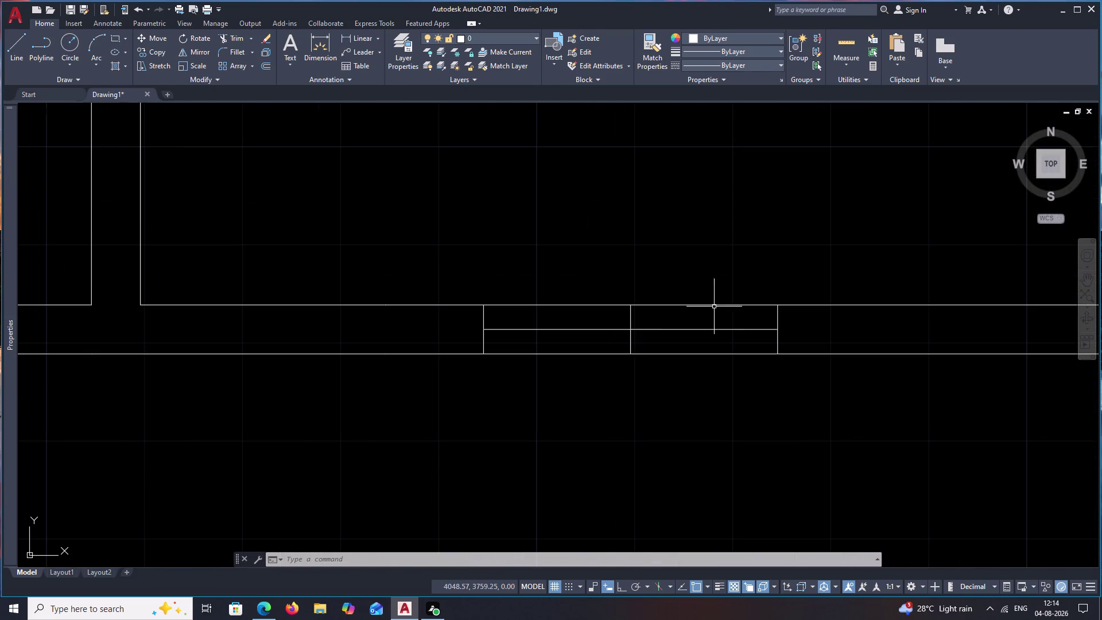
click(629, 324)
text(R)
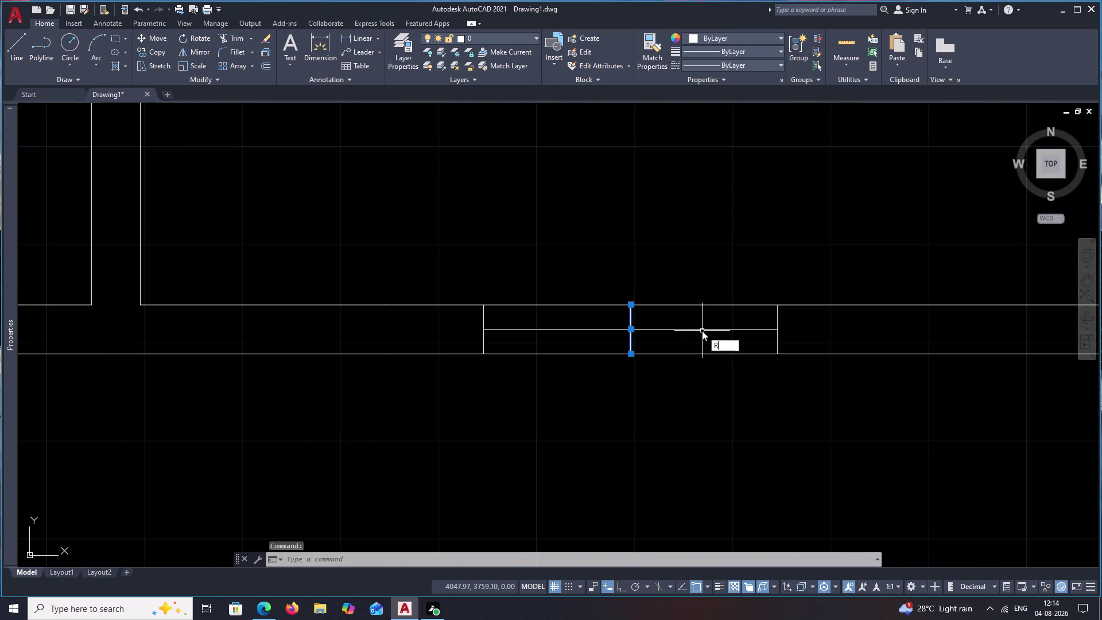
key(space)
key(Escape)
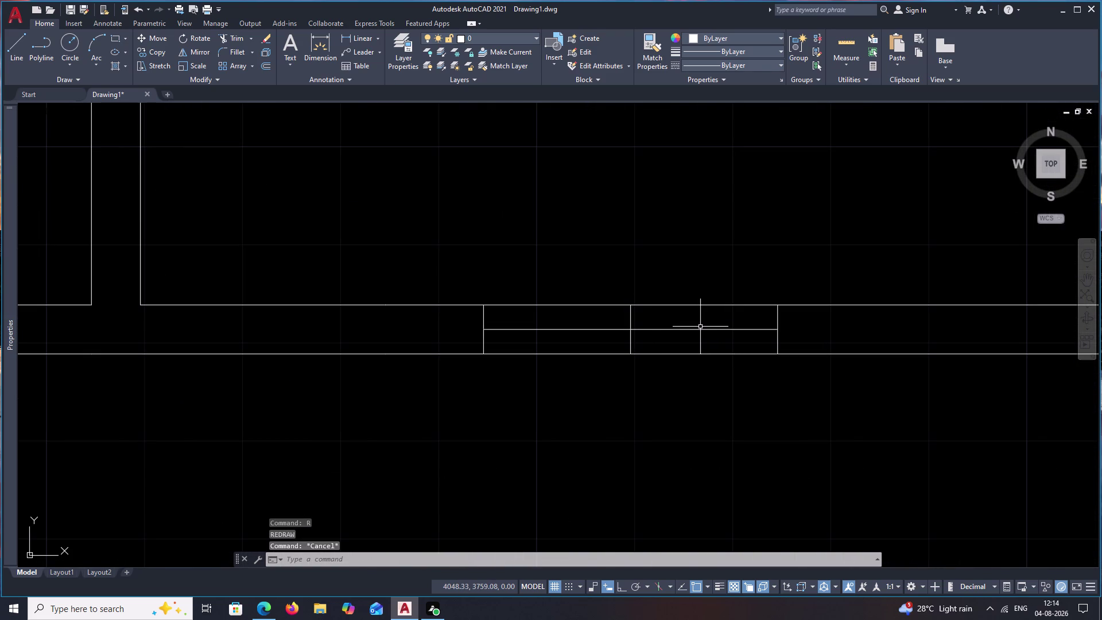
click(631, 319)
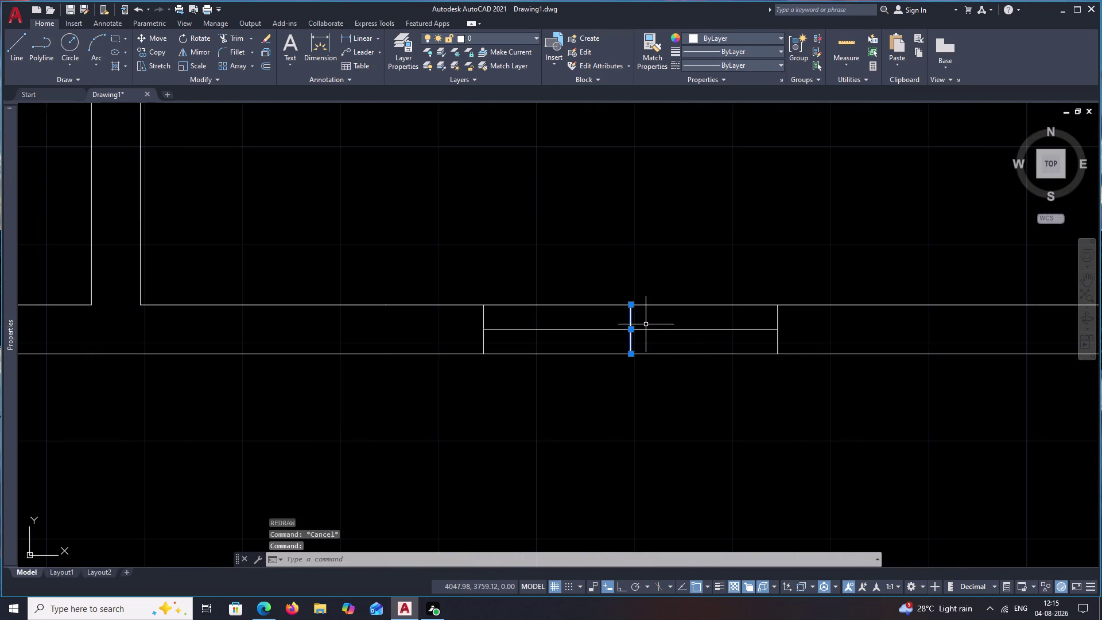
text(E)
key(space)
Erase the stray lines across the next two window openings along the wall.
scroll(down, 3)
middle_drag(703, 287, 588, 310)
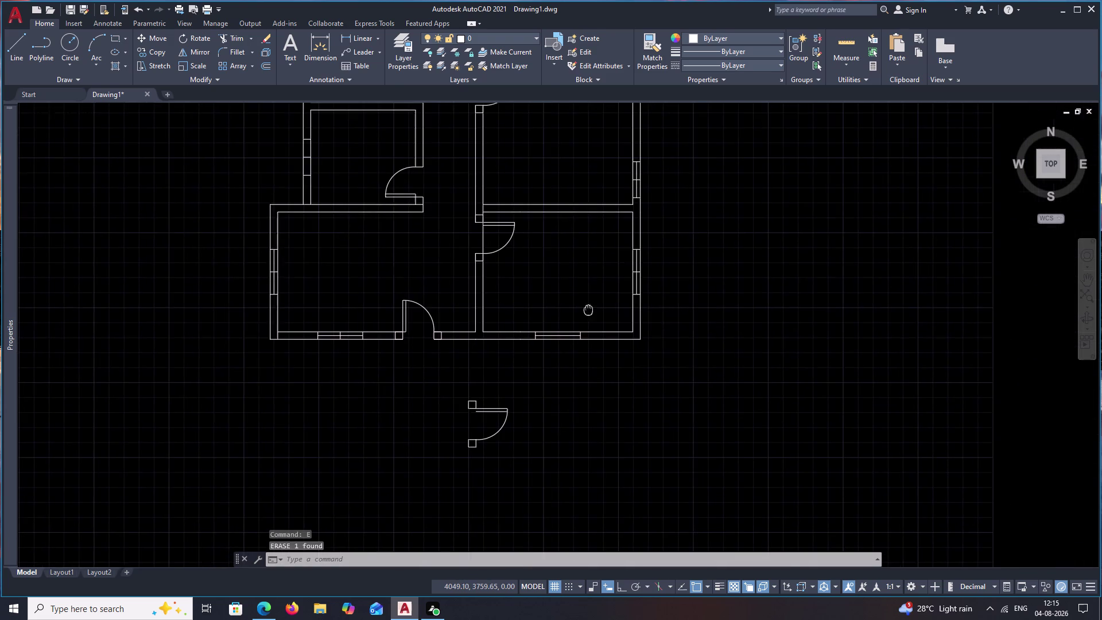
scroll(up, 3)
click(675, 226)
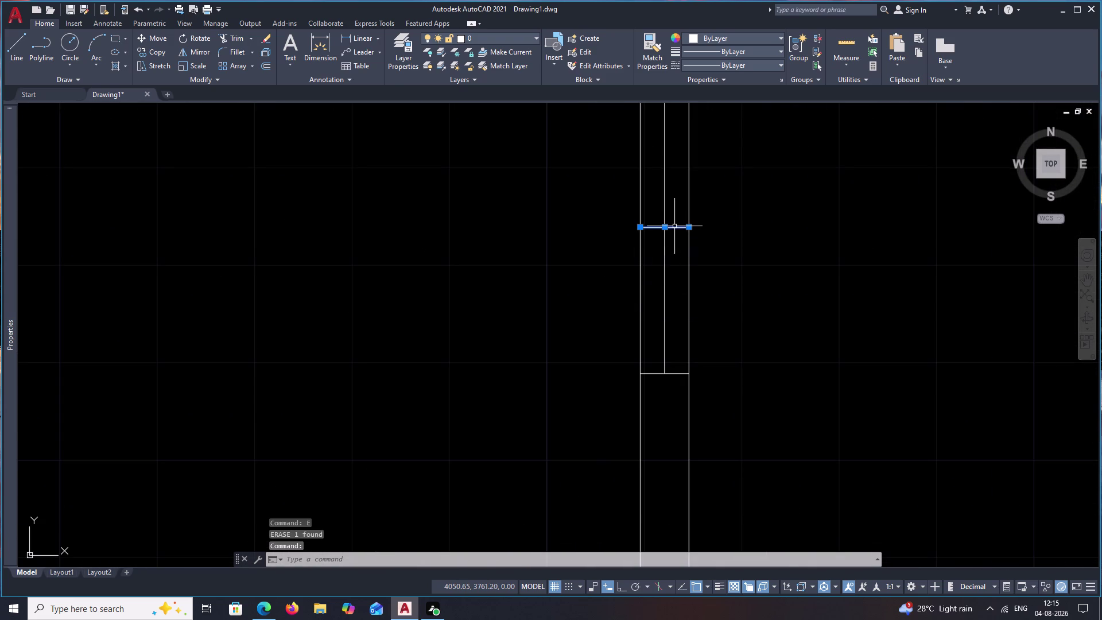
key(e)
key(space)
scroll(down, 3)
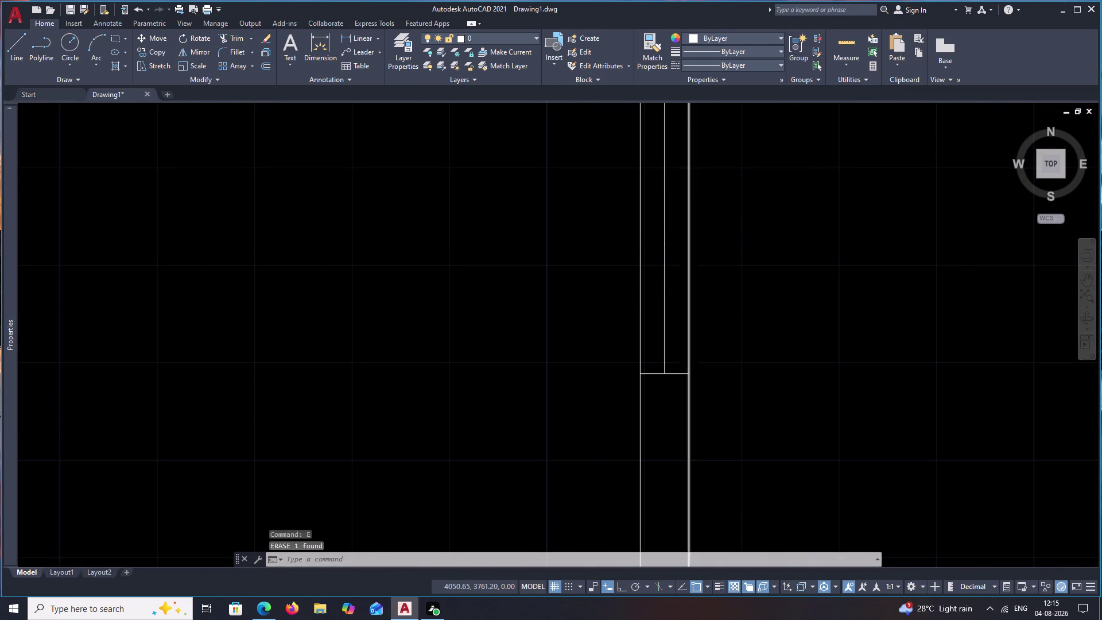
scroll(down, 3)
middle_drag(714, 204, 689, 345)
scroll(up, 3)
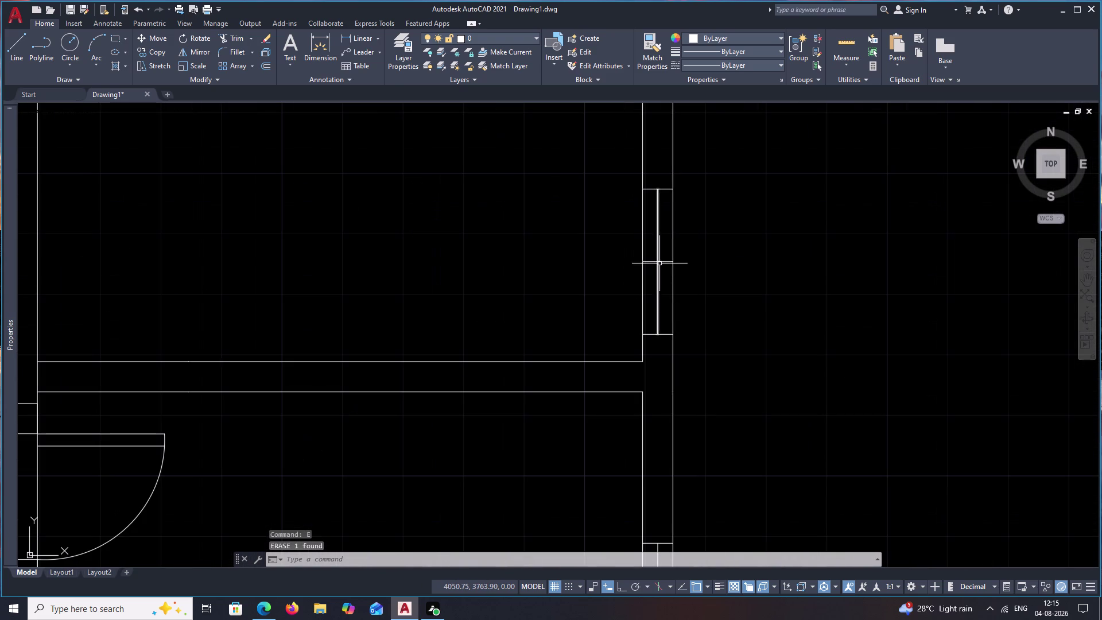
click(666, 263)
text(E)
key(space)
Erase the extra lines from the right-hand wall window and the following window.
scroll(down, 3)
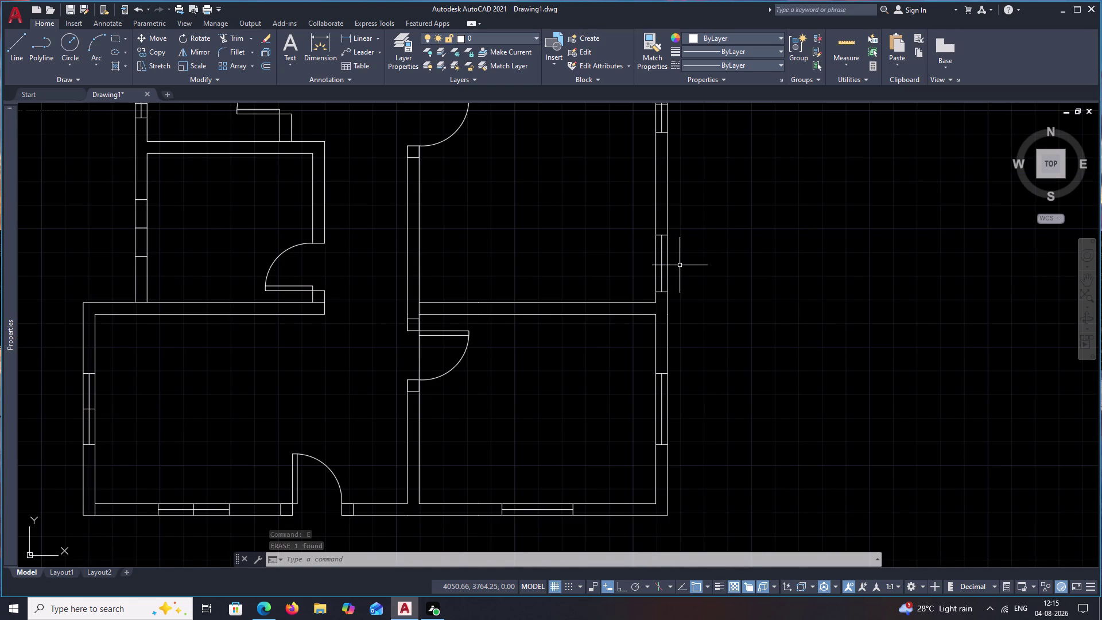
scroll(down, 3)
middle_drag(700, 156, 676, 271)
scroll(up, 3)
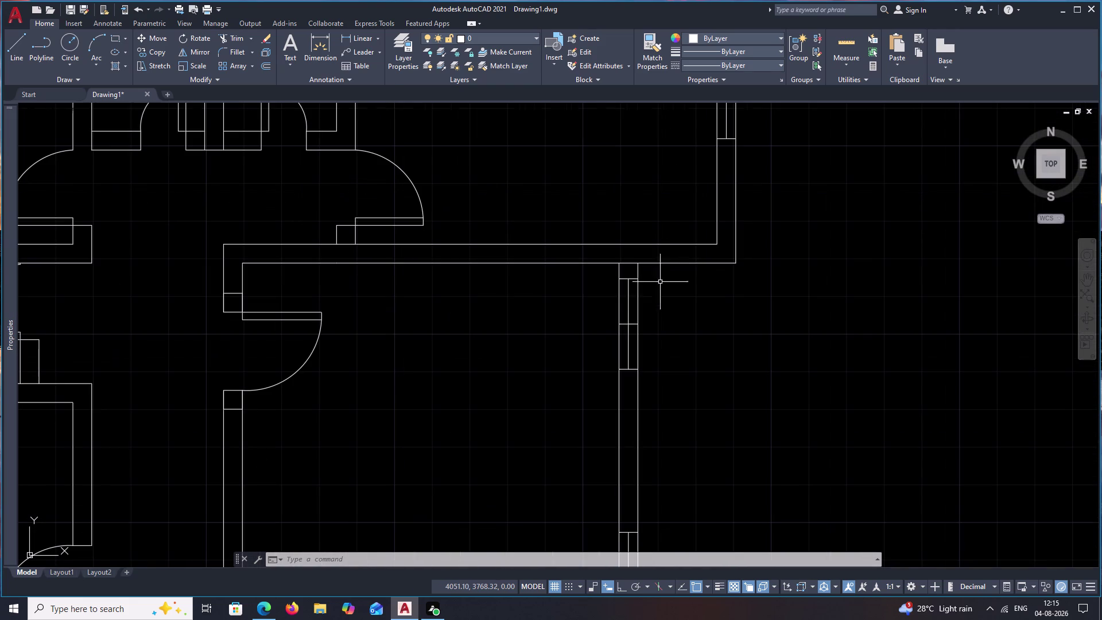
click(632, 325)
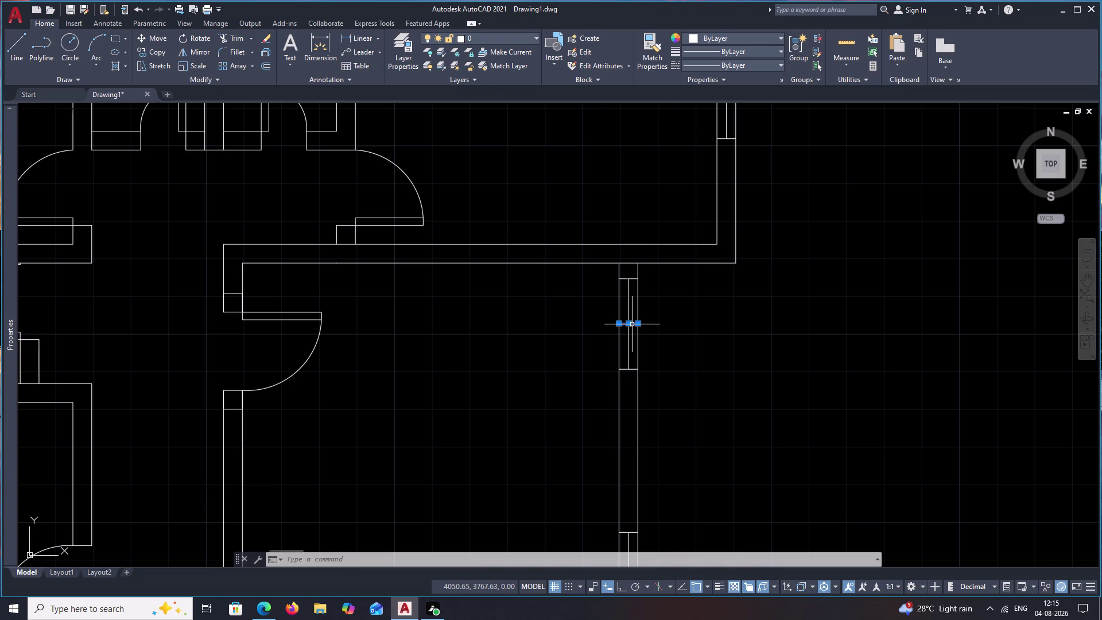
text(E)
key(space)
scroll(down, 3)
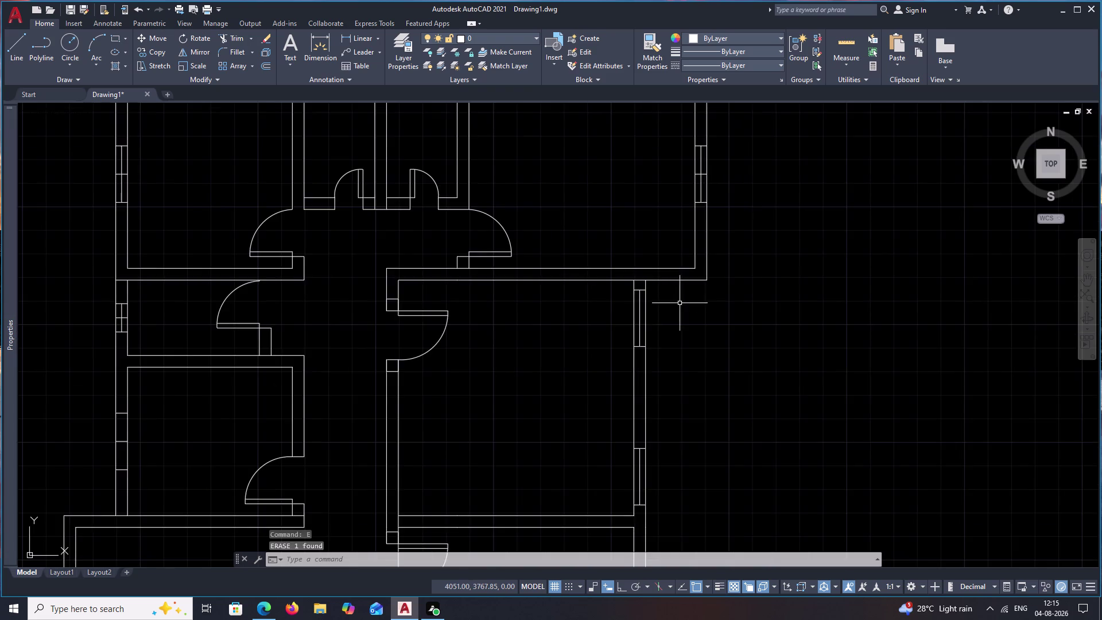
middle_drag(680, 304, 670, 391)
scroll(up, 3)
click(675, 271)
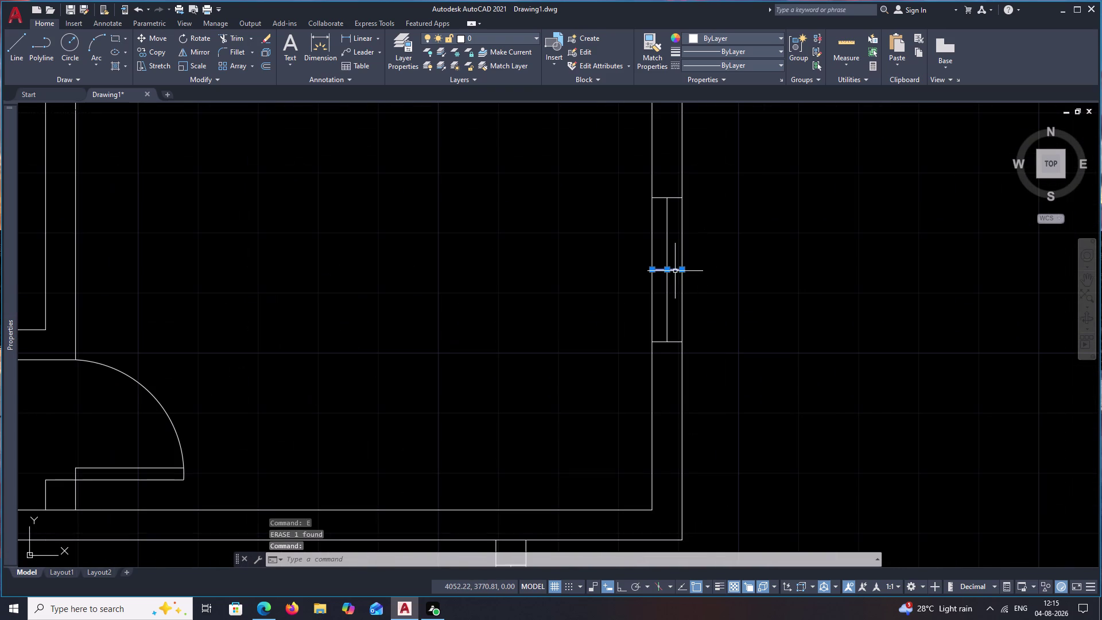
text(E)
key(space)
Erase the divider lines in two top-wall windows and select the third window's divider.
scroll(down, 3)
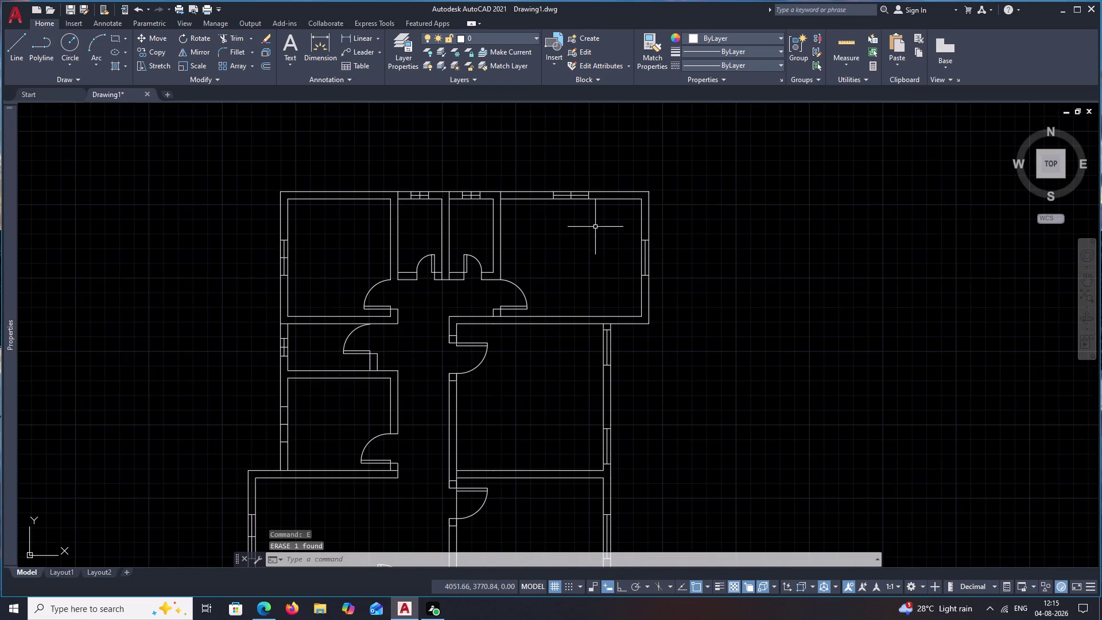
middle_drag(595, 225, 630, 319)
scroll(up, 3)
click(592, 297)
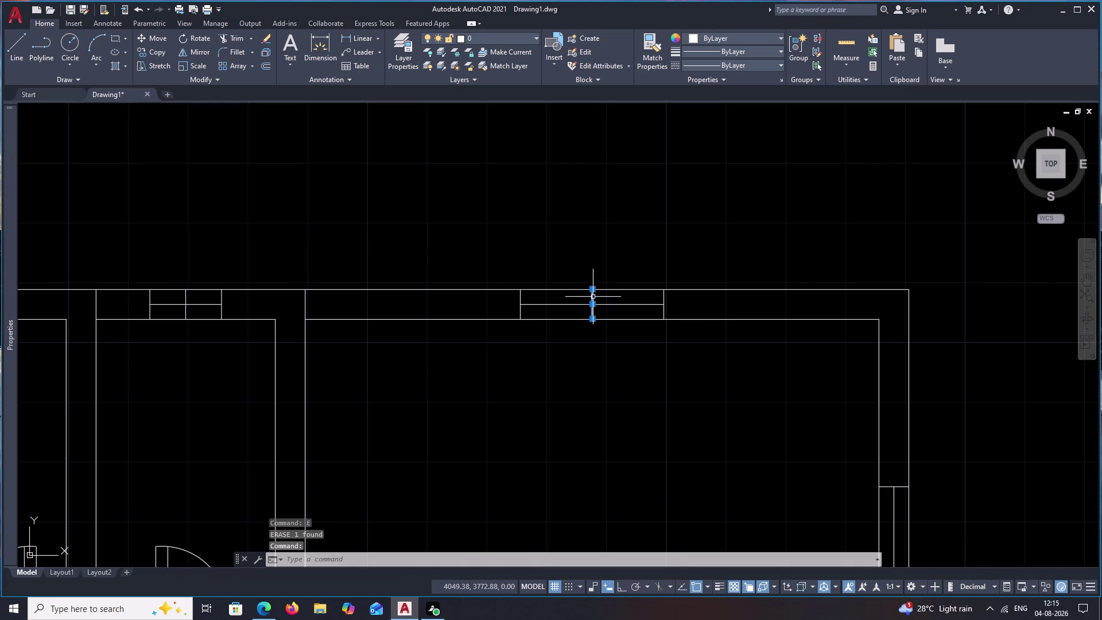
text(E)
key(space)
scroll(down, 3)
middle_drag(624, 339, 906, 343)
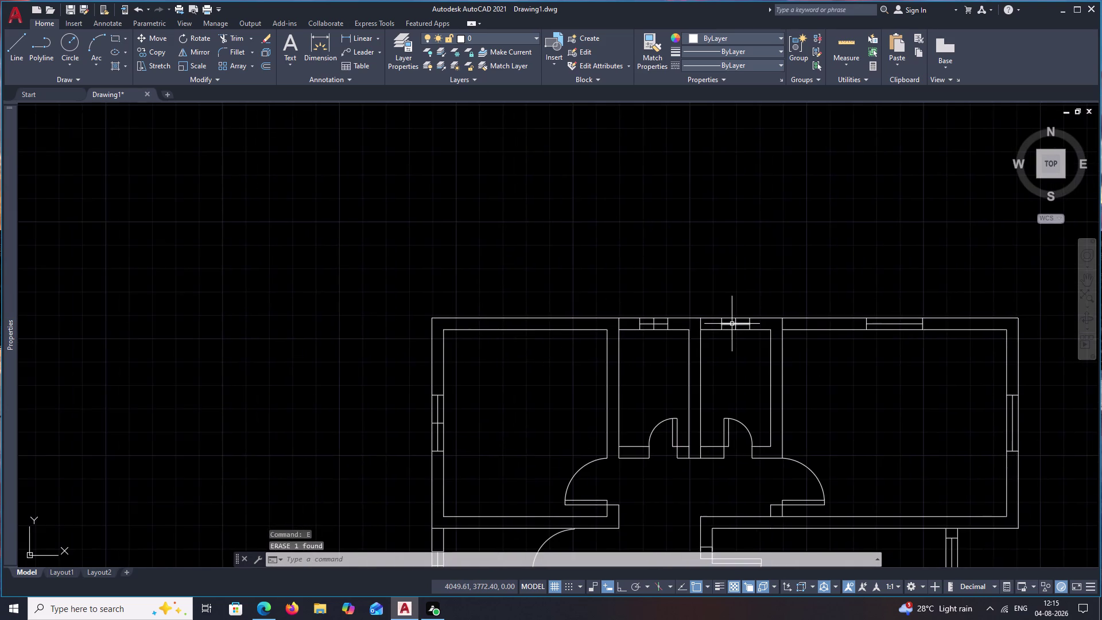
scroll(up, 3)
click(772, 318)
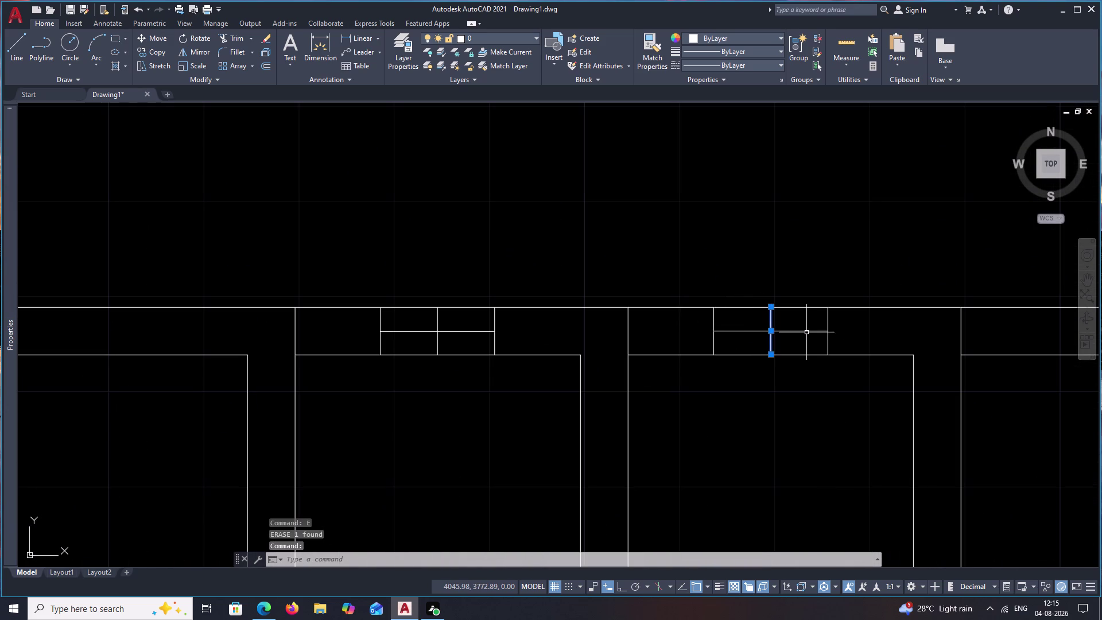
text(E)
key(space)
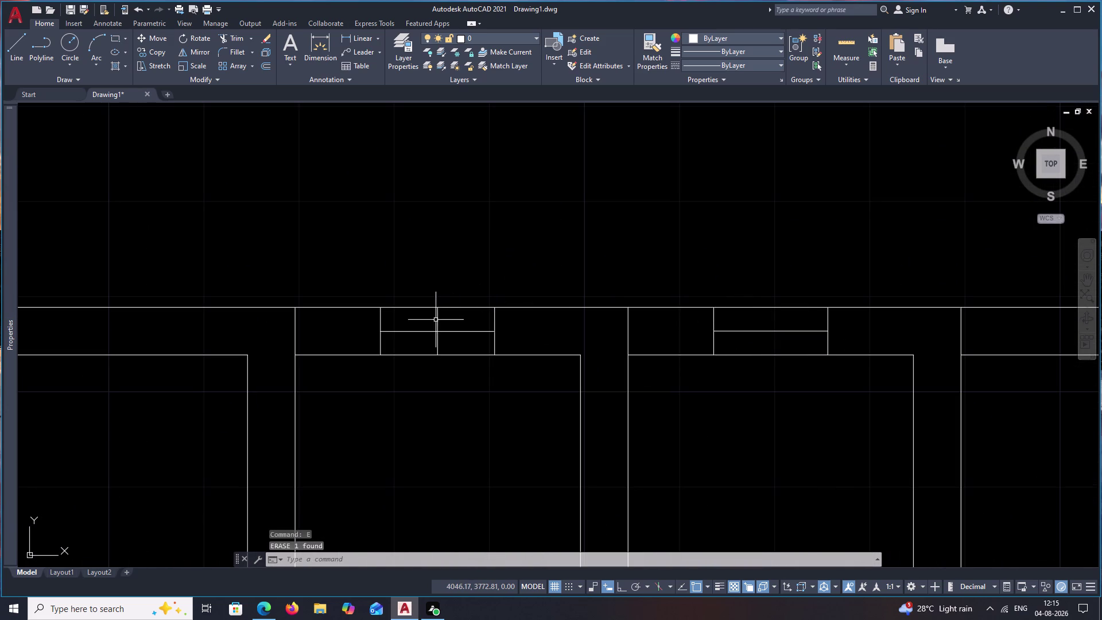
click(436, 320)
click(437, 319)
click(439, 320)
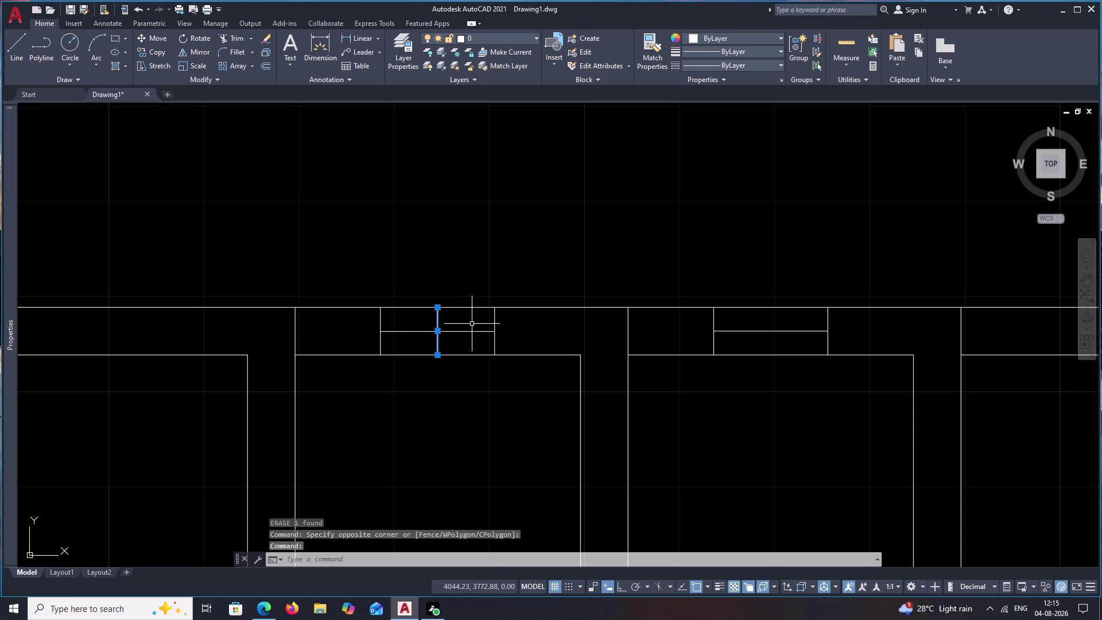
Erase the selected top-wall divider, then the divider in the left-wall window.
text(E)
key(space)
scroll(down, 3)
scroll(up, 3)
middle_drag(483, 332, 877, 240)
scroll(down, 3)
scroll(up, 3)
scroll(down, 3)
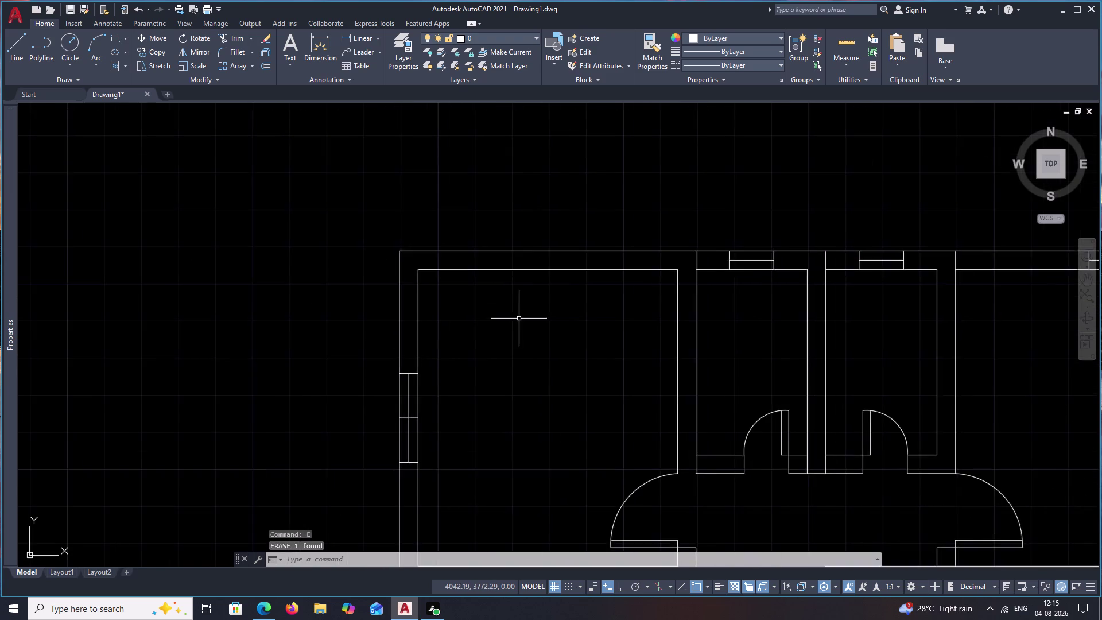
middle_drag(523, 318, 712, 218)
scroll(up, 3)
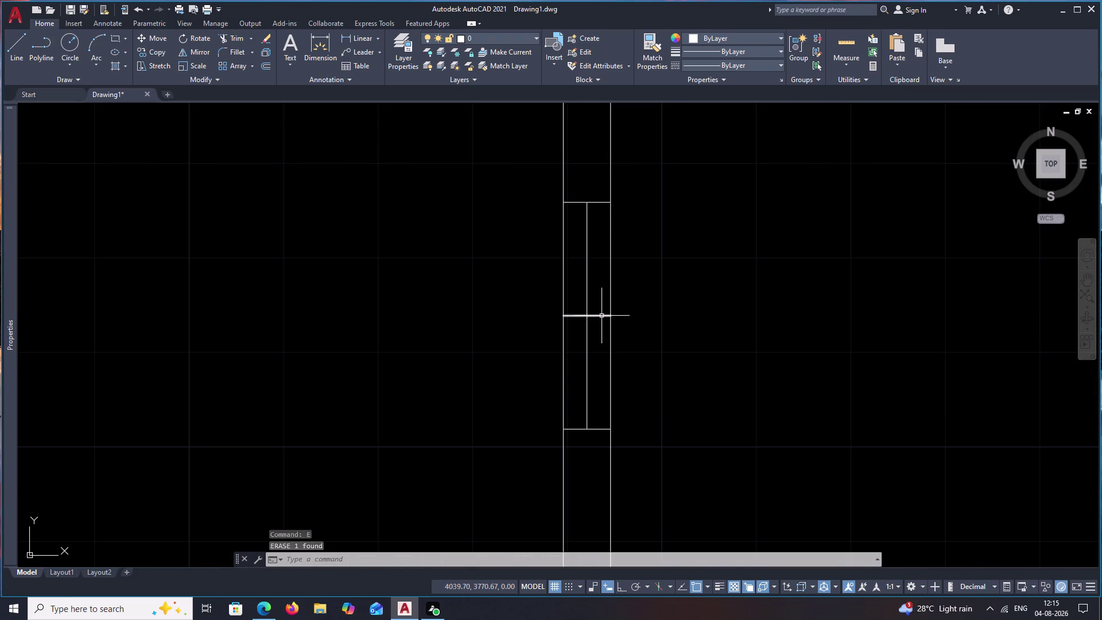
click(602, 316)
text(E)
key(space)
Erase the divider line in the lower left-wall window.
scroll(down, 3)
scroll(down, 3)
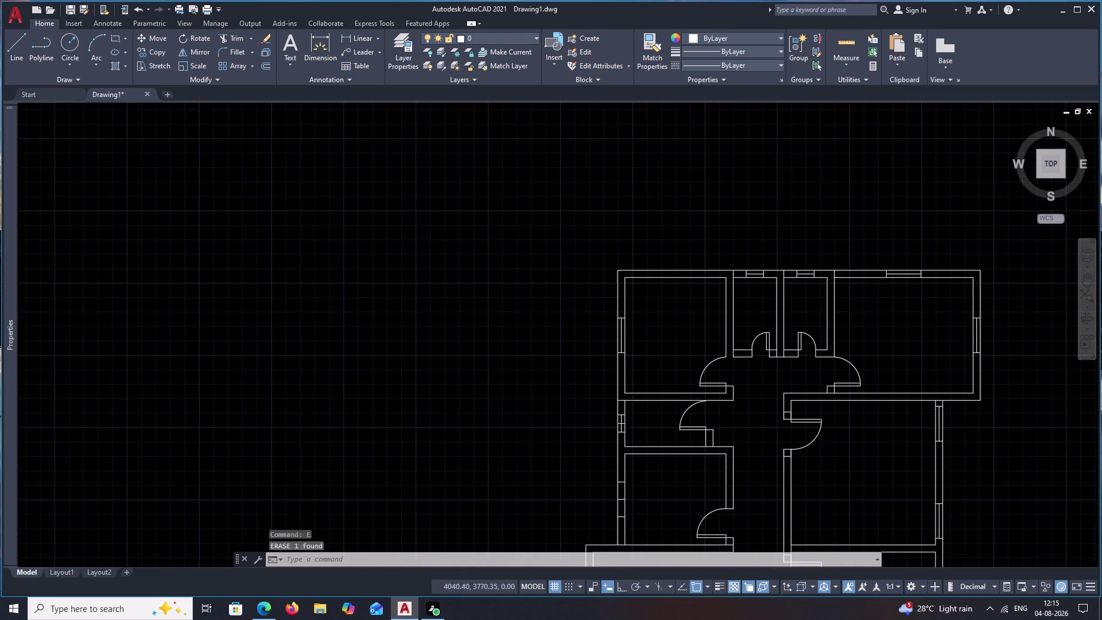
middle_drag(645, 346, 653, 204)
scroll(up, 3)
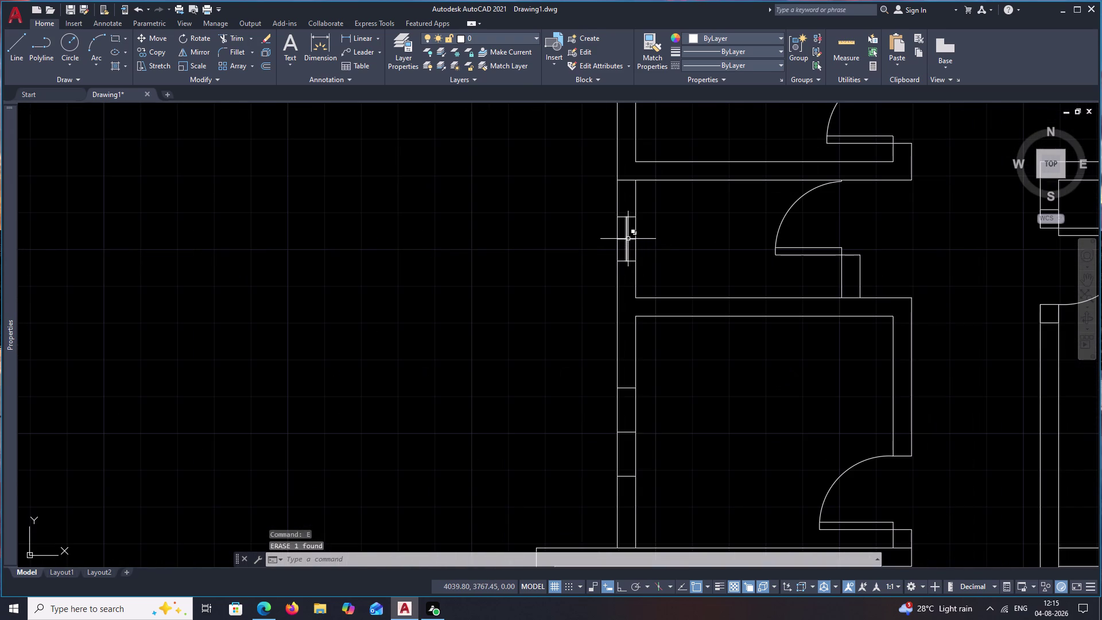
scroll(up, 3)
click(632, 237)
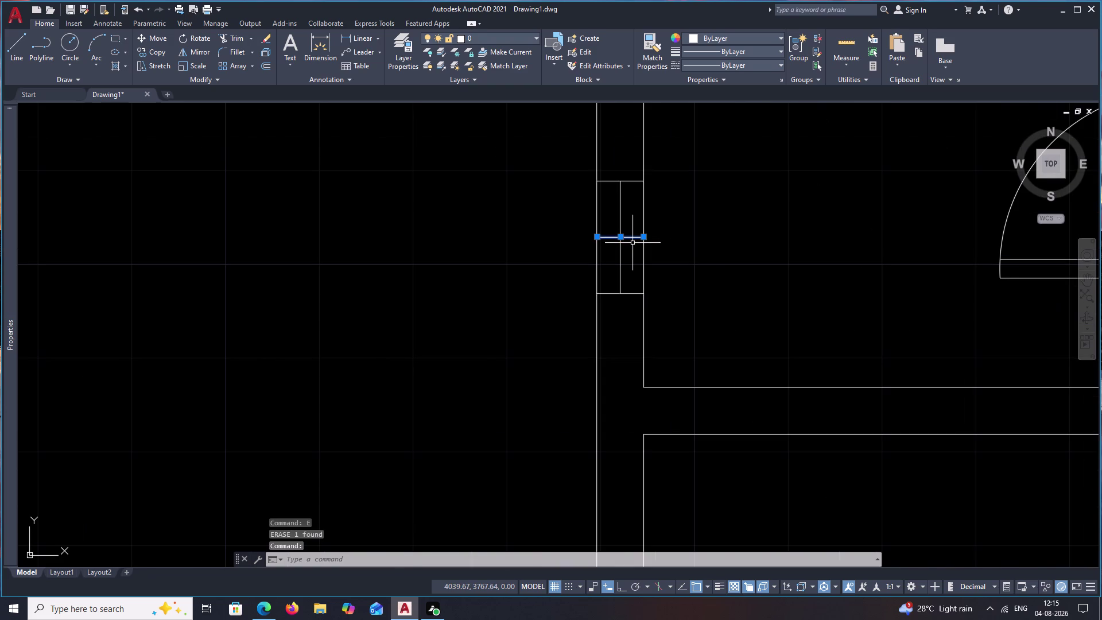
text(E)
key(space)
Erase the divider line in another left-wall window.
scroll(down, 3)
middle_drag(675, 325, 677, 97)
scroll(down, 3)
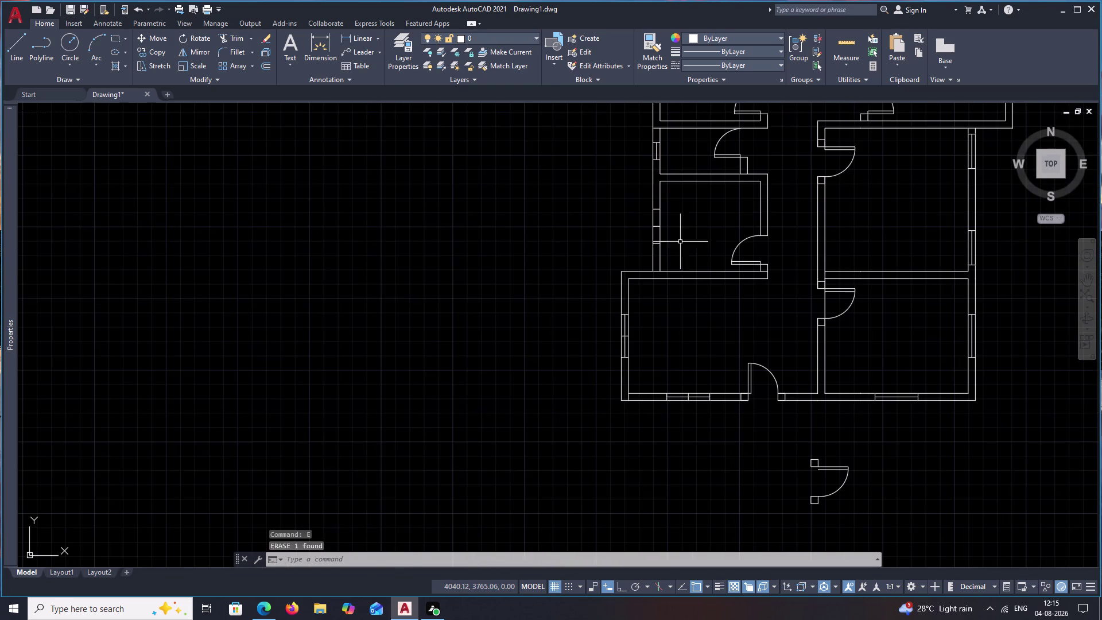
middle_drag(685, 247, 685, 229)
scroll(up, 3)
click(663, 227)
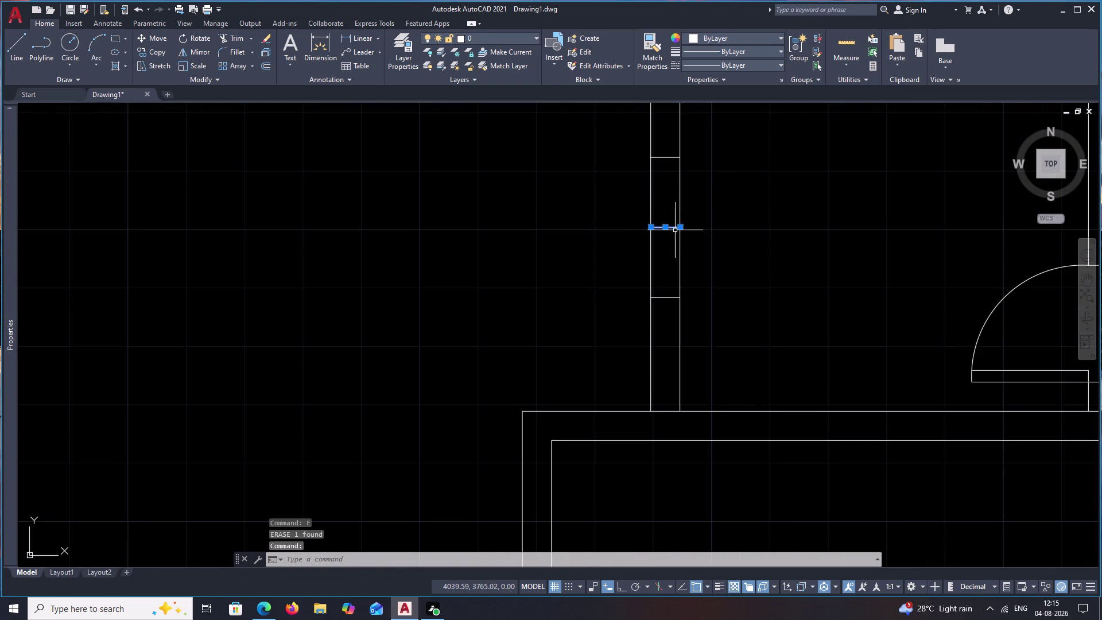
text(E)
key(space)
Start a line from the window with the L command, then cancel it.
text(L)
key(space)
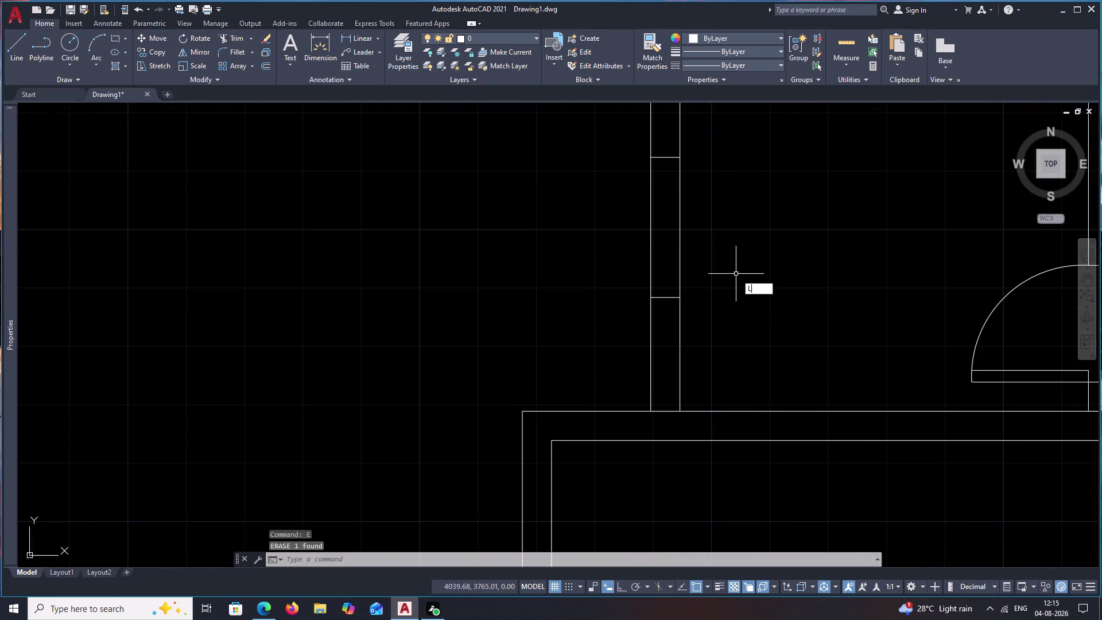
click(663, 296)
click(666, 162)
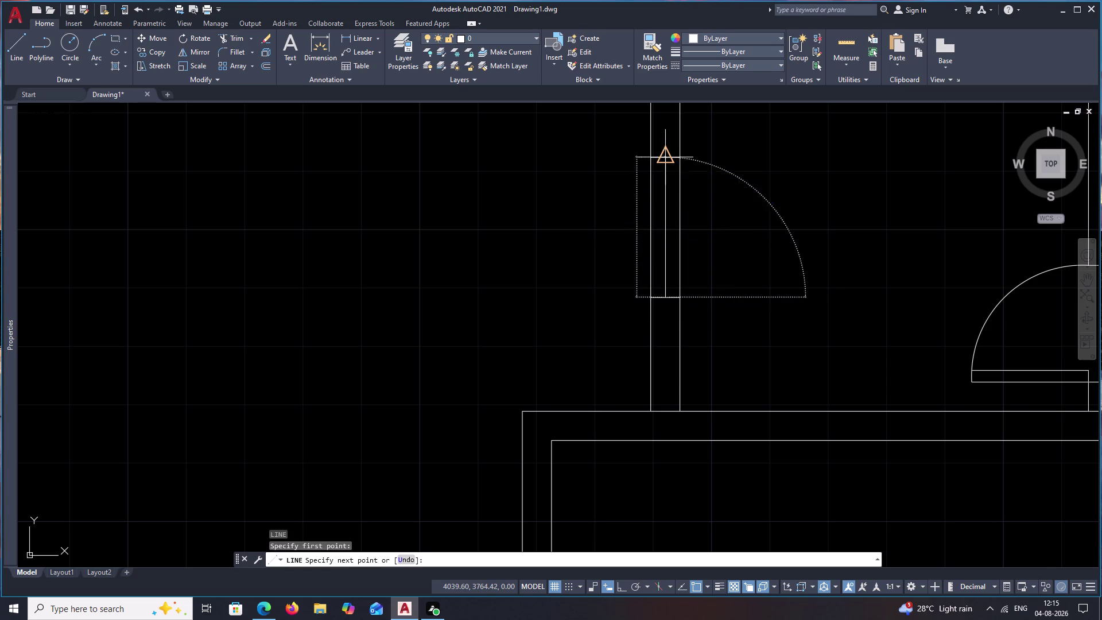
key(Escape)
Select the bottom-wall window divider, then cancel the accidentally repeated line command.
scroll(down, 3)
middle_drag(781, 246, 698, 266)
scroll(up, 3)
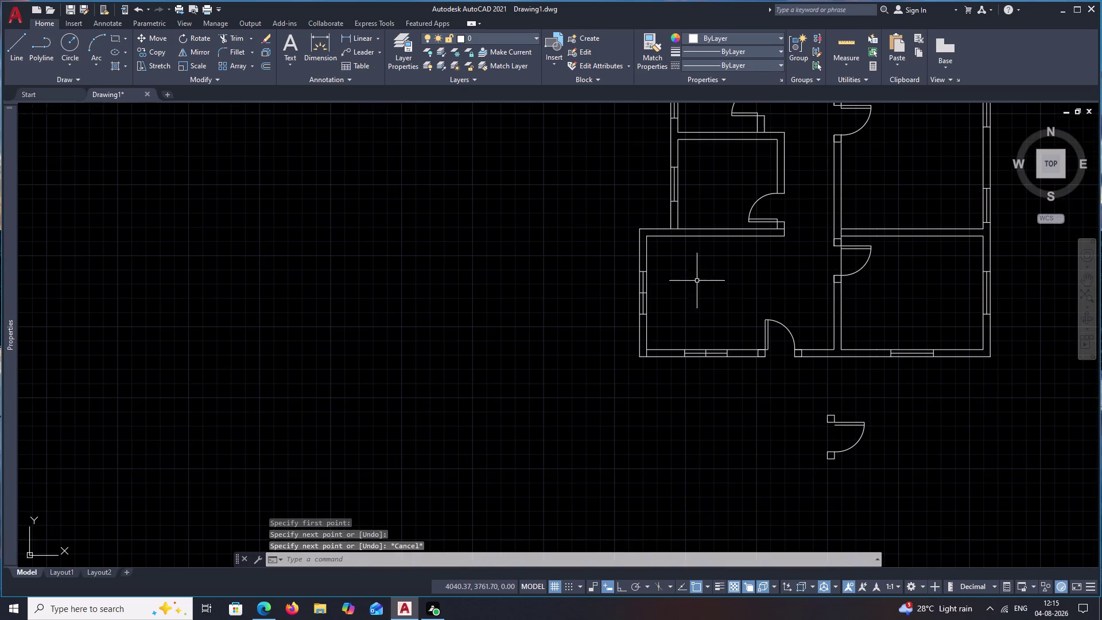
scroll(up, 3)
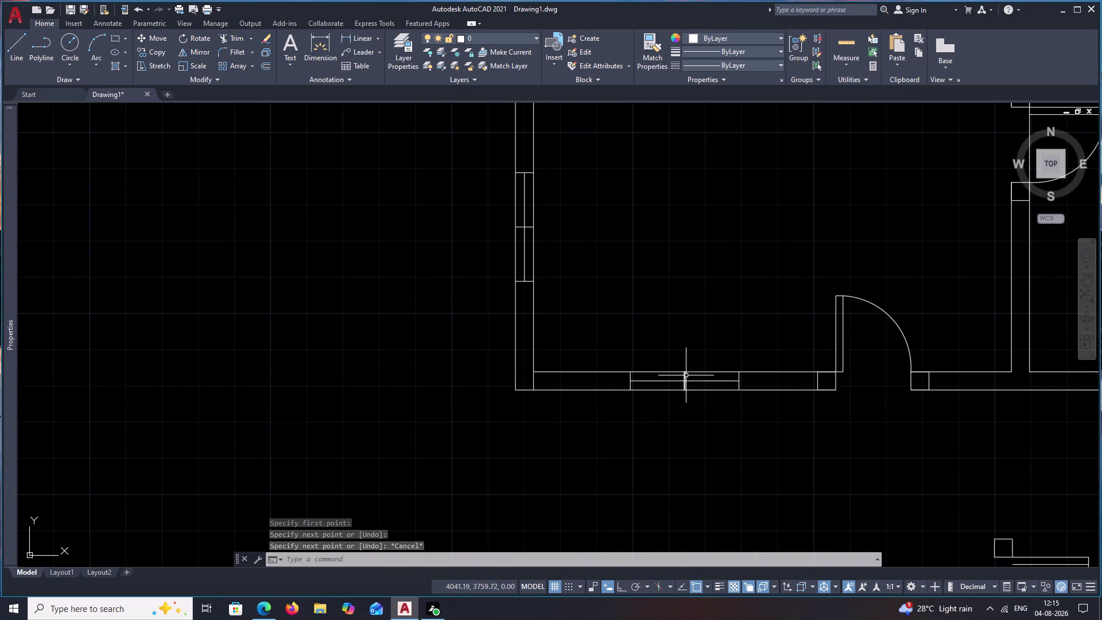
click(686, 375)
text(E)
key(space)
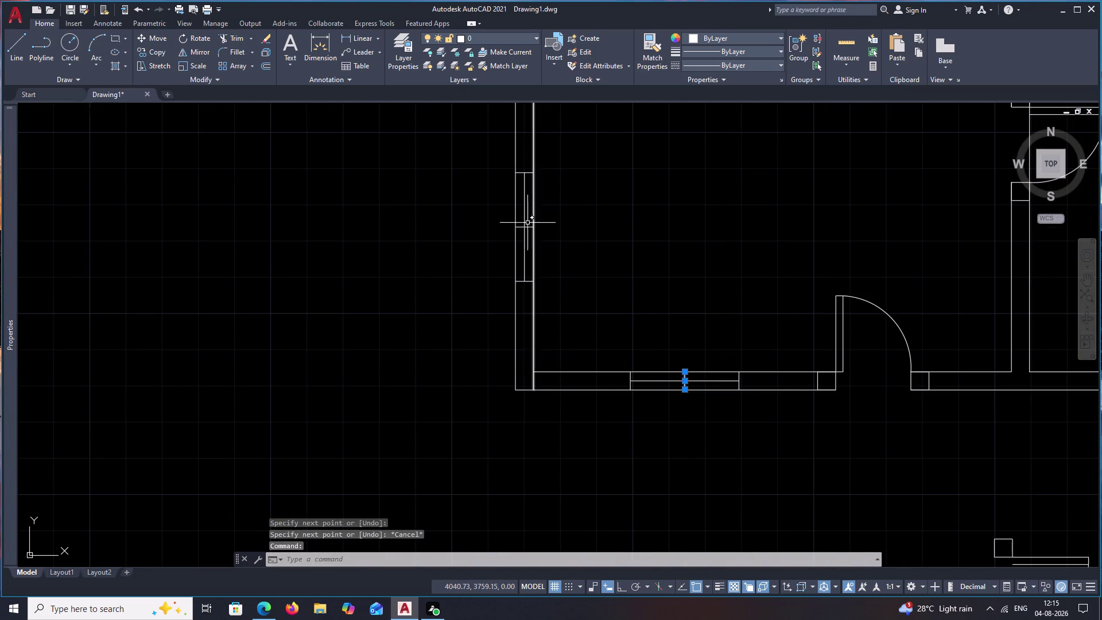
key(space)
scroll(up, 3)
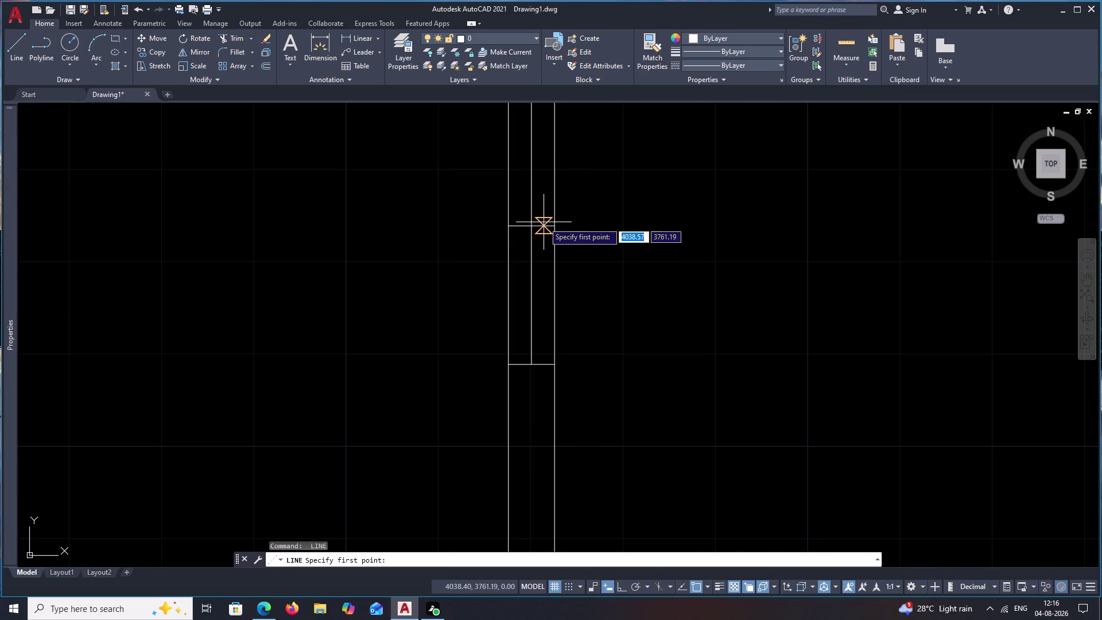
key(Escape)
Erase the left-wall window divider and the line in the bottom-wall window.
click(544, 225)
text(E)
key(space)
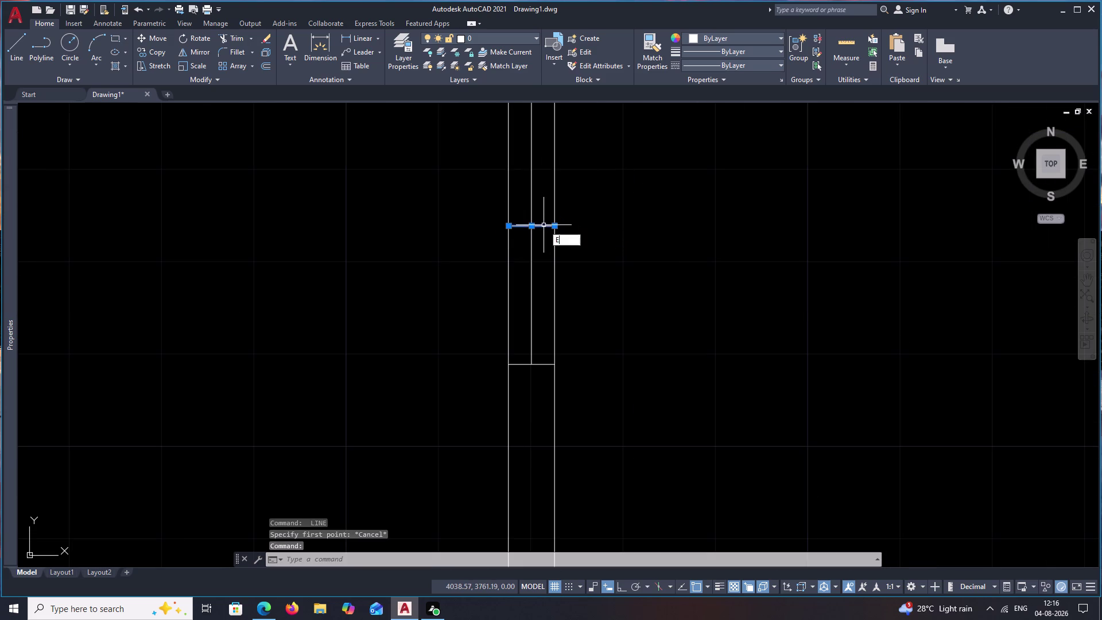
scroll(down, 3)
scroll(down, 3)
middle_drag(643, 286, 595, 194)
scroll(up, 3)
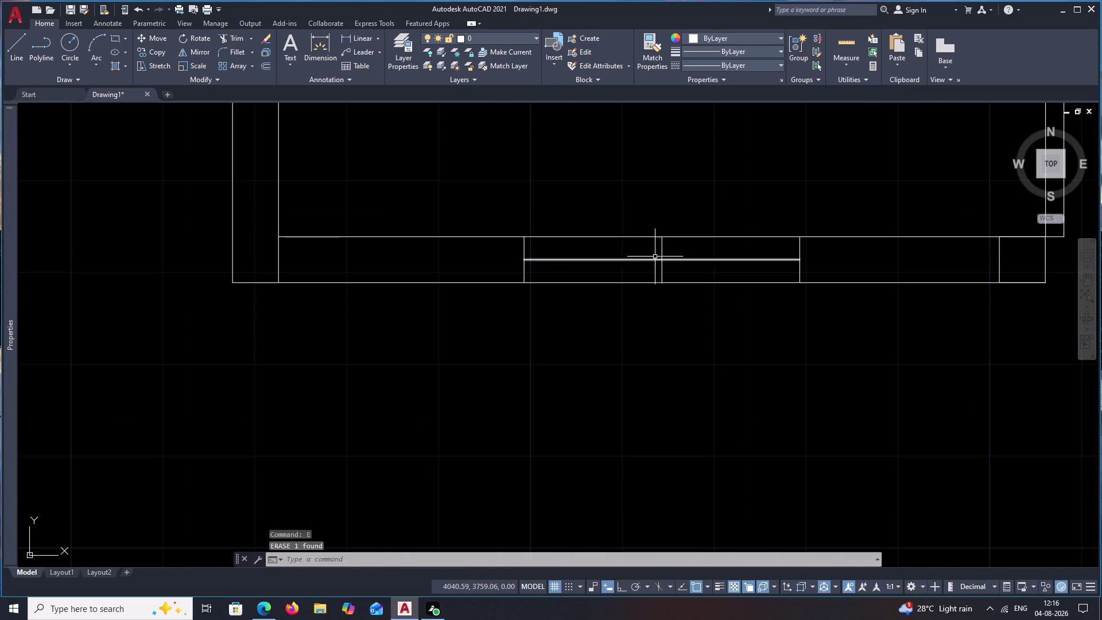
click(660, 252)
text(E)
key(space)
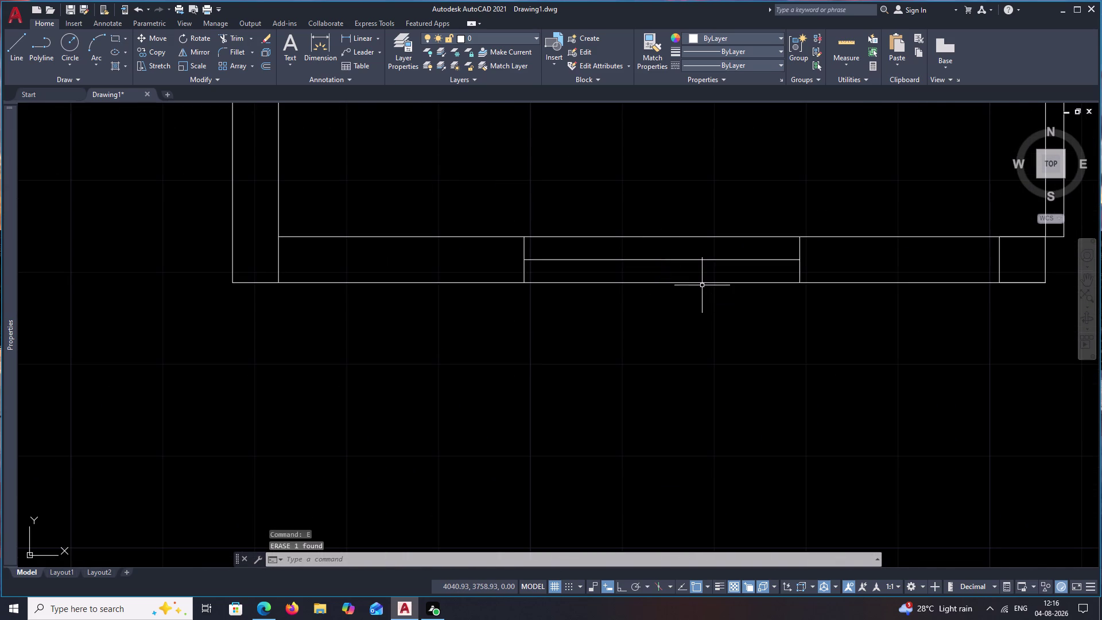
Lasso and erase the stray door copy below the plan, then view the whole plan.
scroll(down, 3)
middle_drag(780, 346, 717, 333)
drag(759, 339, 767, 401)
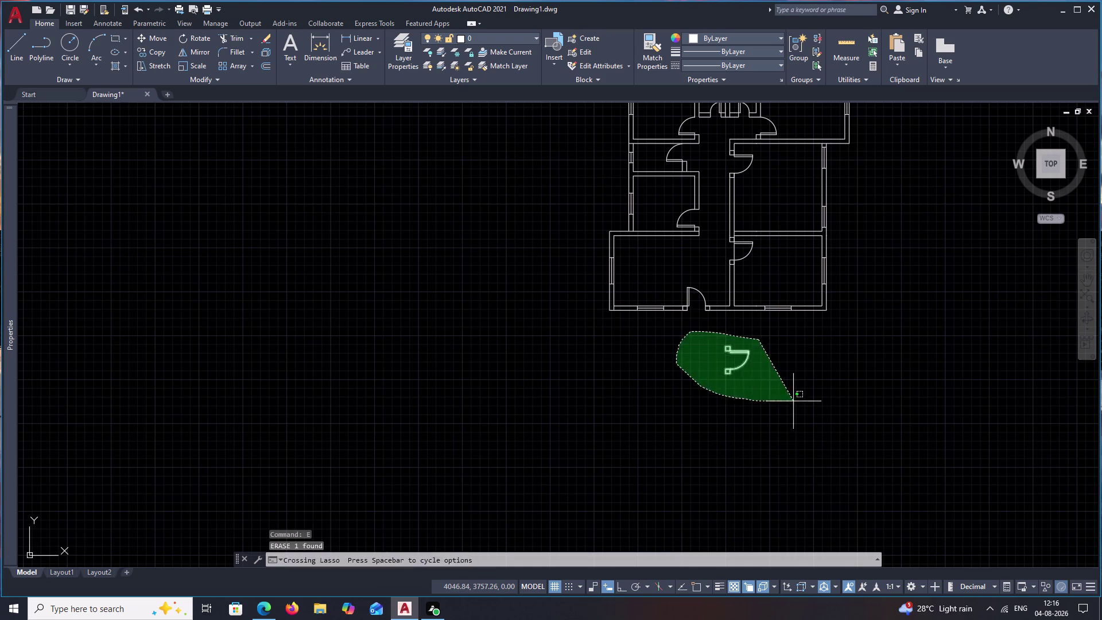
drag(768, 402, 805, 401)
text(E)
key(space)
scroll(down, 3)
middle_drag(809, 373, 711, 373)
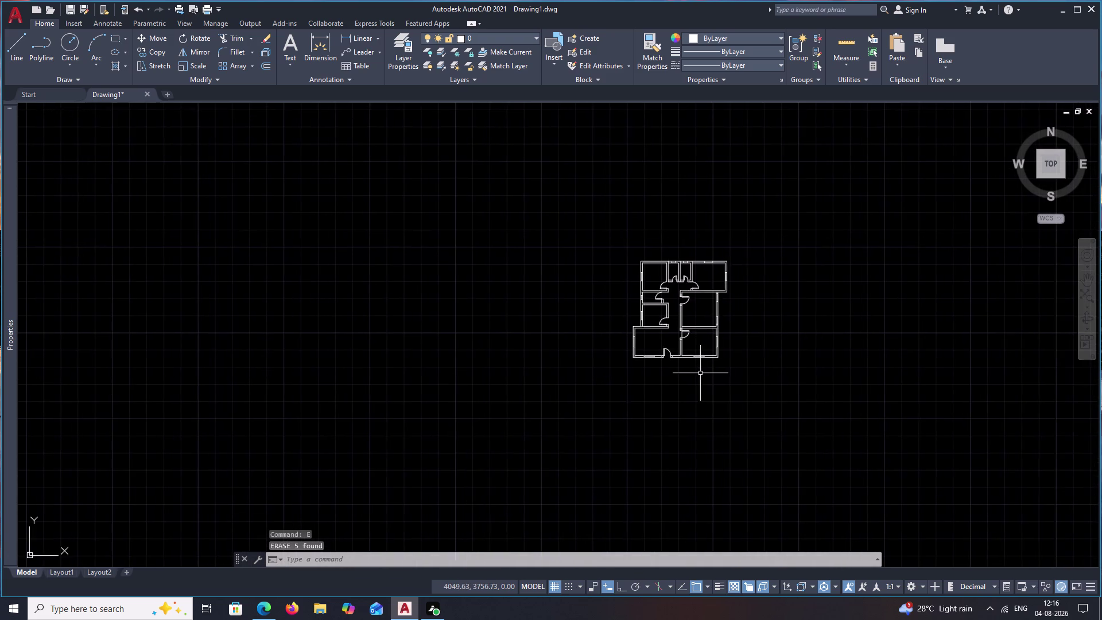
scroll(up, 3)
scroll(down, 3)
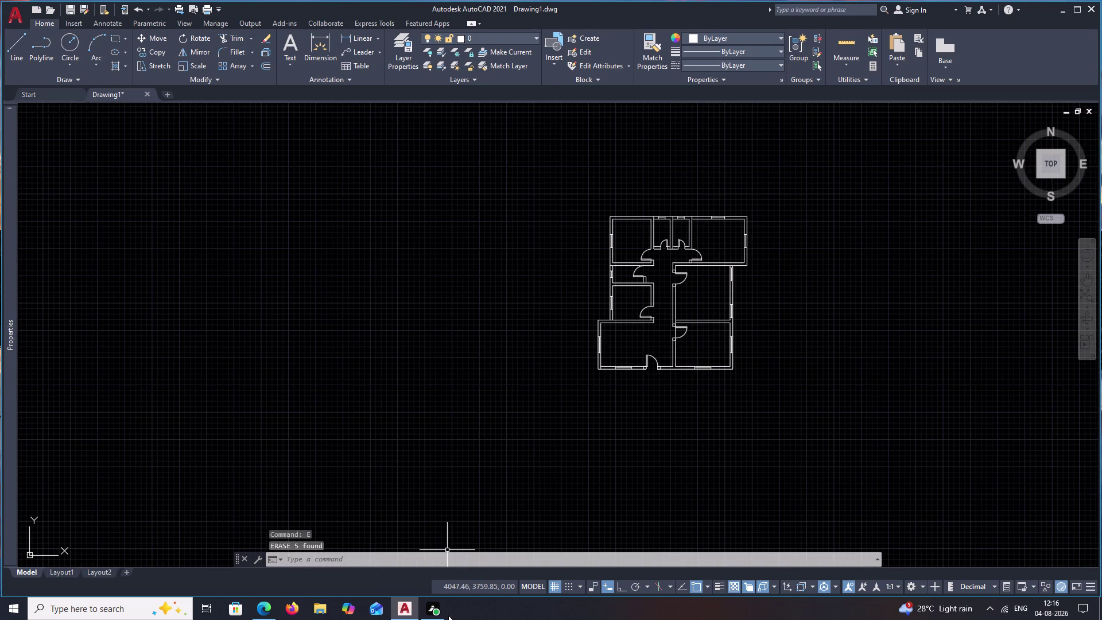